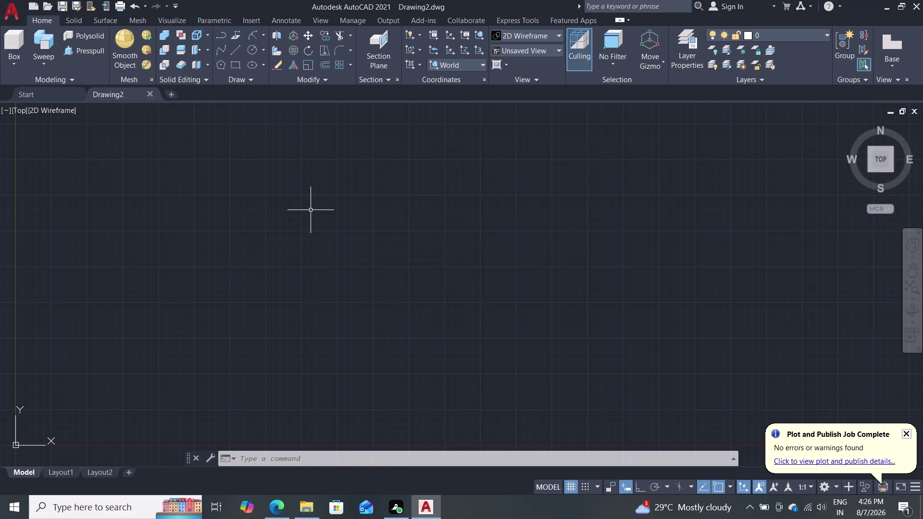
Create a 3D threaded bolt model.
Set the drawing length precision to one decimal place (0.0) using UNITS.
scroll(down, 3)
scroll(up, 3)
scroll(down, 3)
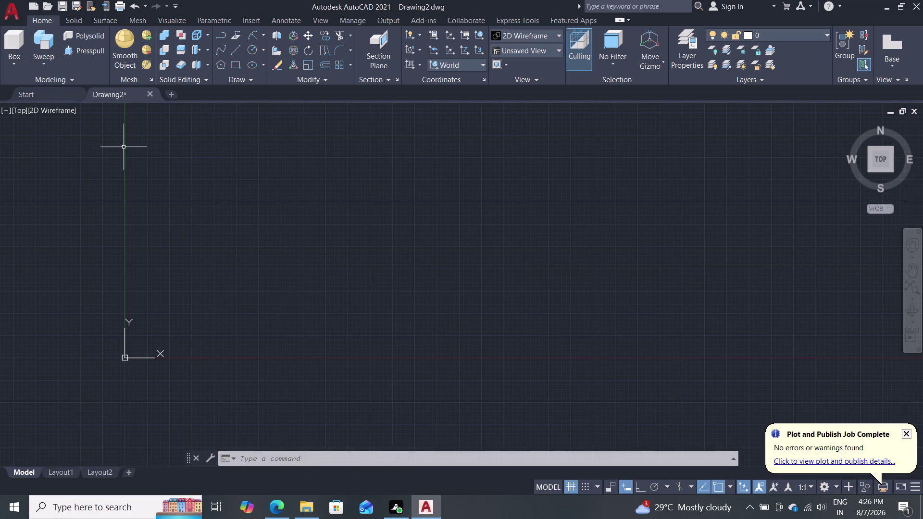
text(un)
key(Return)
click(385, 195)
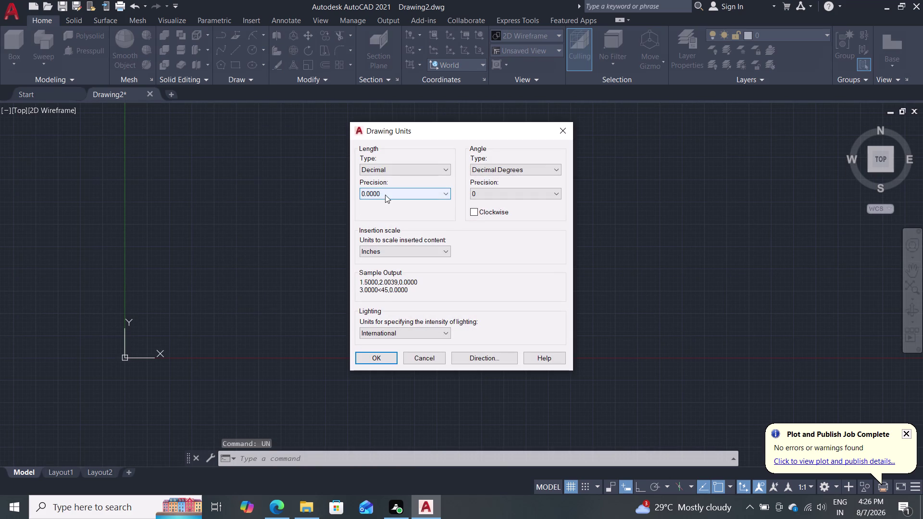
click(381, 210)
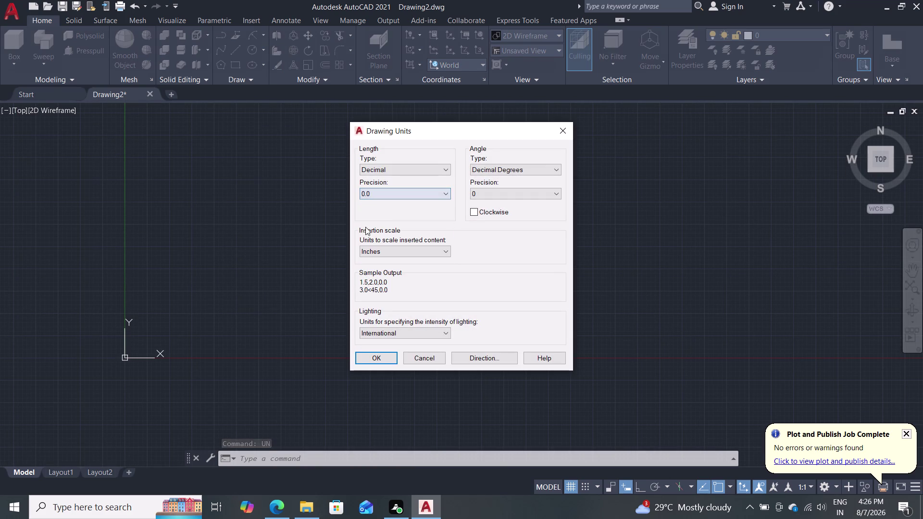
click(369, 363)
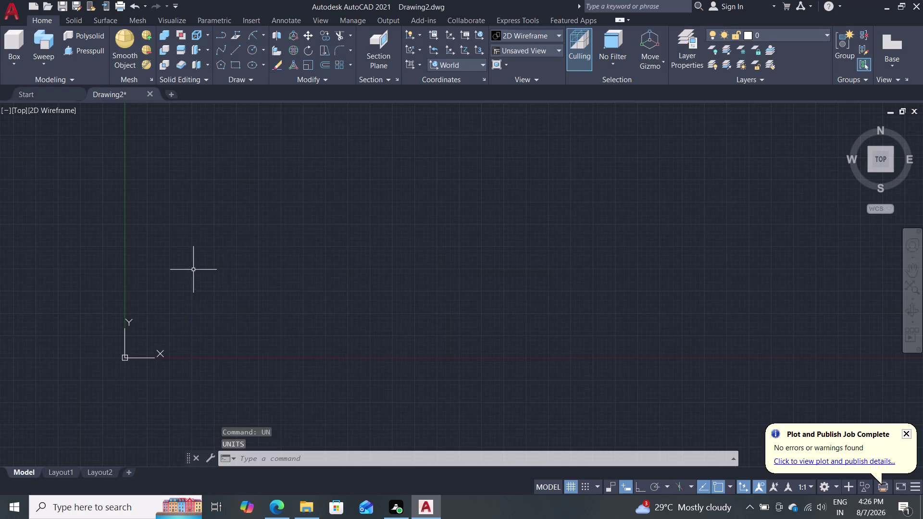
Set the UCS icon to Noorigin so it stays in the corner.
text(u)
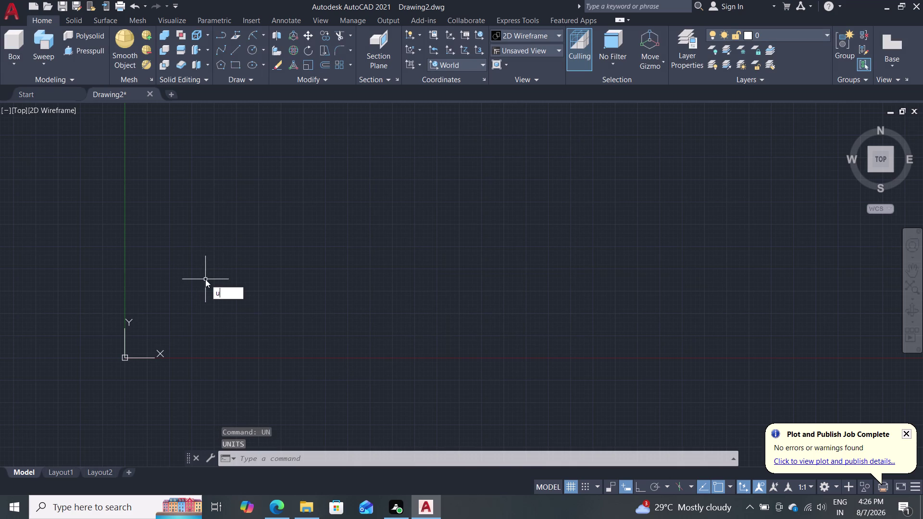
text(cs)
click(260, 312)
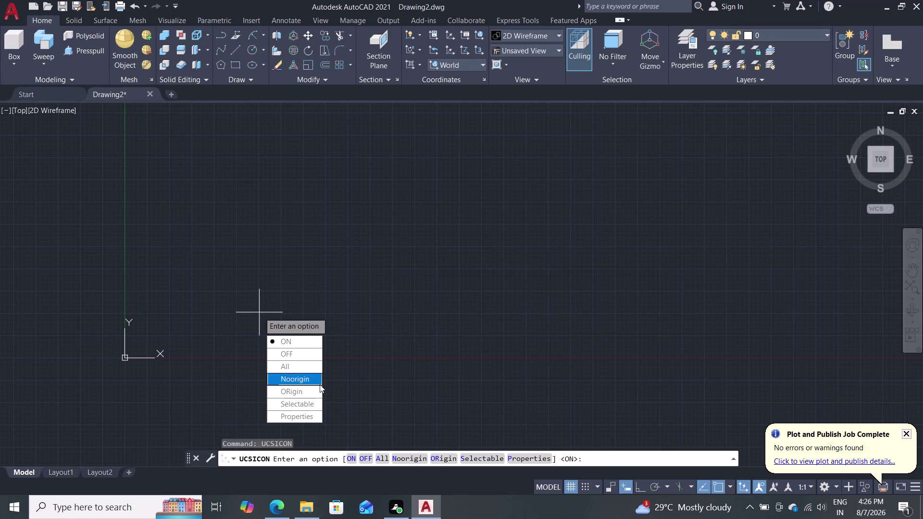
drag(313, 380, 259, 313)
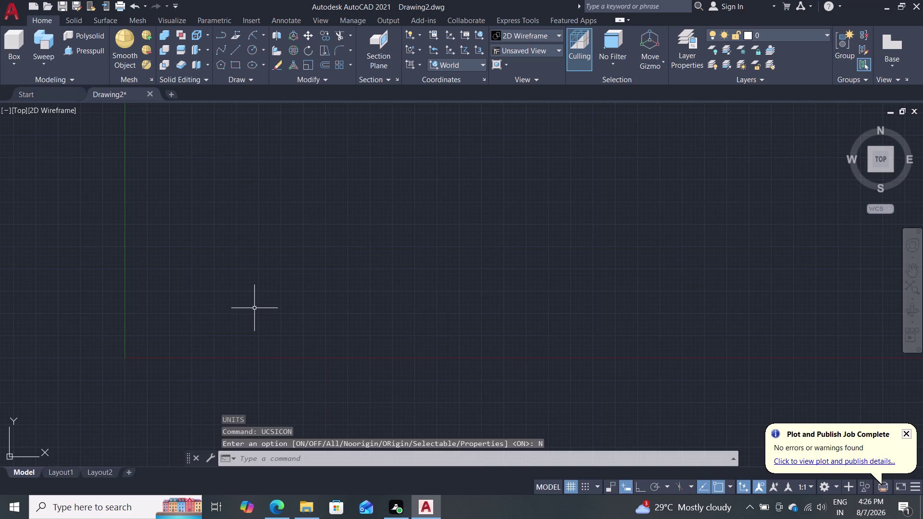
key(d)
key(Return)
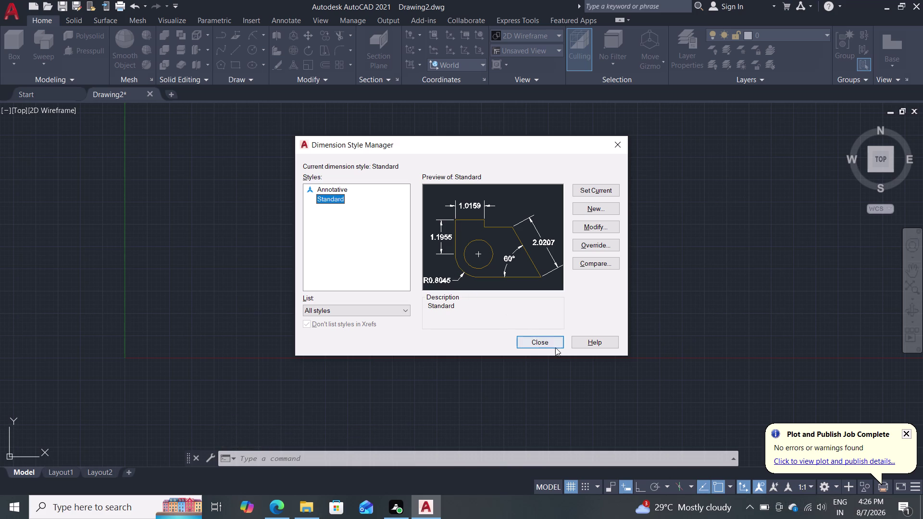
Modify the Standard dimension style so its primary unit precision is 0.0.
click(603, 230)
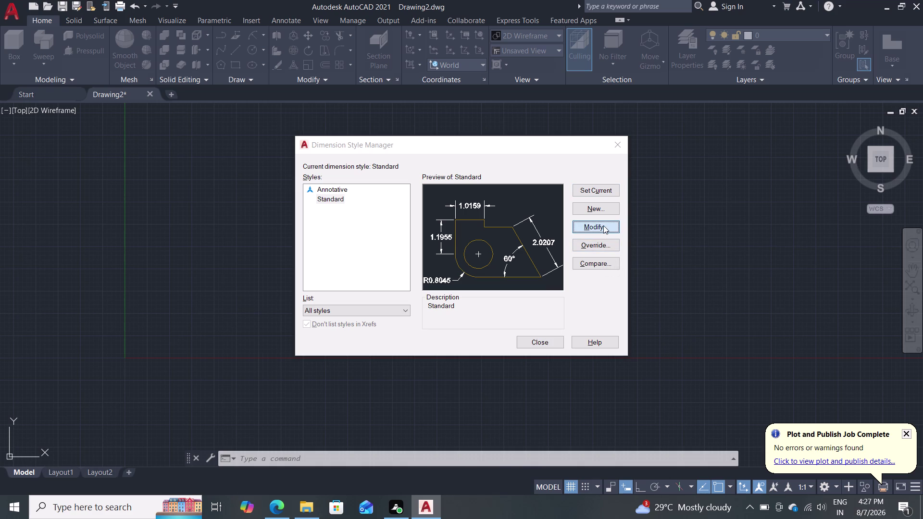
double_click(604, 225)
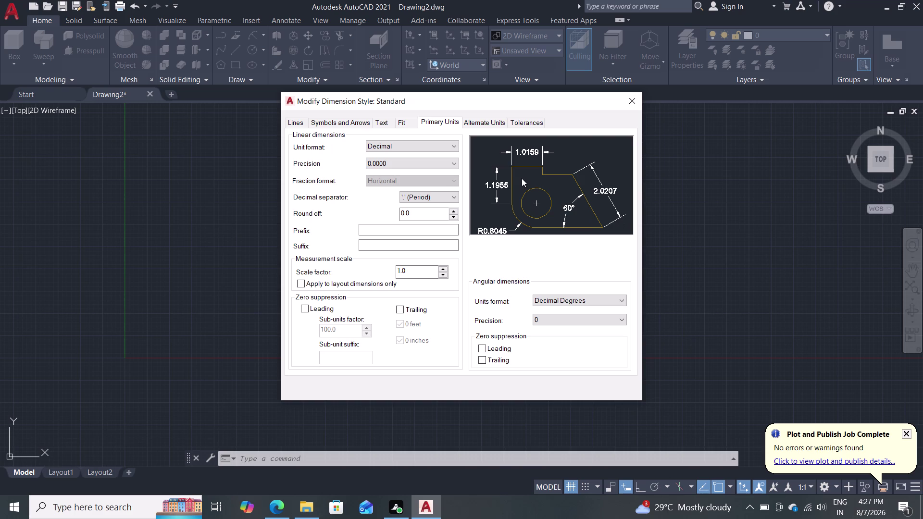
click(438, 160)
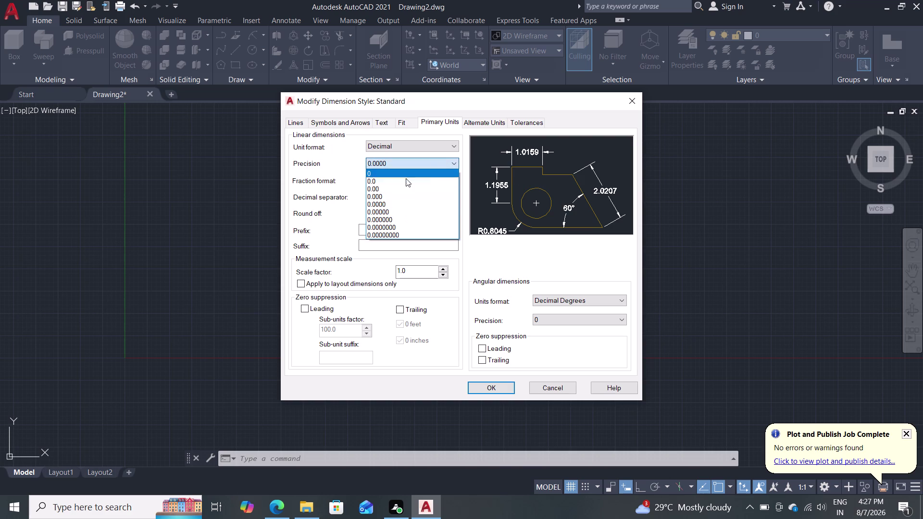
click(396, 184)
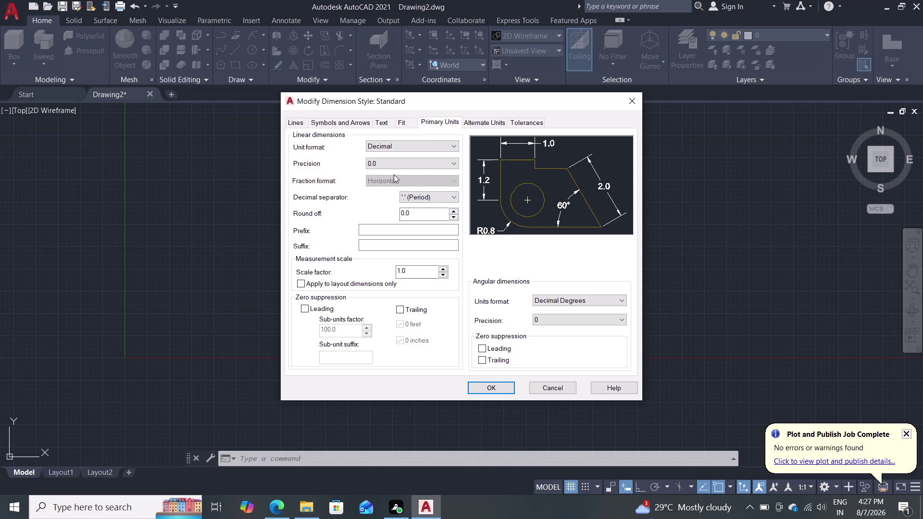
click(301, 125)
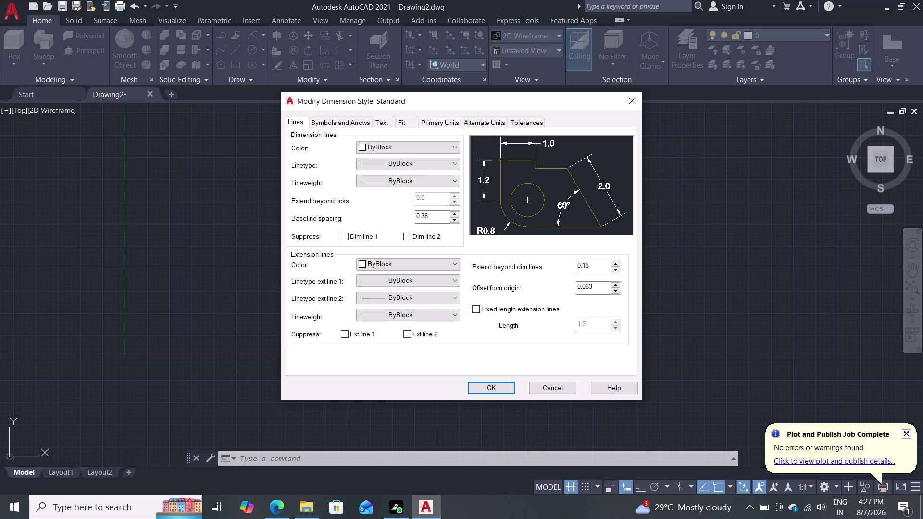
Suppress both extension lines and set the arrow size to 3.0.
click(407, 334)
click(346, 335)
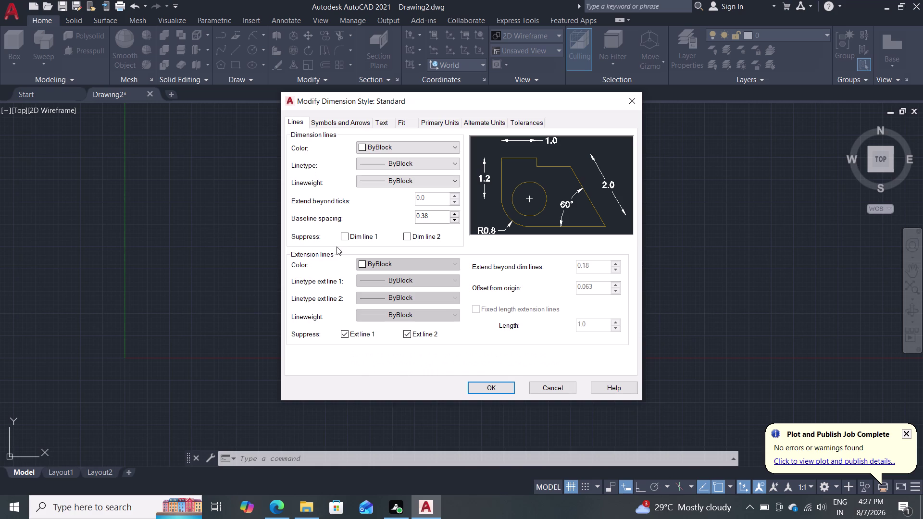
click(342, 123)
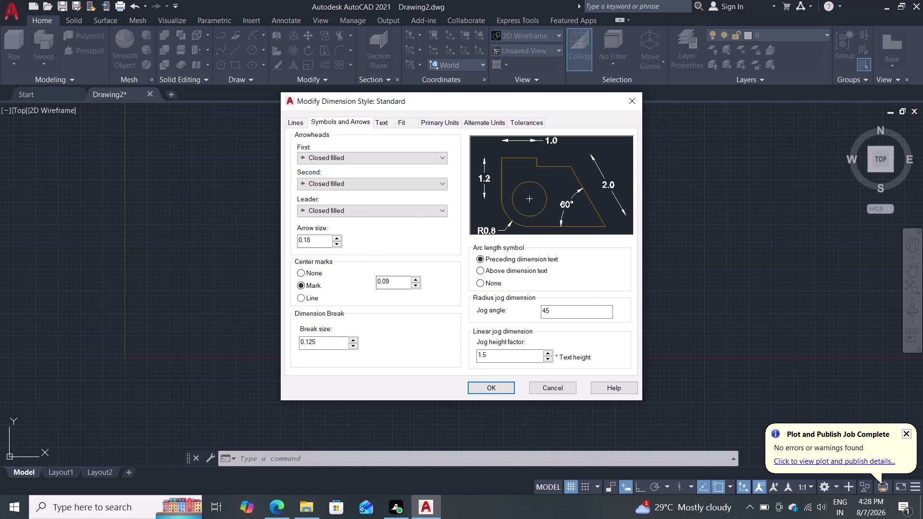
drag(401, 280, 354, 280)
double_click(354, 281)
click(322, 236)
drag(322, 238, 281, 249)
key(3)
key(Return)
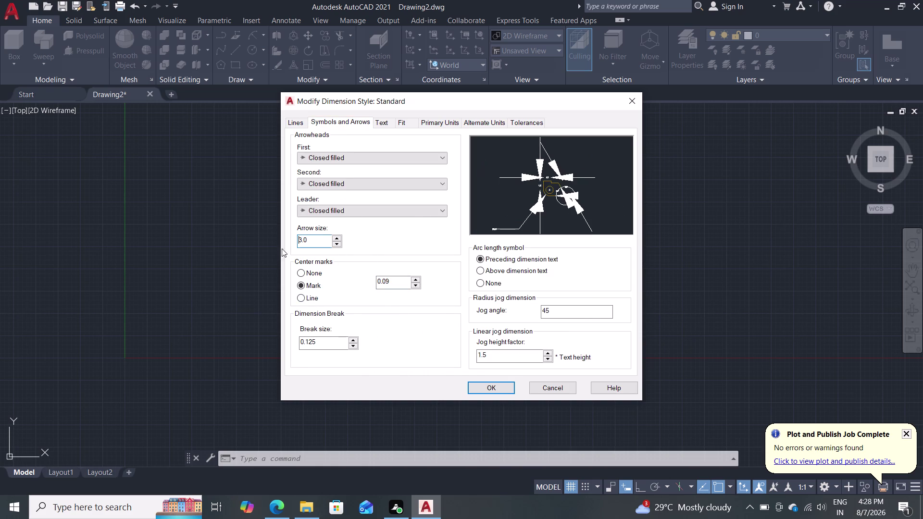
Set the dimension text height to 3.0.
click(382, 124)
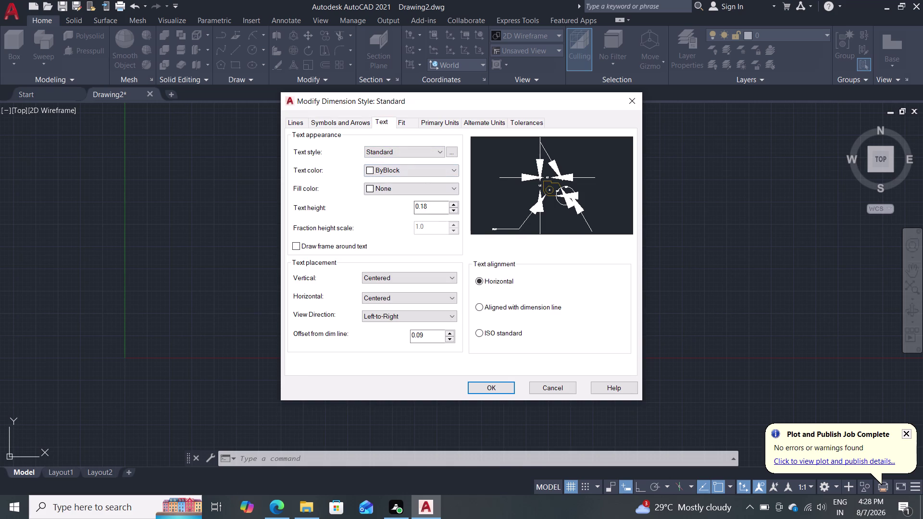
drag(432, 207, 388, 205)
key(3)
key(Return)
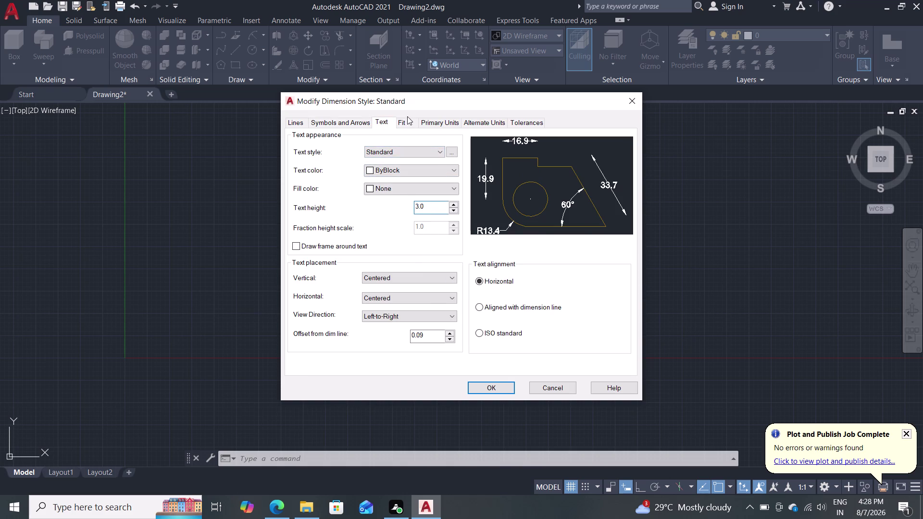
click(407, 121)
click(439, 123)
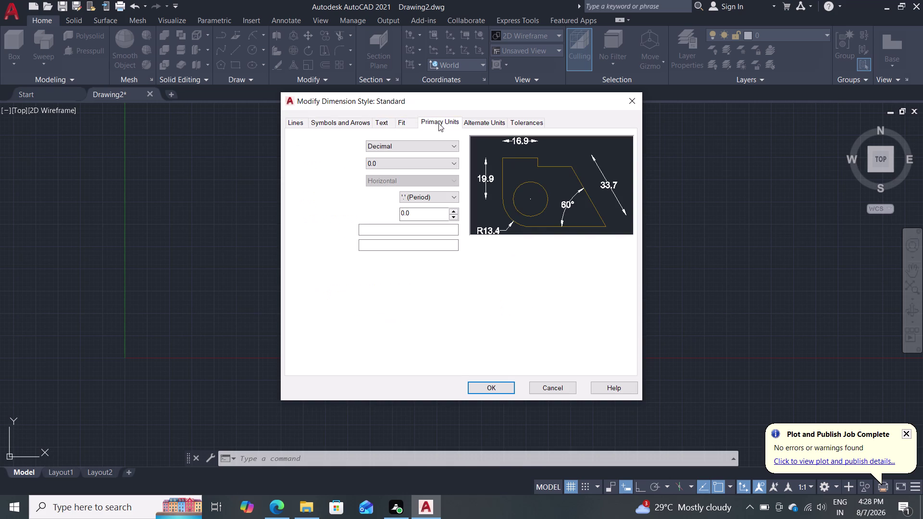
click(402, 309)
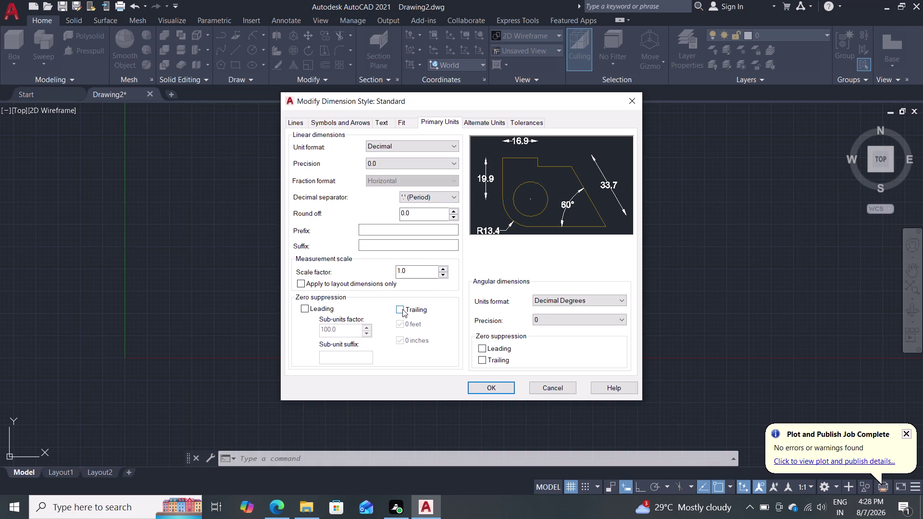
Accept the style changes, make Standard current, and close the Dimension Style Manager.
click(486, 384)
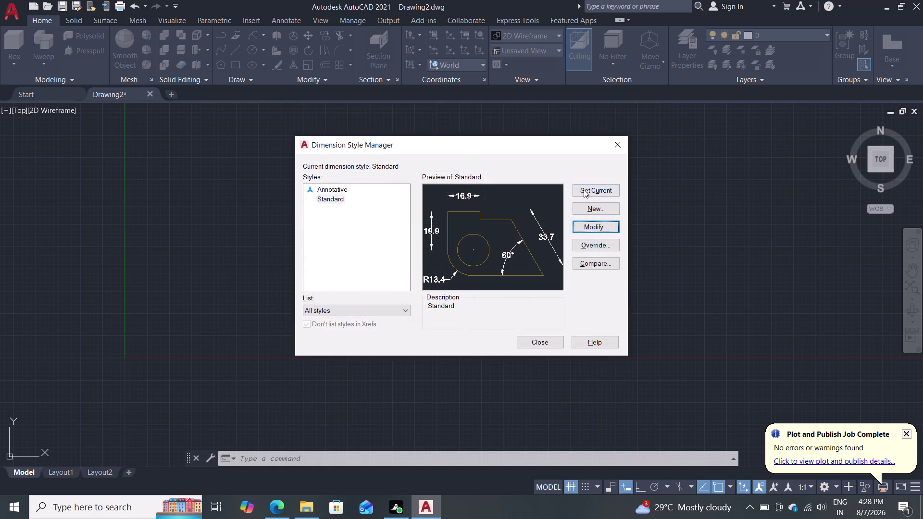
click(585, 189)
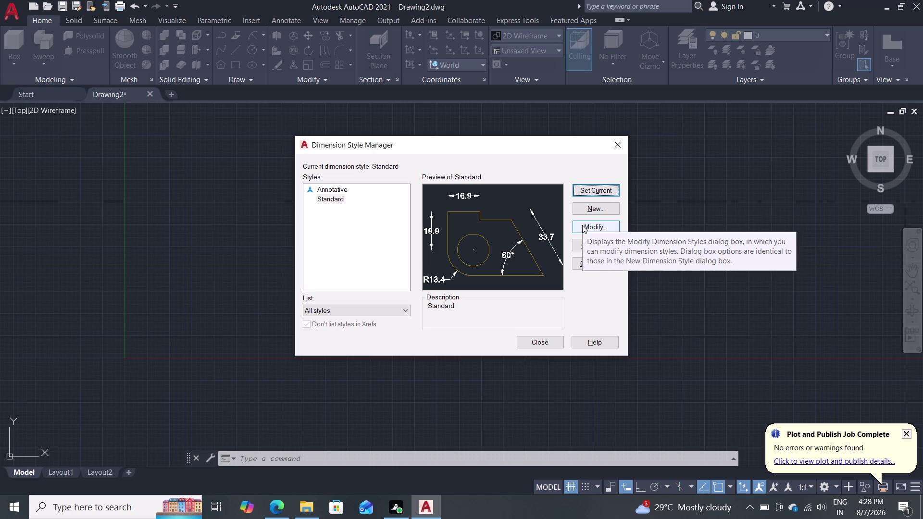
click(608, 188)
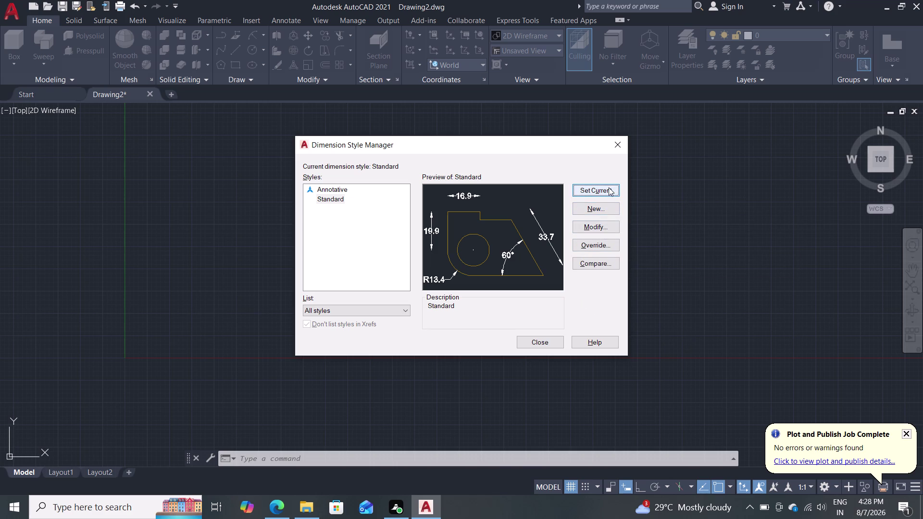
click(531, 343)
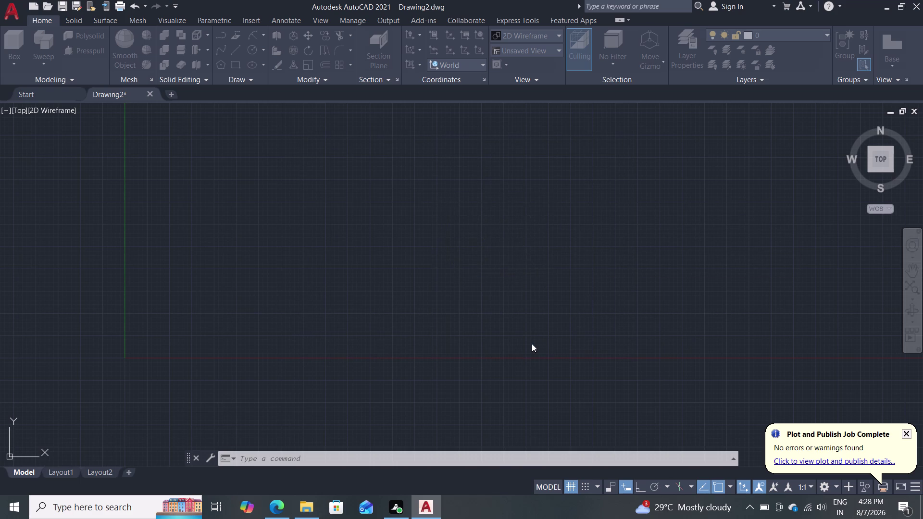
key(ctrl+3)
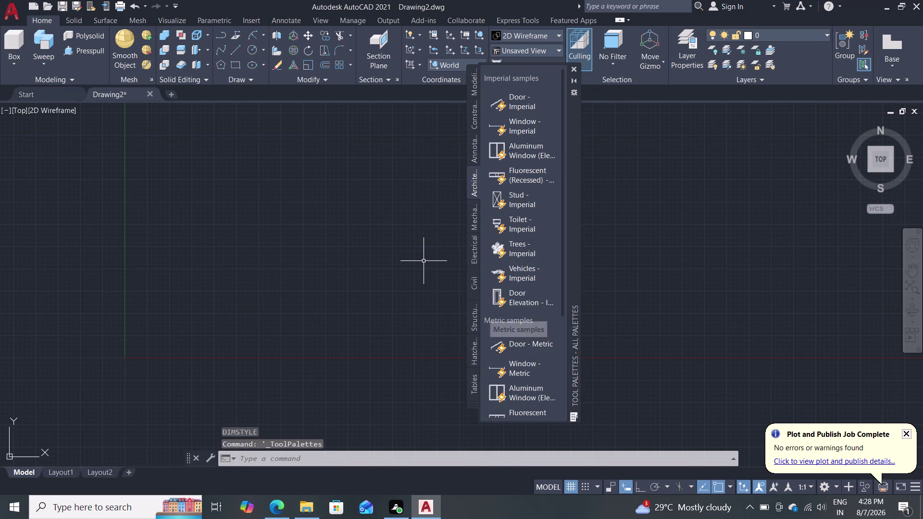
Insert Hex Nut - Metric from the Mechanical palette left of centre, then close the palettes.
click(472, 214)
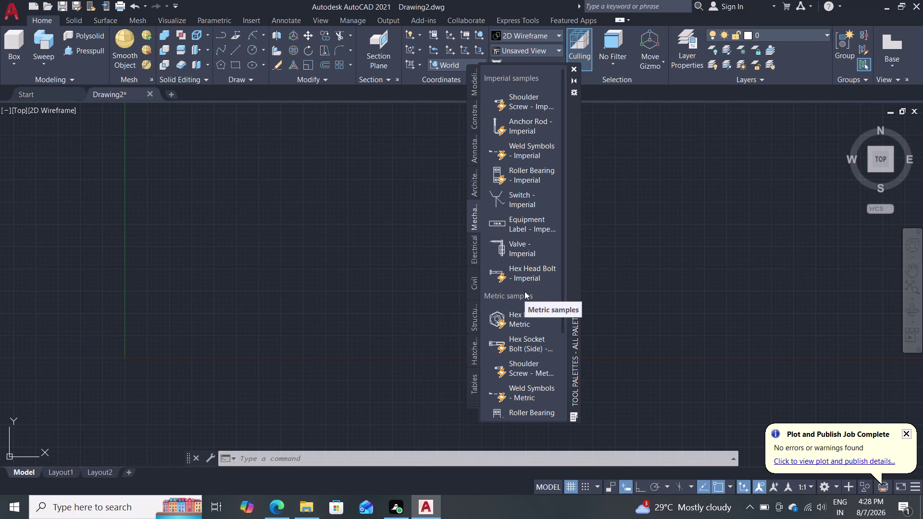
click(516, 321)
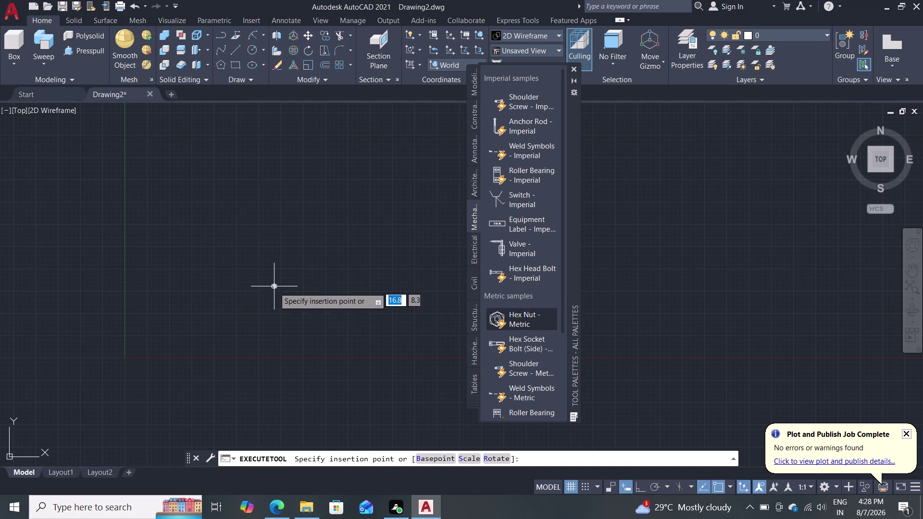
click(253, 310)
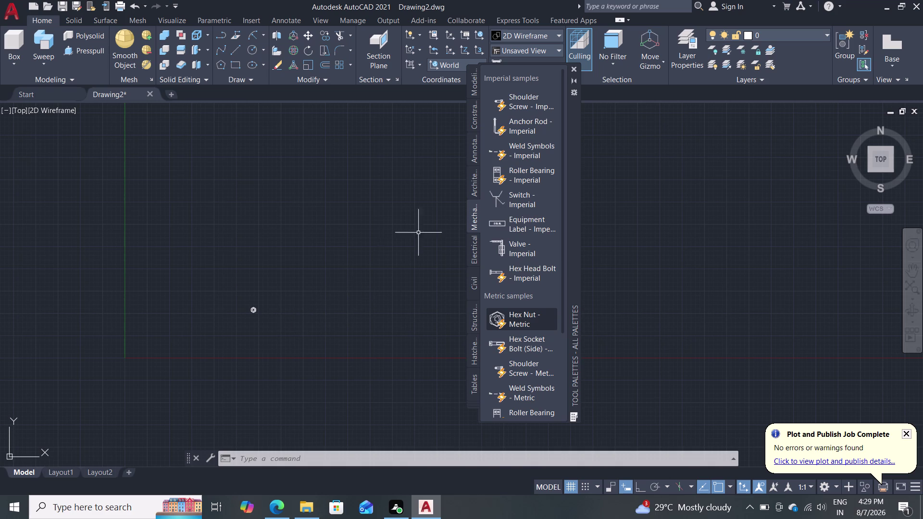
click(574, 66)
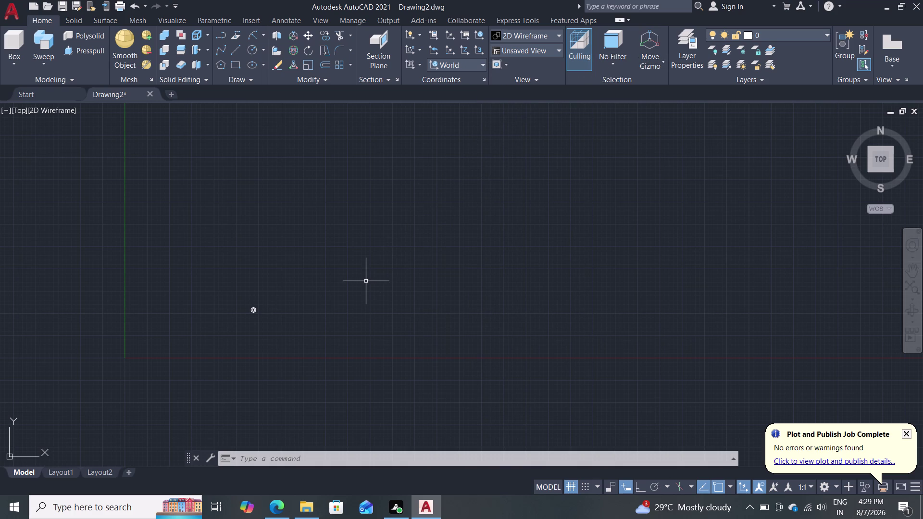
scroll(up, 3)
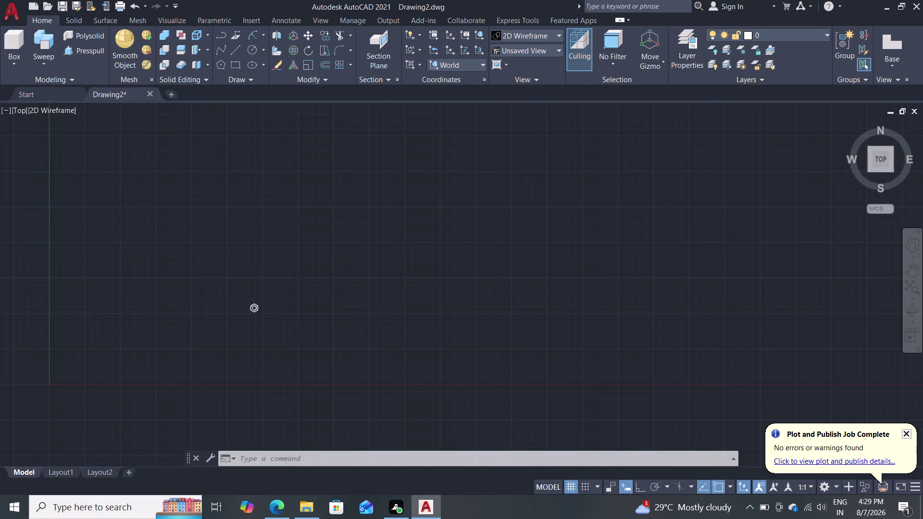
Zoom in until the hex nut outline and its thread circles are clearly visible.
scroll(up, 3)
scroll(up, 3)
scroll(up, 3)
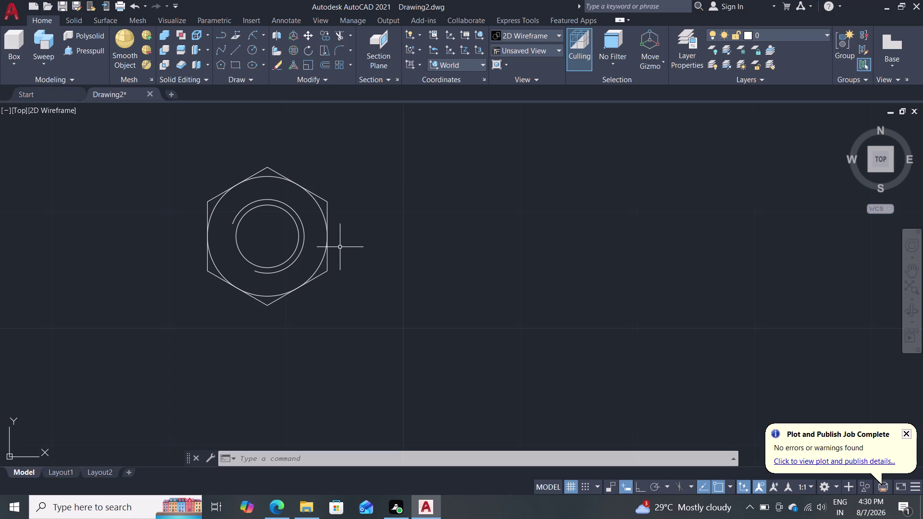
click(341, 280)
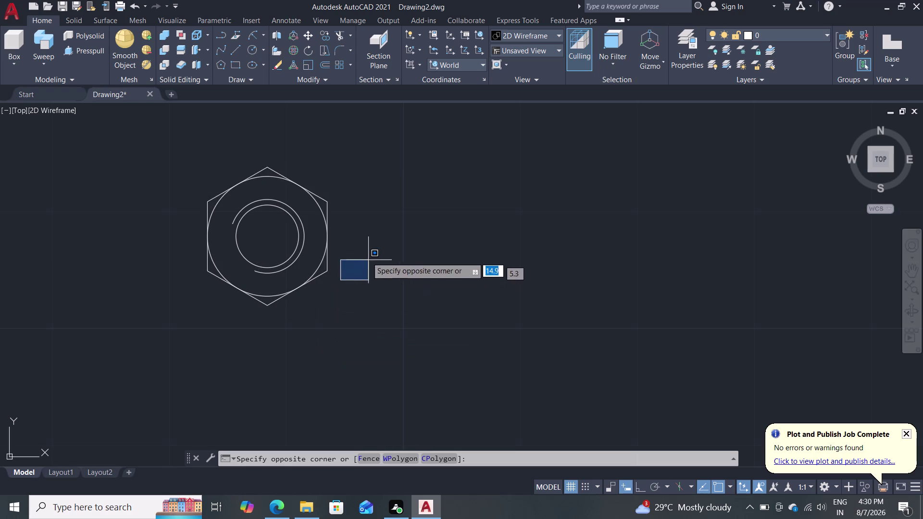
Resize the hex nut block from M8 to M12 with its lookup grip.
double_click(478, 250)
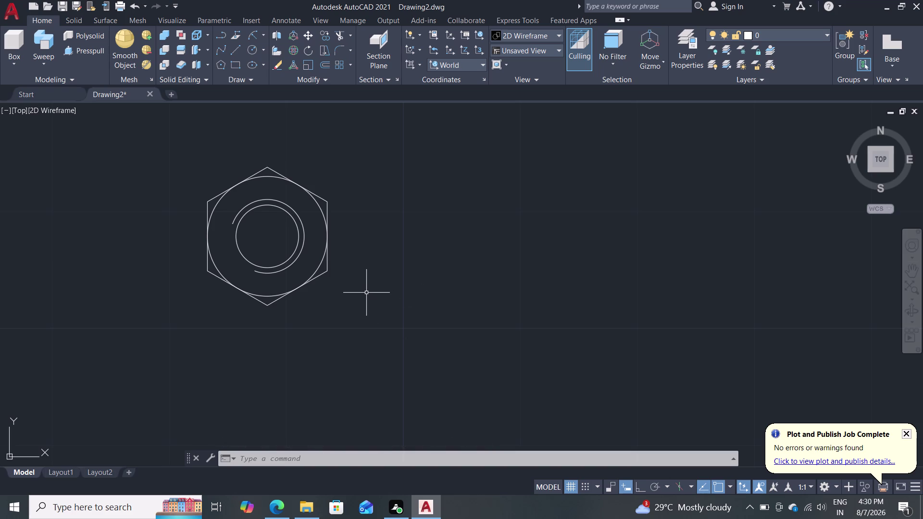
click(326, 260)
double_click(357, 235)
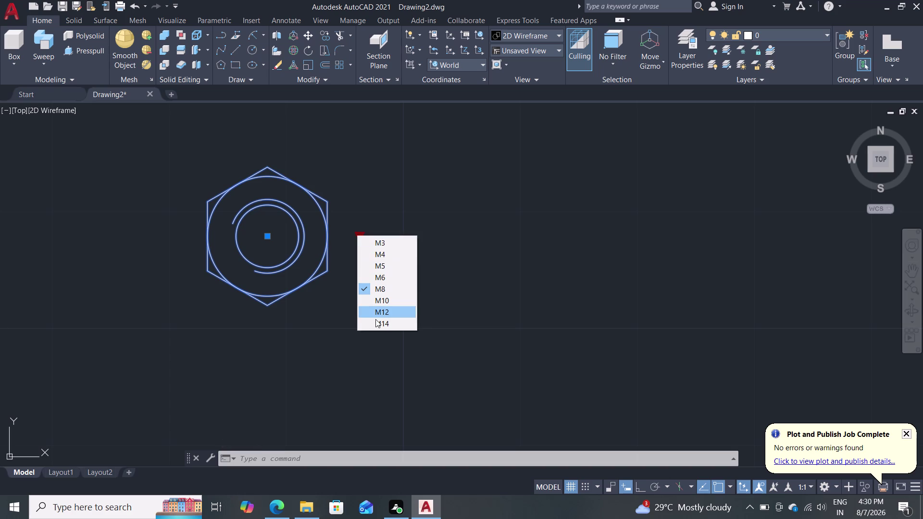
click(390, 309)
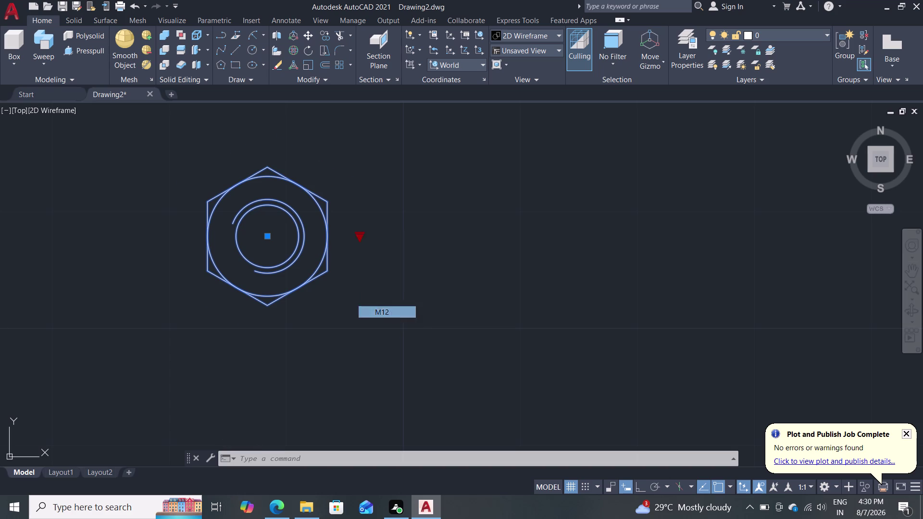
key(Escape)
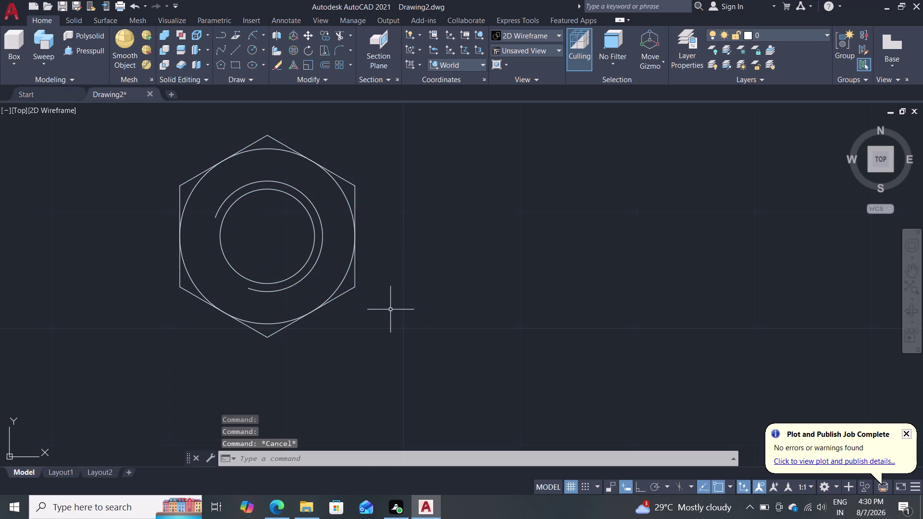
key(space)
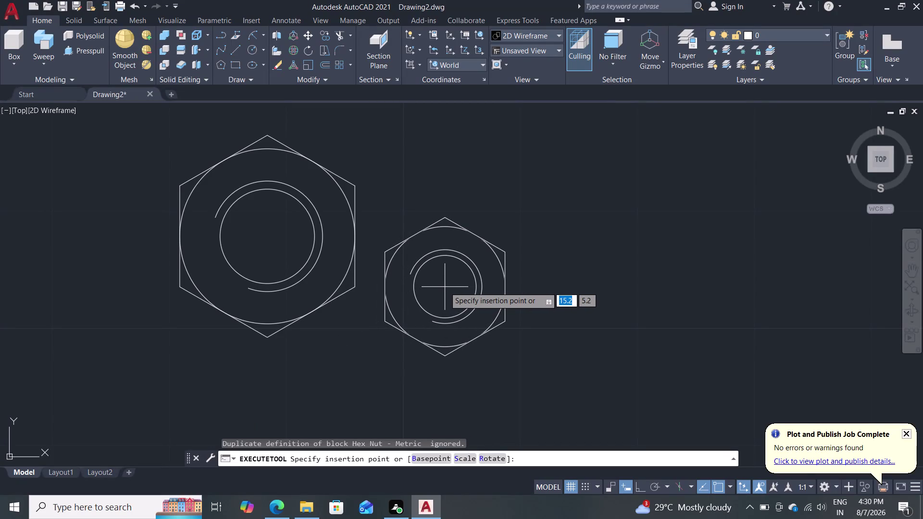
key(Escape)
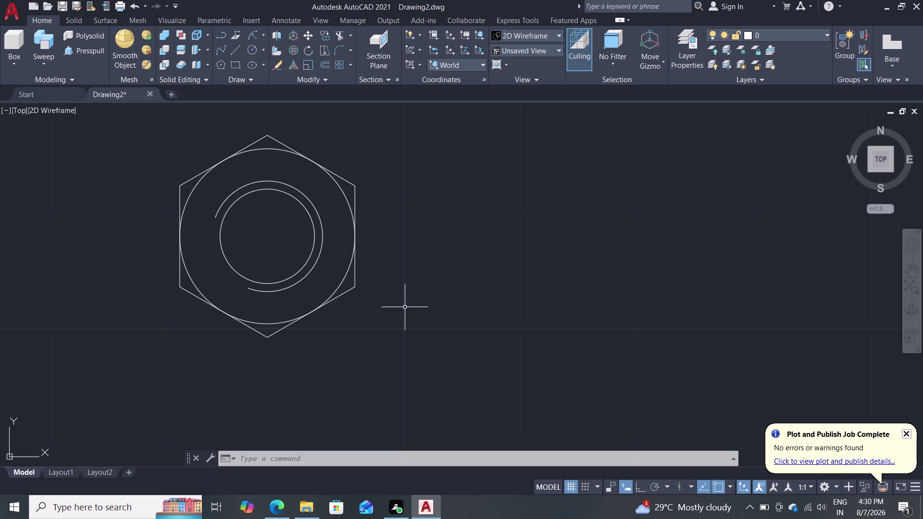
click(354, 262)
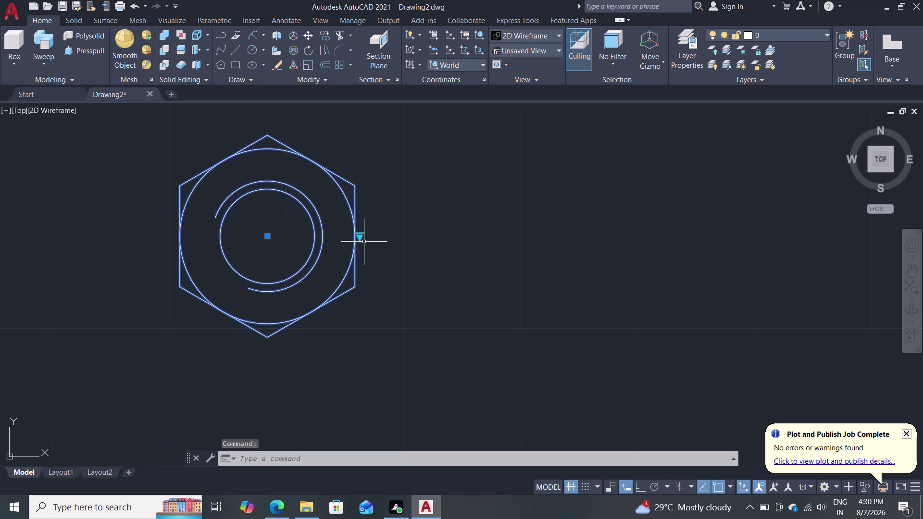
Drag the M12 nut's centre grip right, moving it near the drawing centre.
click(357, 238)
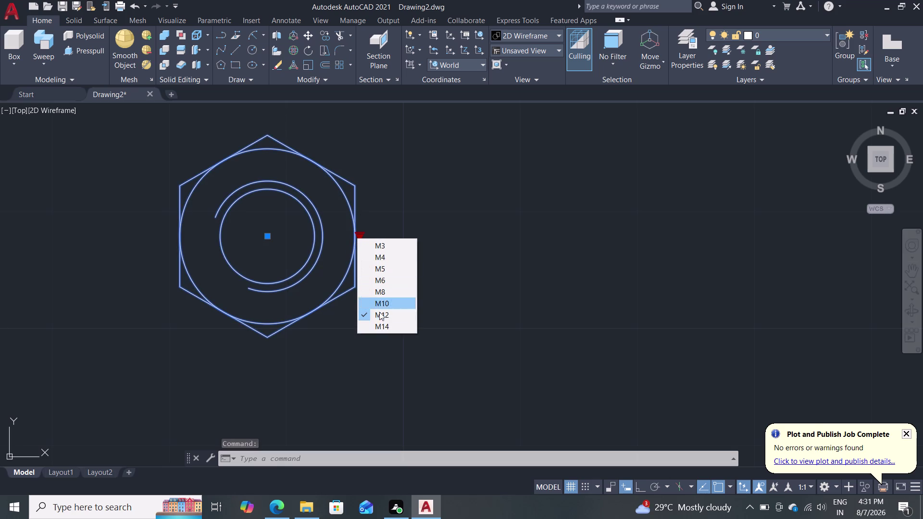
click(379, 313)
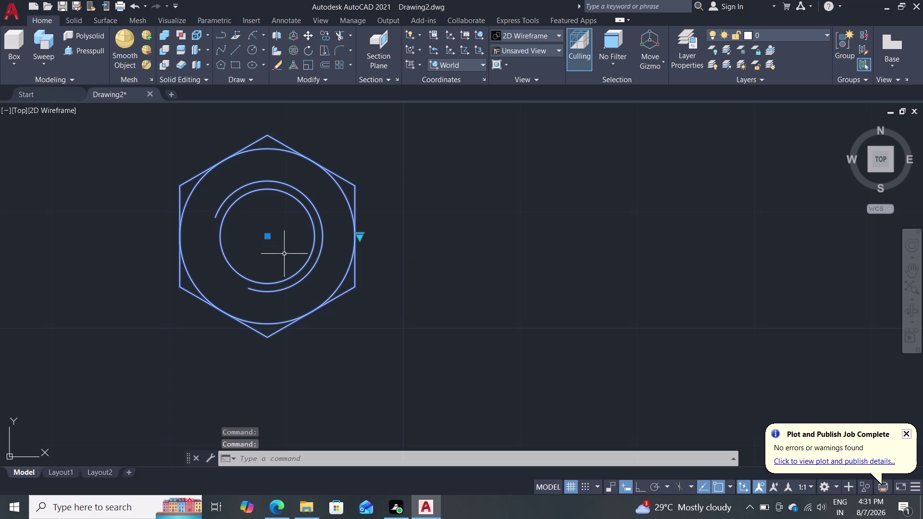
click(266, 236)
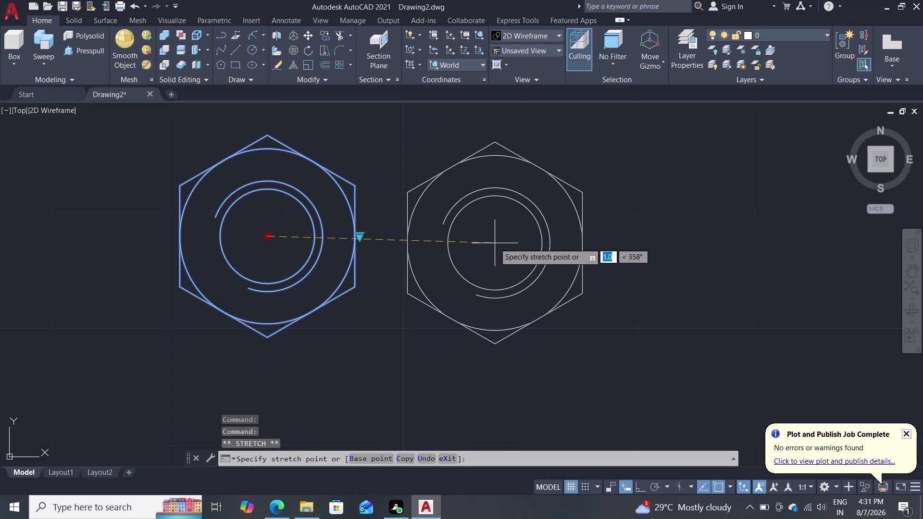
double_click(523, 236)
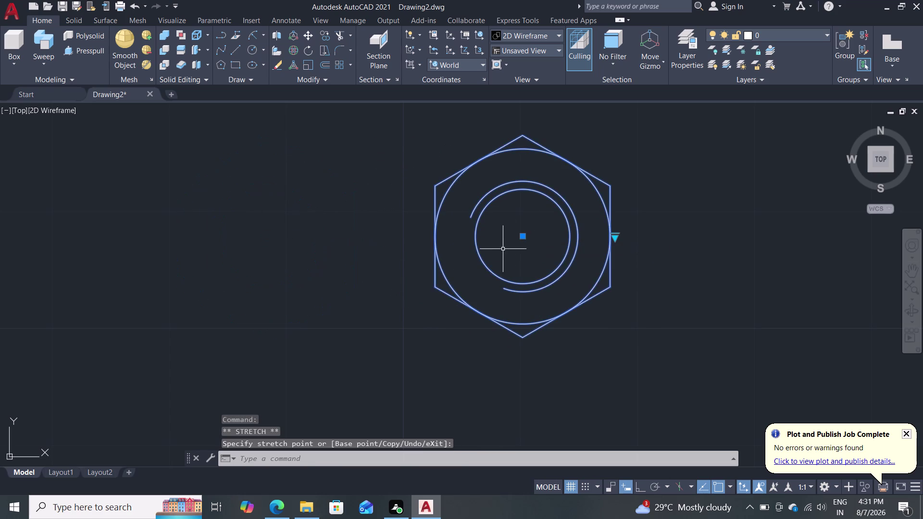
key(Escape)
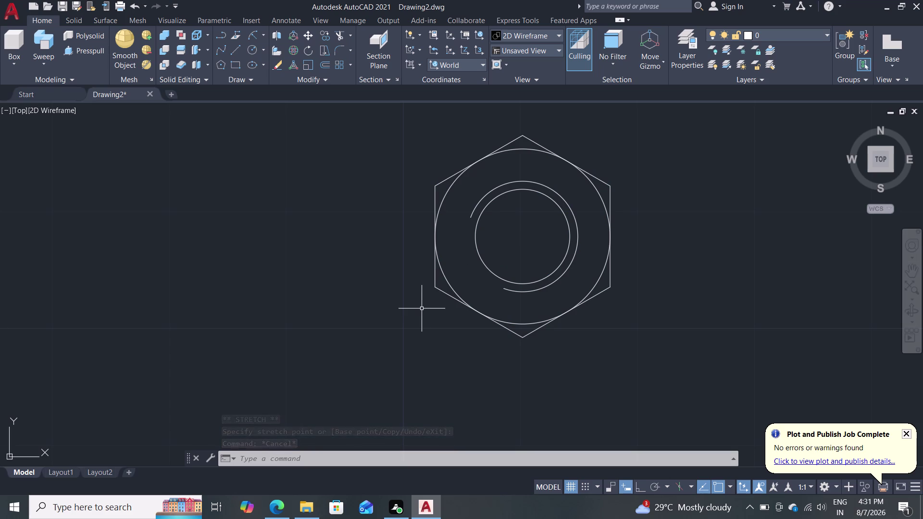
key(c)
key(o)
key(Return)
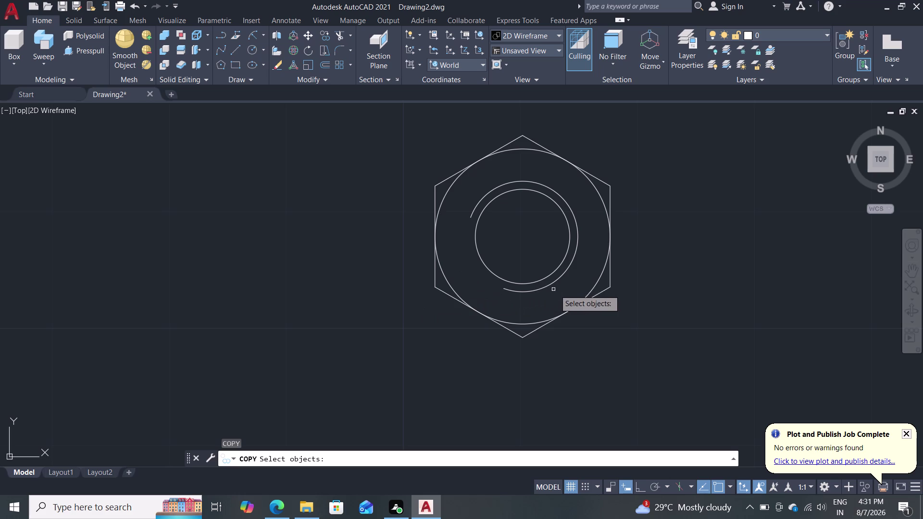
Copy the M12 nut from its centre horizontally to the left, with Ortho on.
double_click(610, 251)
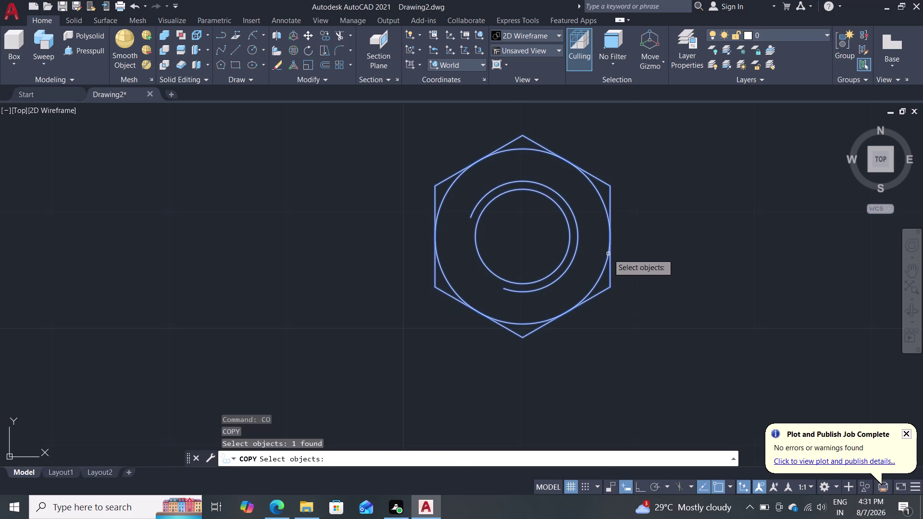
key(Return)
double_click(521, 238)
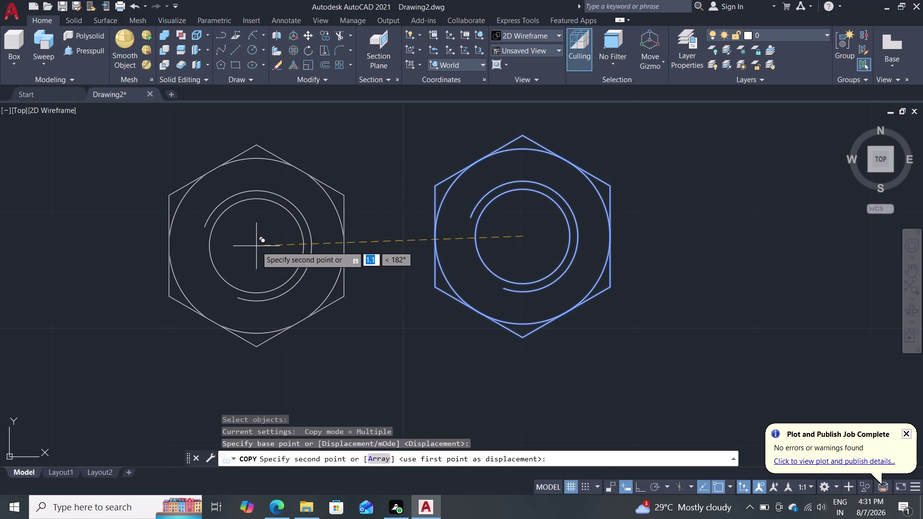
key(F8)
click(256, 246)
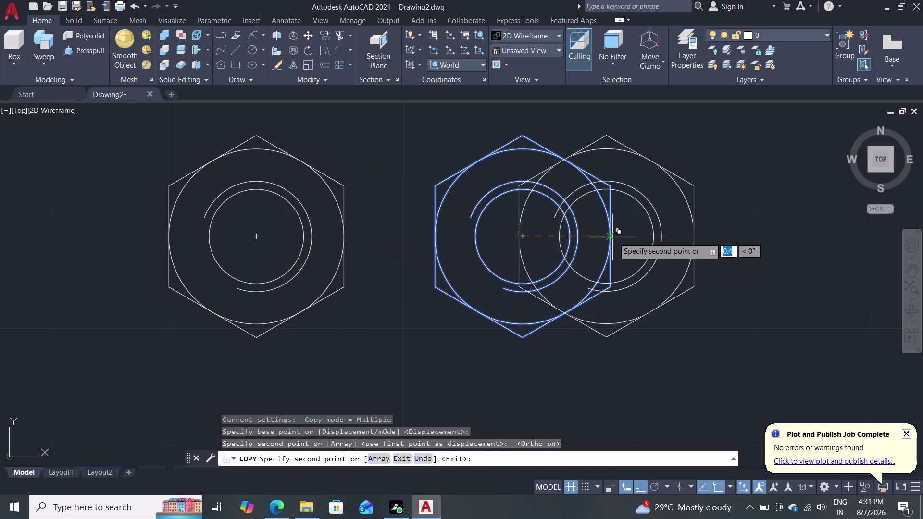
key(Escape)
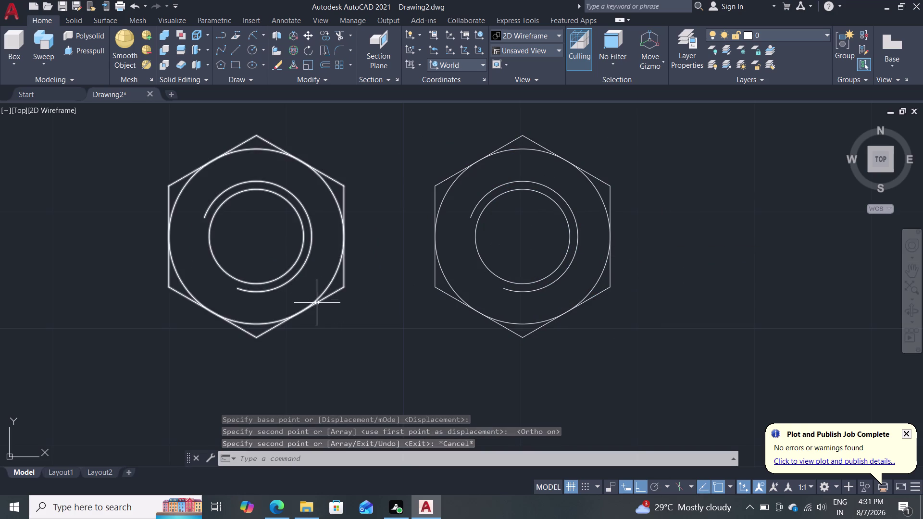
scroll(down, 3)
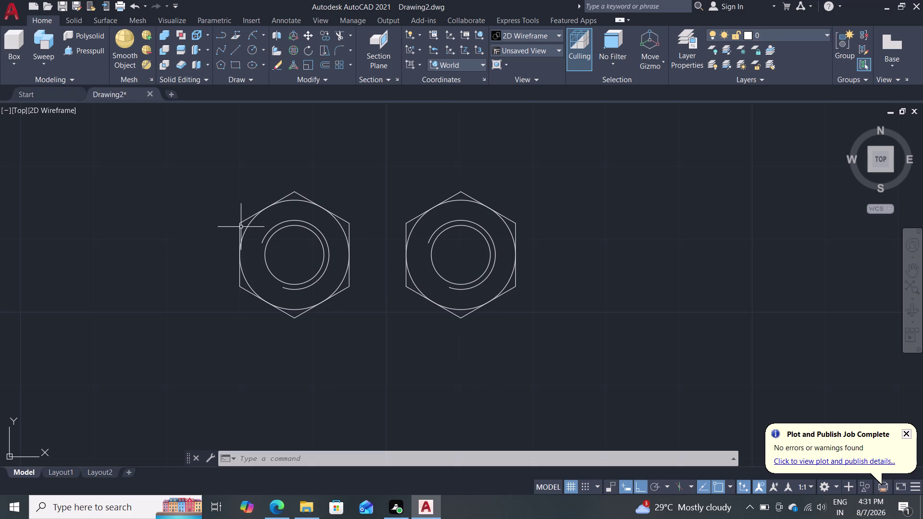
key(l)
key(Return)
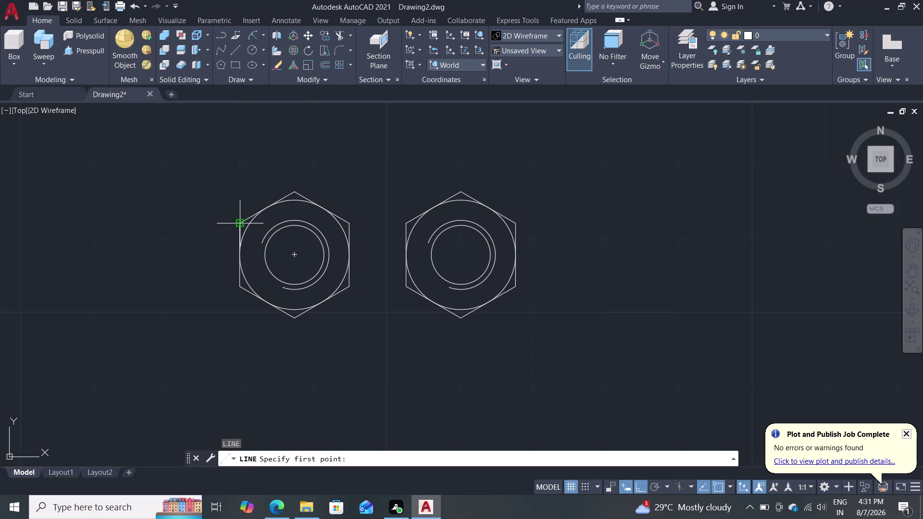
click(238, 221)
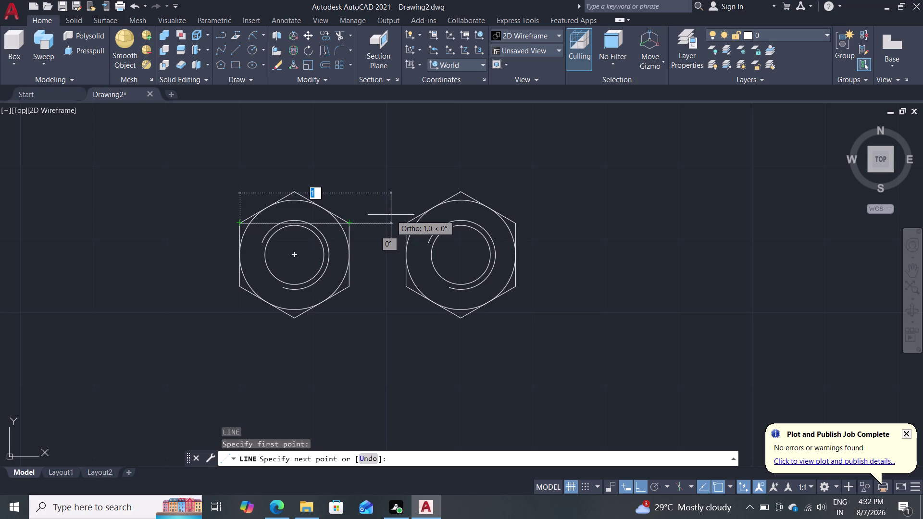
key(Escape)
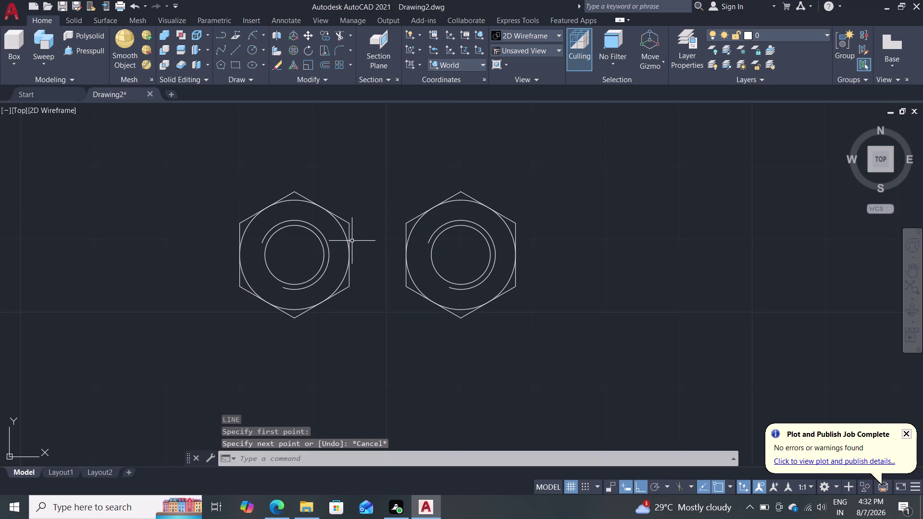
click(349, 238)
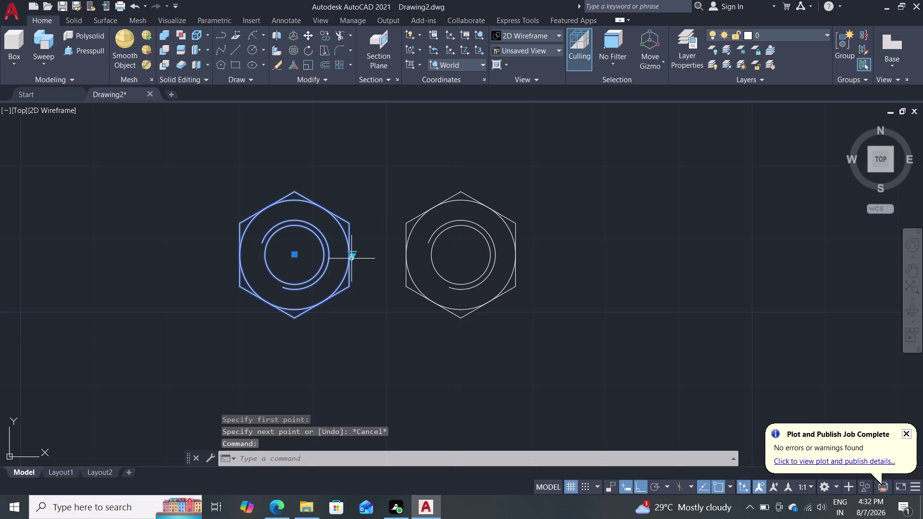
Change the left hex nut to size M14.
double_click(352, 259)
click(379, 232)
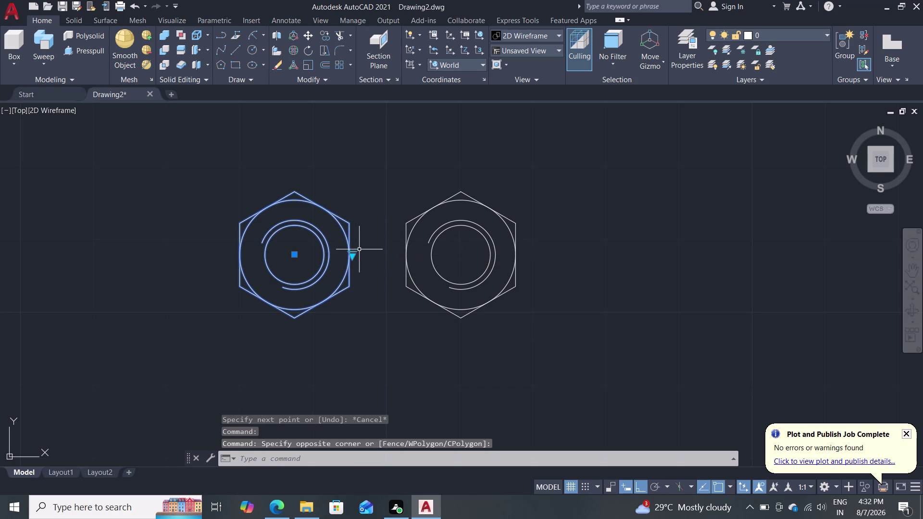
click(356, 254)
click(354, 255)
click(354, 256)
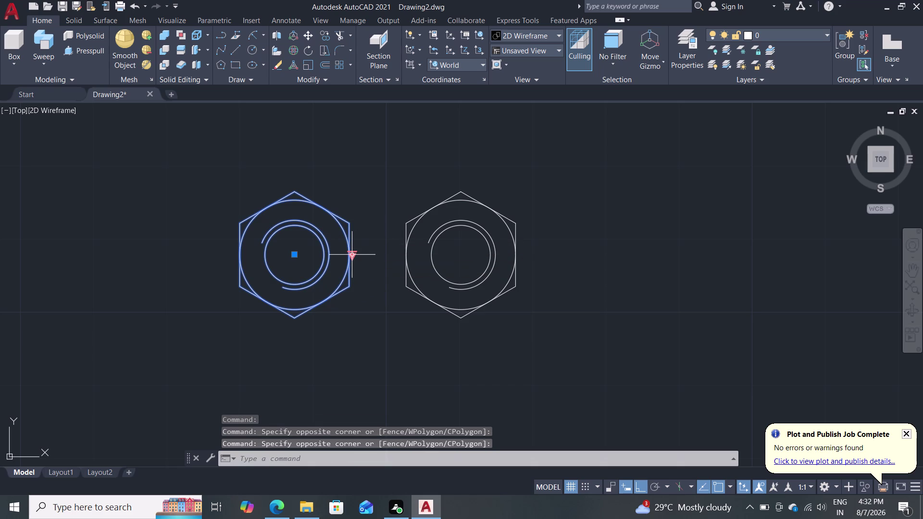
click(353, 255)
scroll(down, 3)
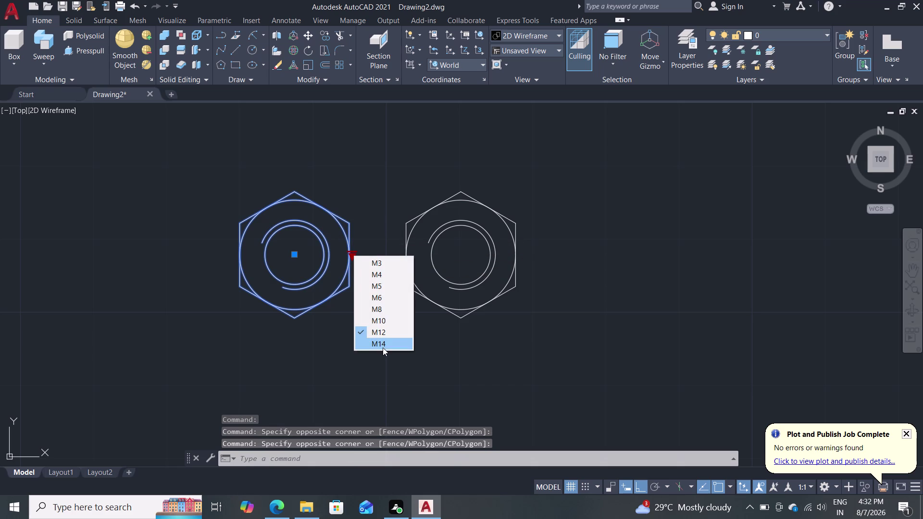
click(383, 348)
key(Escape)
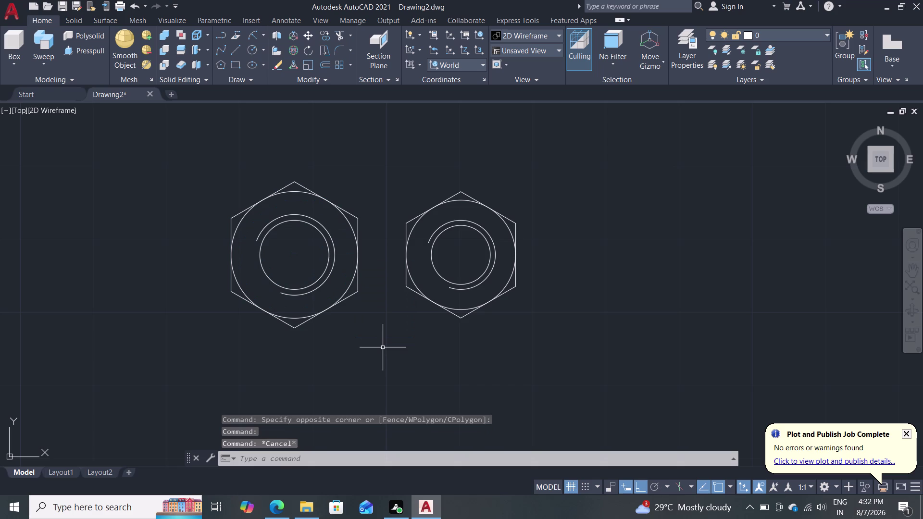
right_click(383, 348)
key(Escape)
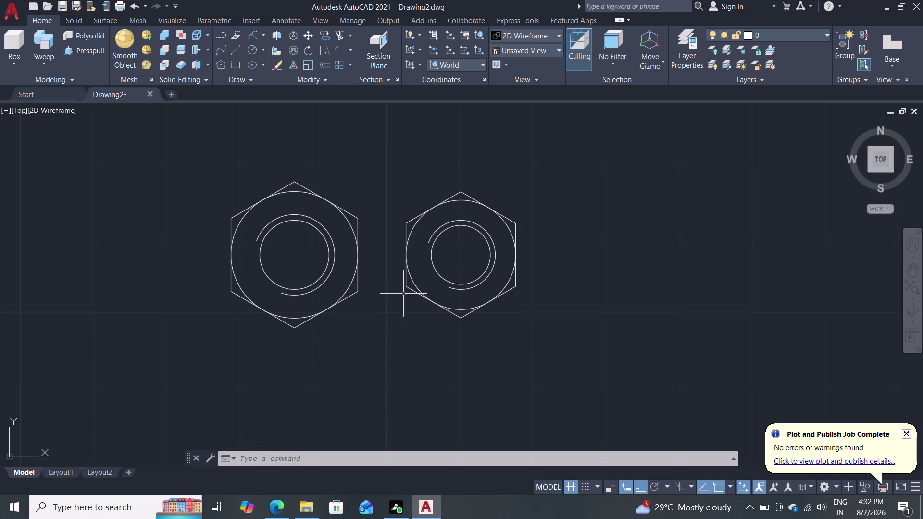
Change the right hex nut to size M14 as well.
click(512, 232)
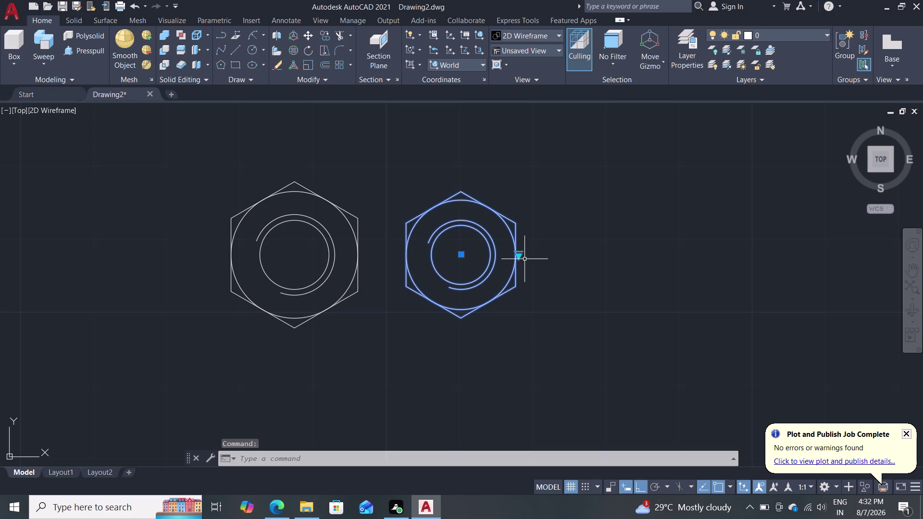
click(518, 255)
click(541, 342)
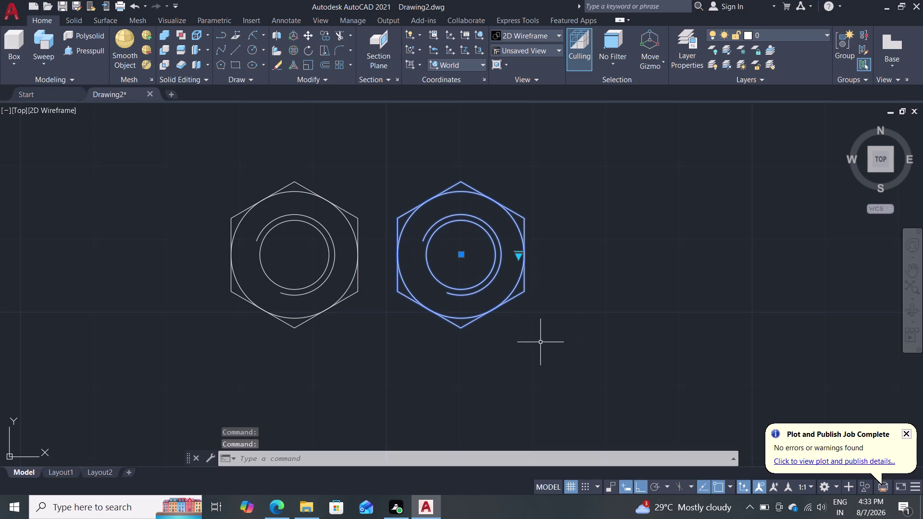
scroll(down, 3)
scroll(up, 3)
key(Escape)
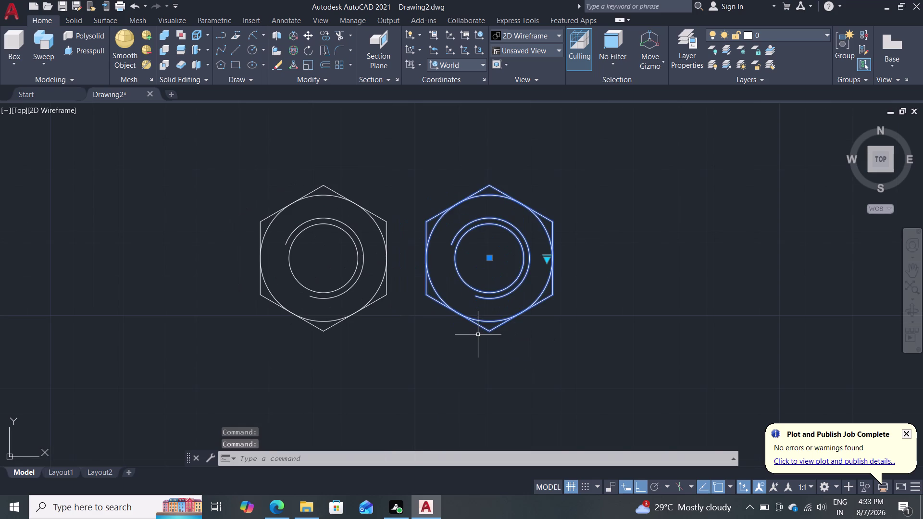
key(l)
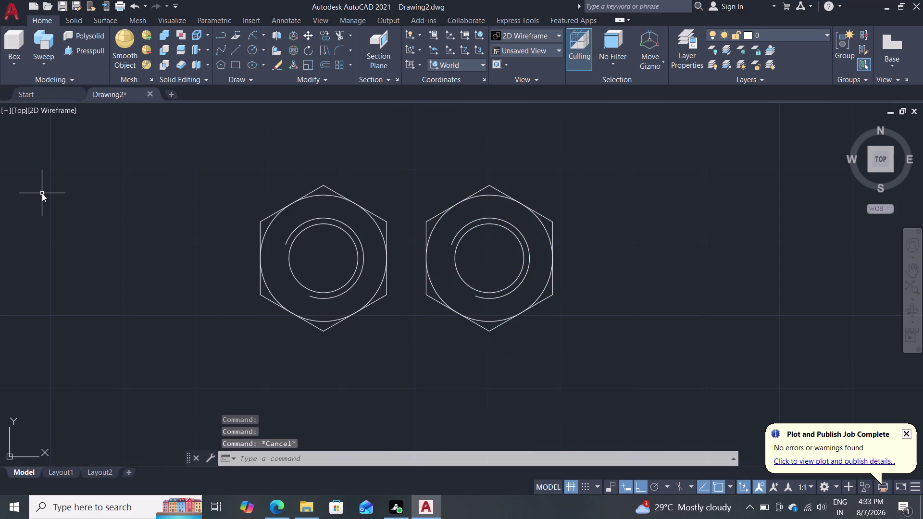
key(Return)
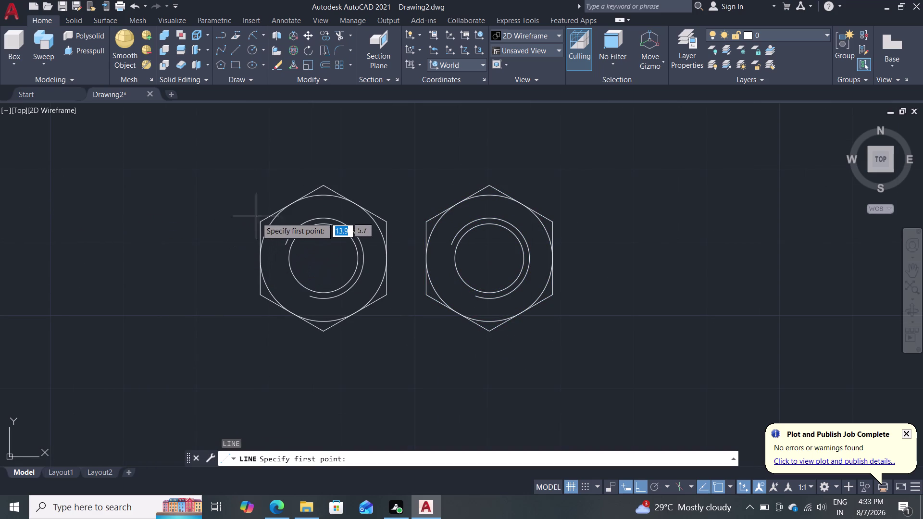
Draw a line from the left hexagon's upper-left vertex to its upper-right vertex.
click(258, 218)
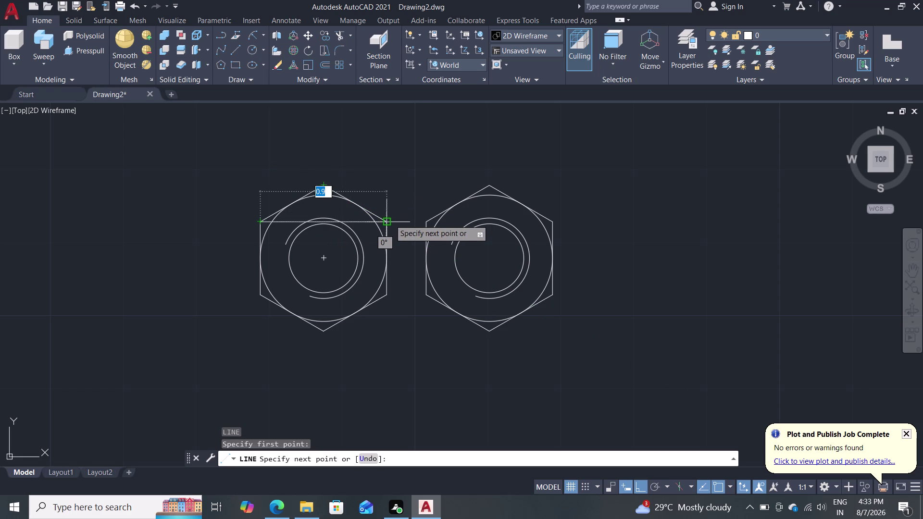
click(390, 220)
key(Escape)
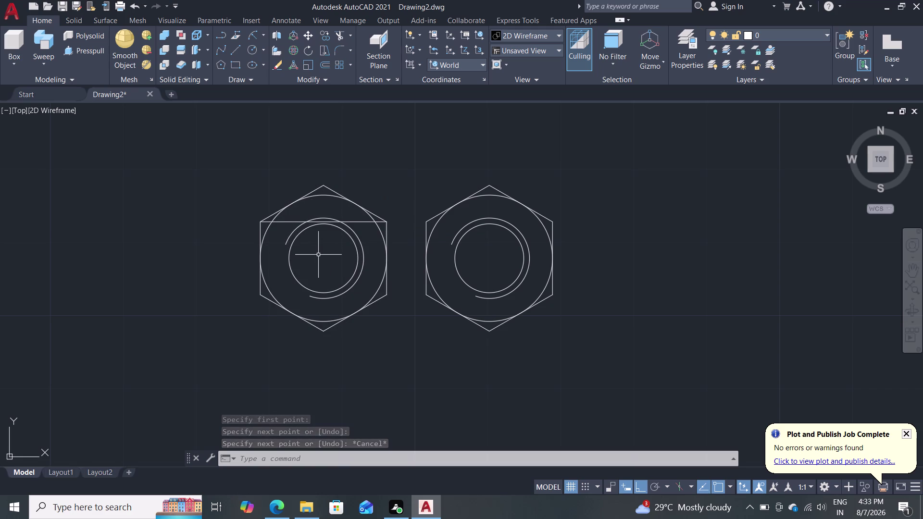
Start SCALE with SC and select the left hex-nut outline.
text(s)
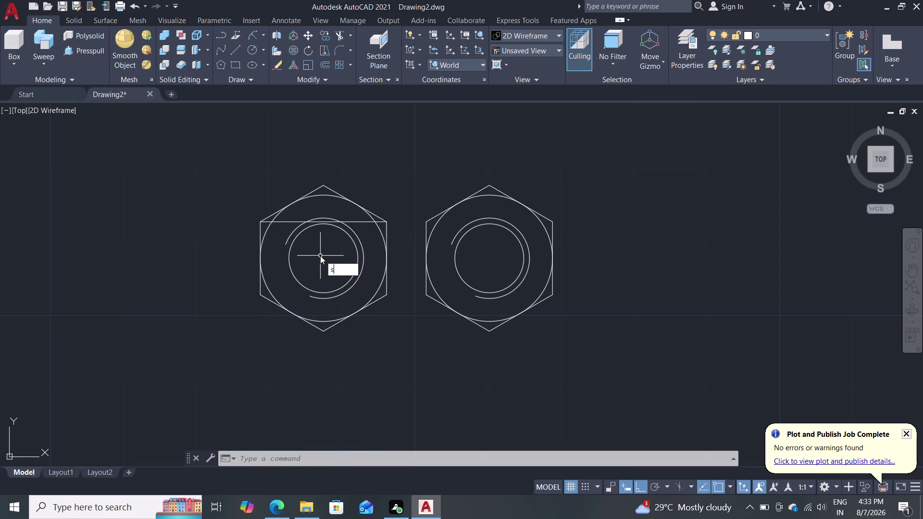
text(c)
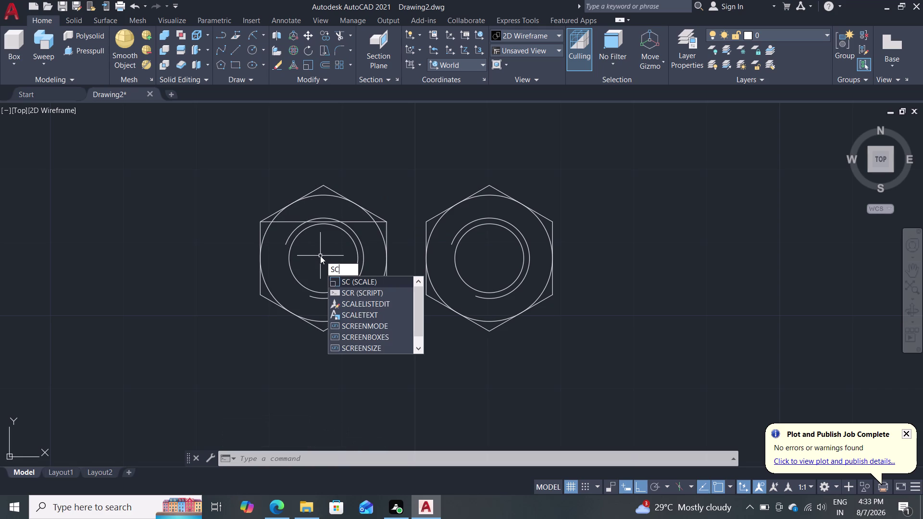
key(BackSpace)
key(BackSpace)
text(sc)
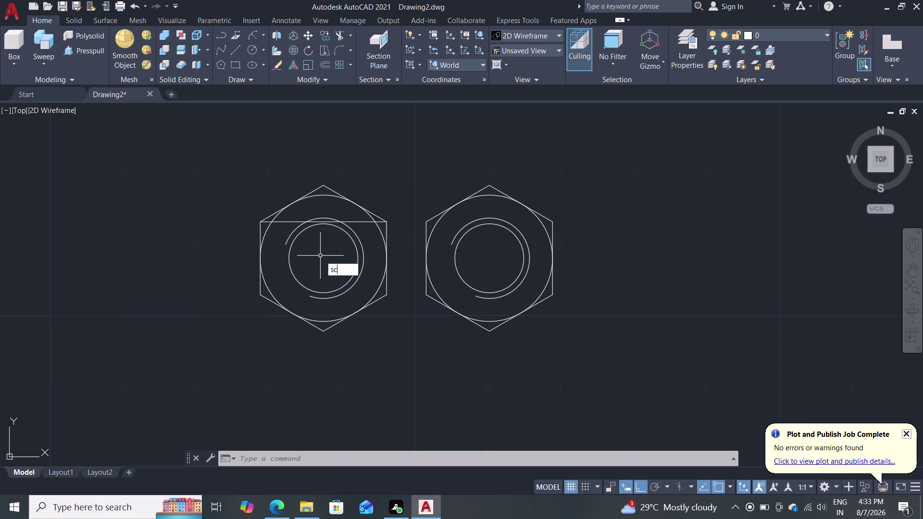
key(Return)
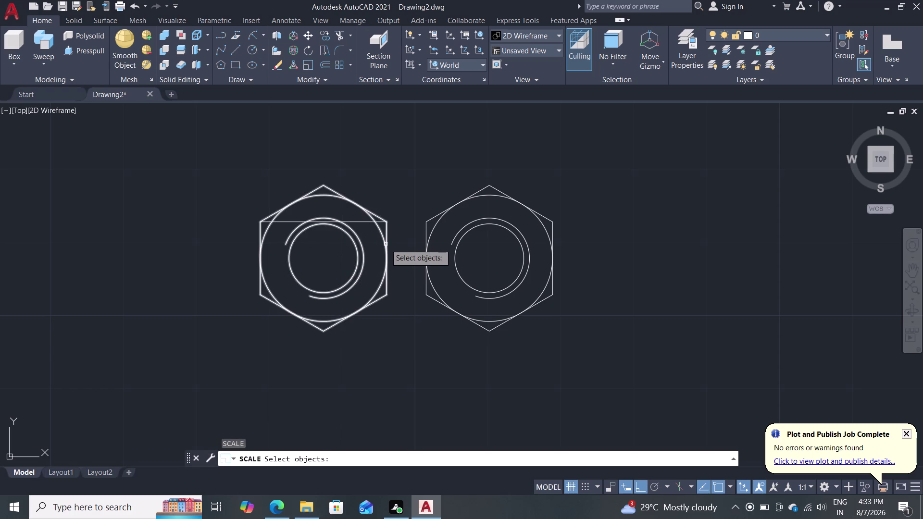
click(386, 244)
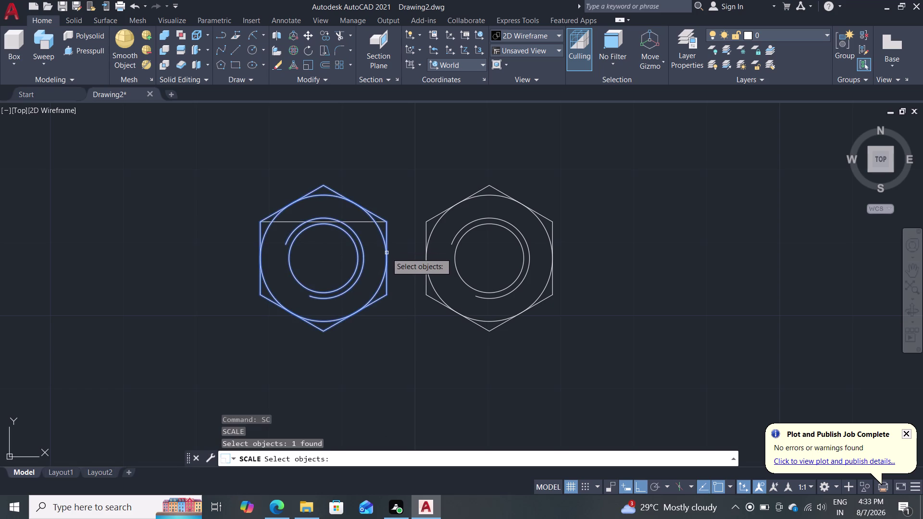
key(Return)
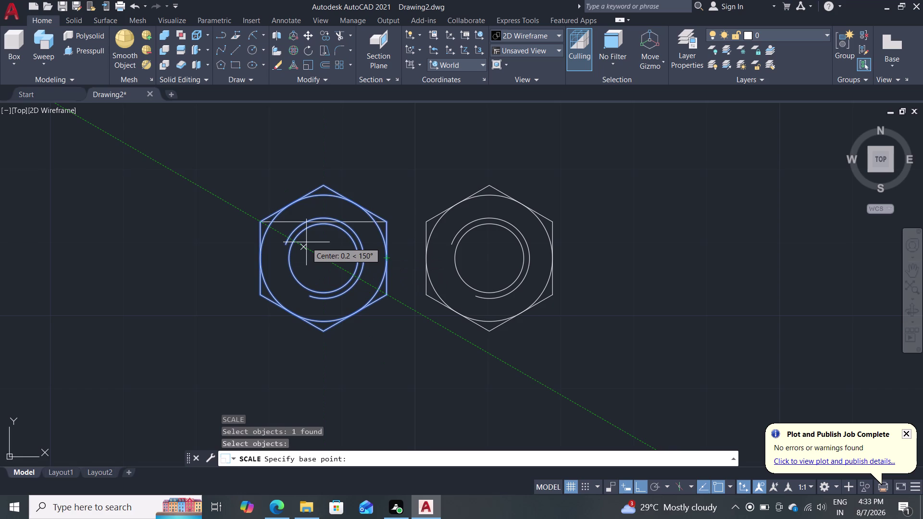
Scale the outline by reference from length 1.0 to a new length of 19.
click(264, 220)
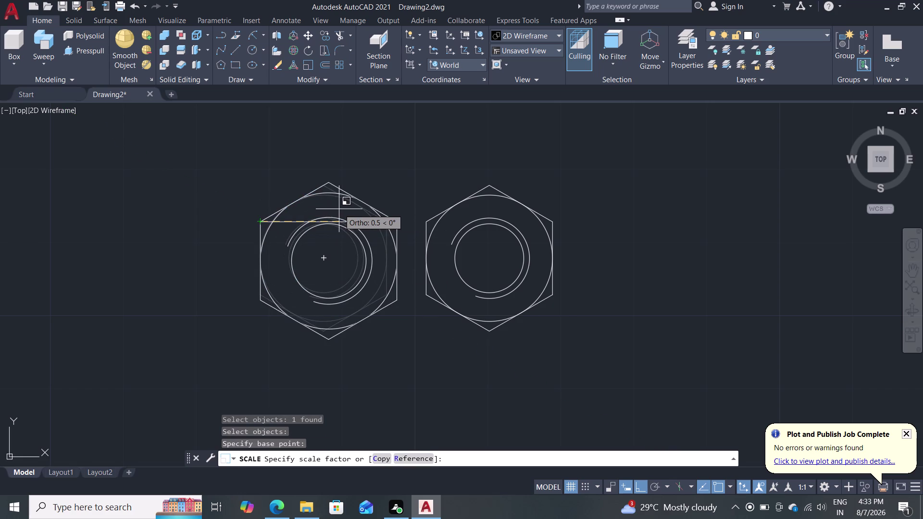
click(417, 456)
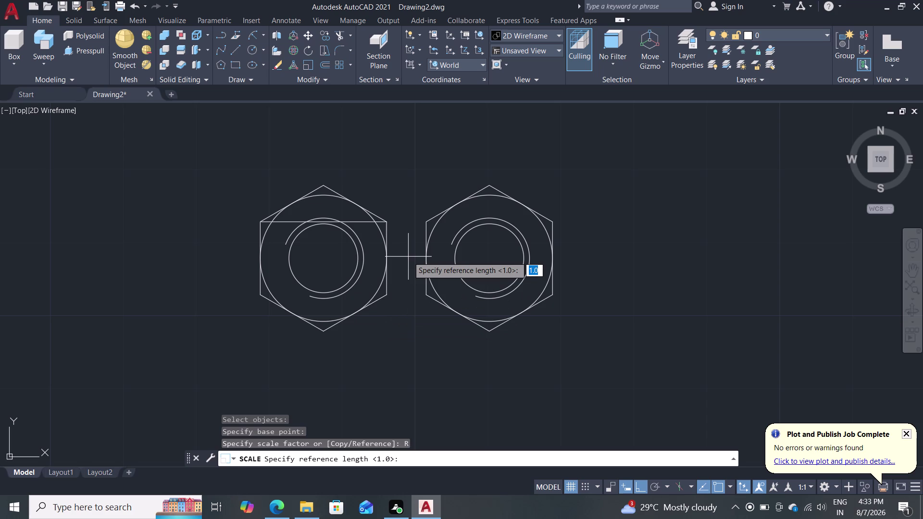
right_click(408, 257)
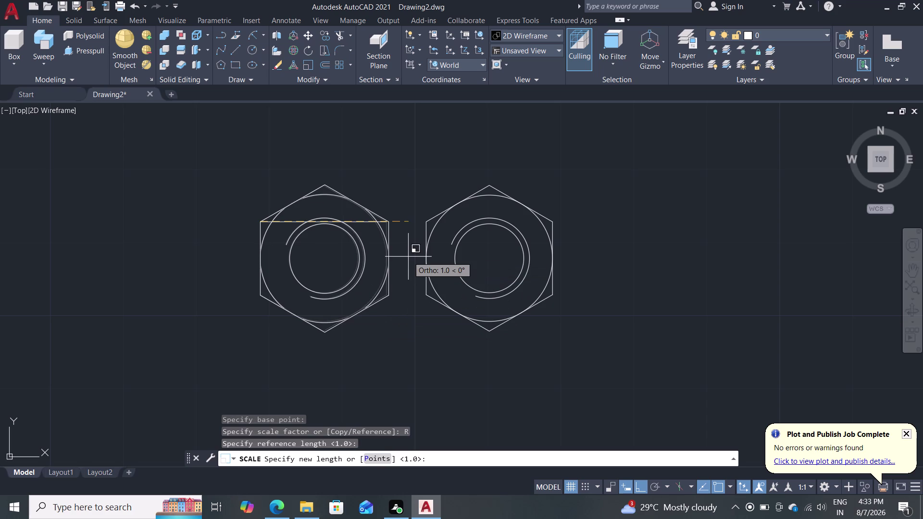
text(19)
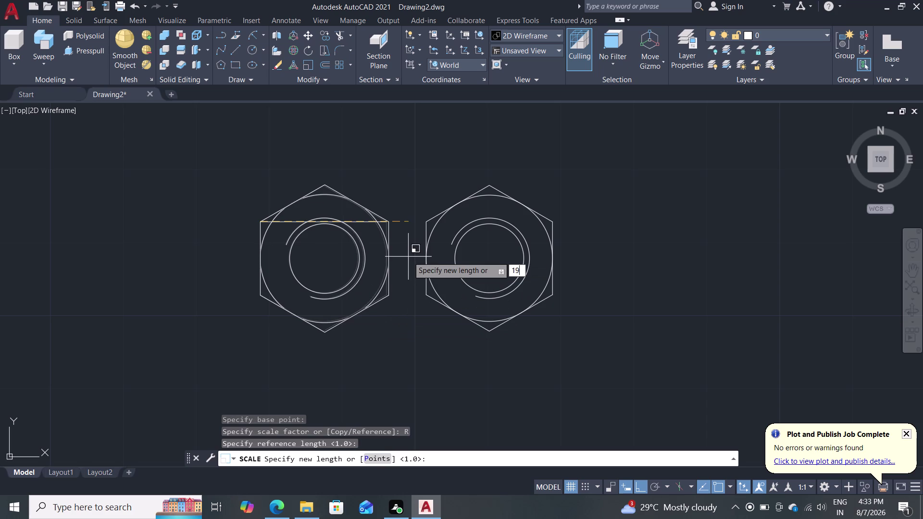
key(Return)
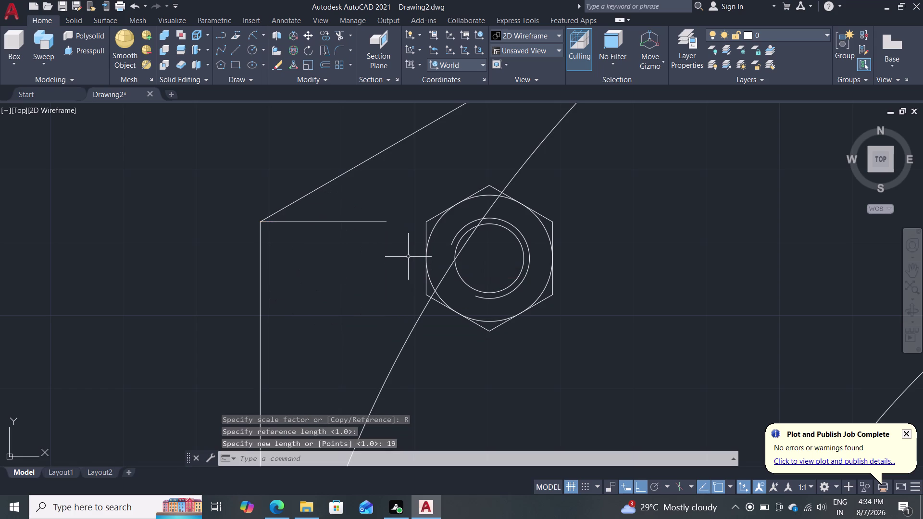
key(Escape)
scroll(down, 3)
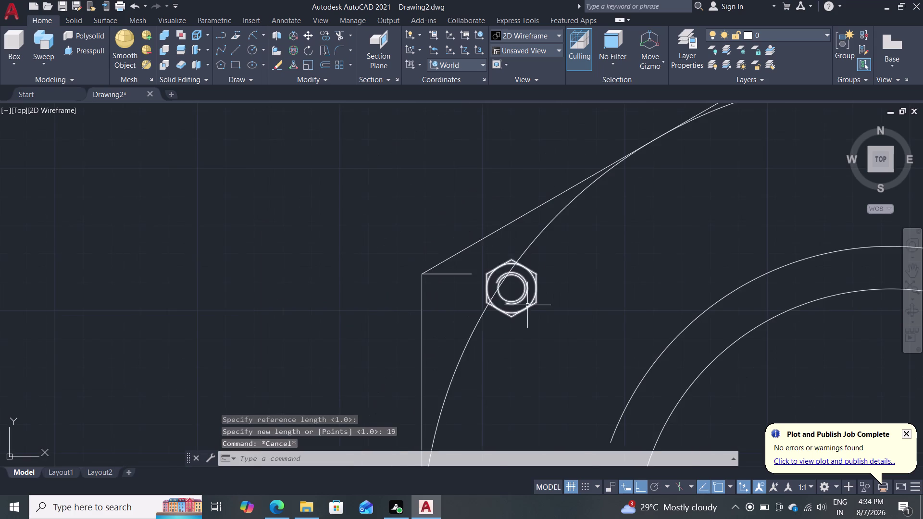
Erase the leftover horizontal line and the small hex outline.
scroll(down, 3)
click(504, 294)
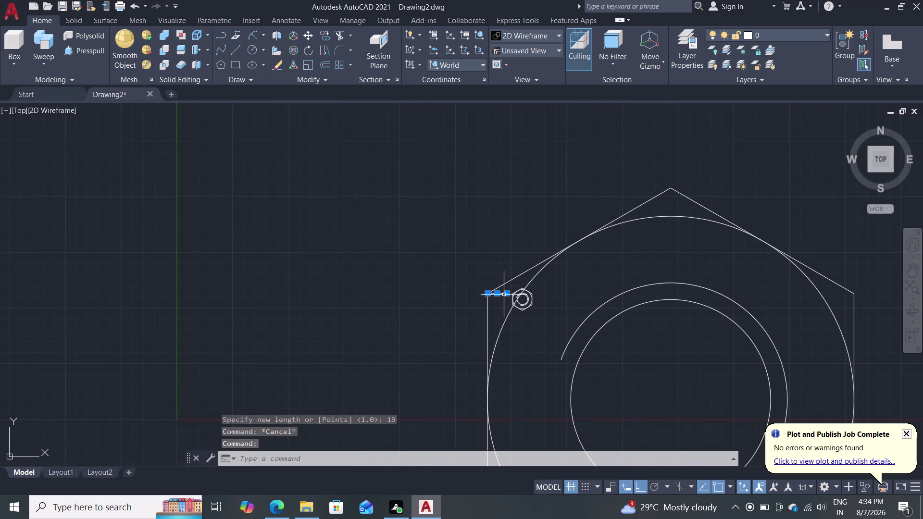
key(Delete)
click(527, 304)
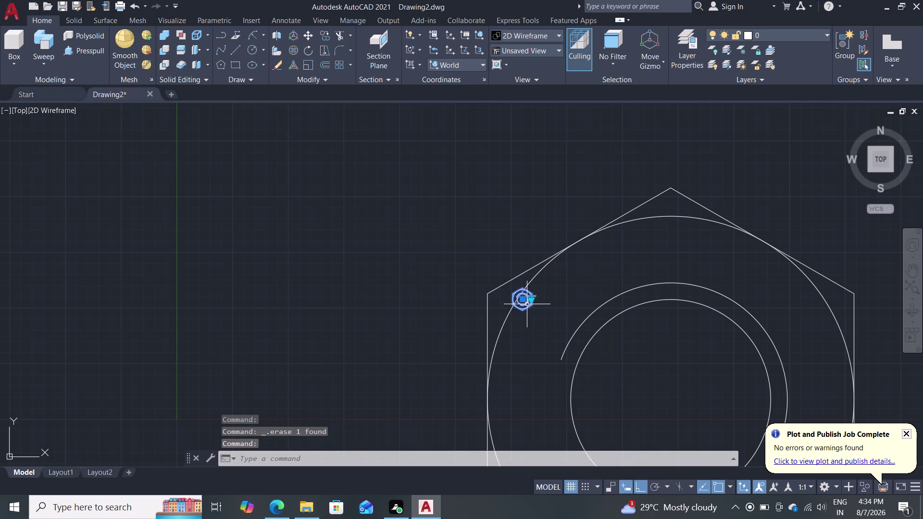
key(Delete)
Center the enlarged hex outline and begin a line at its upper-left corner.
scroll(down, 3)
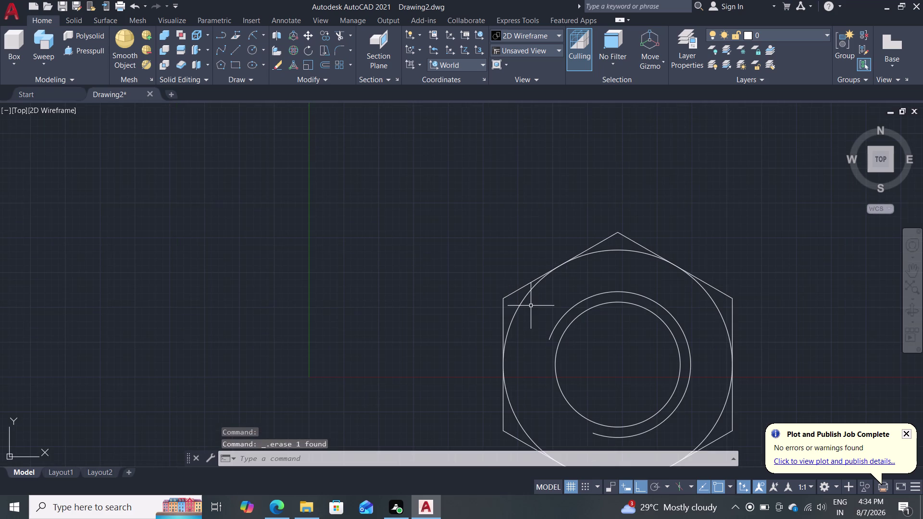
middle_drag(531, 300, 494, 261)
middle_drag(485, 259, 479, 258)
middle_click(452, 256)
scroll(down, 3)
scroll(down, 3)
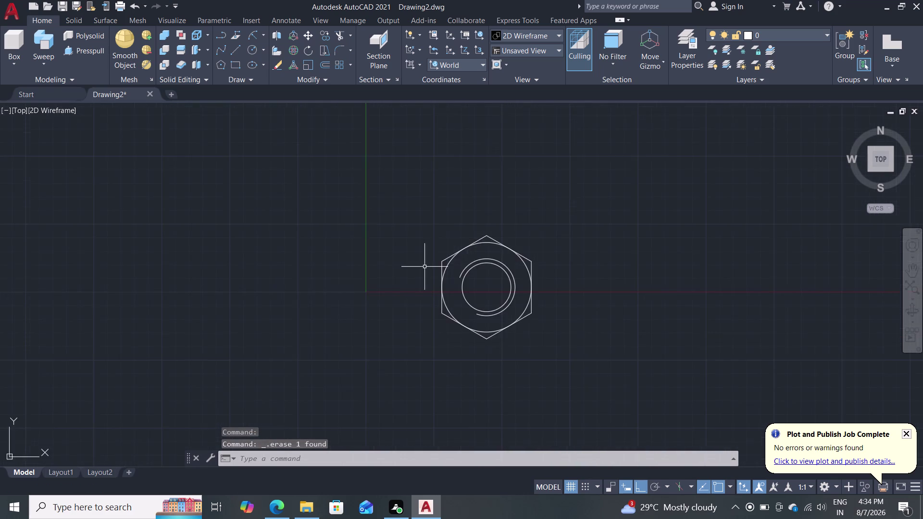
scroll(up, 3)
middle_drag(388, 254, 268, 213)
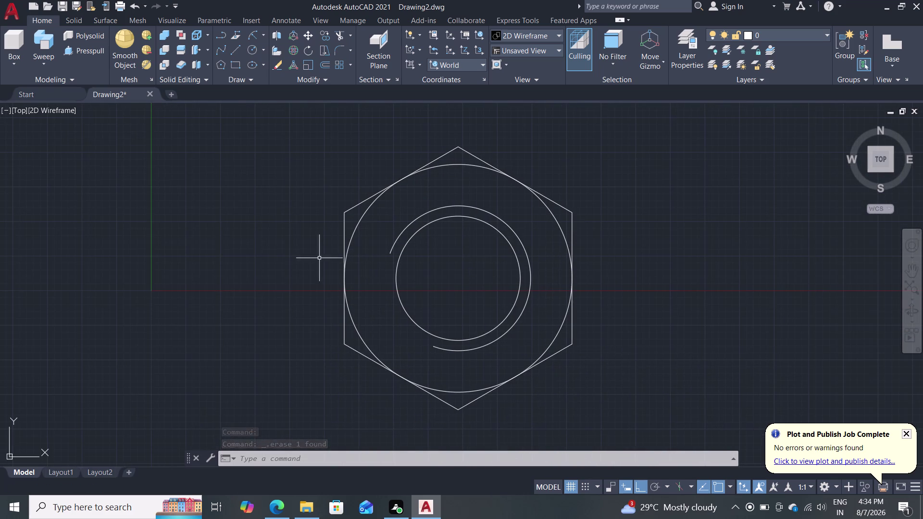
key(l)
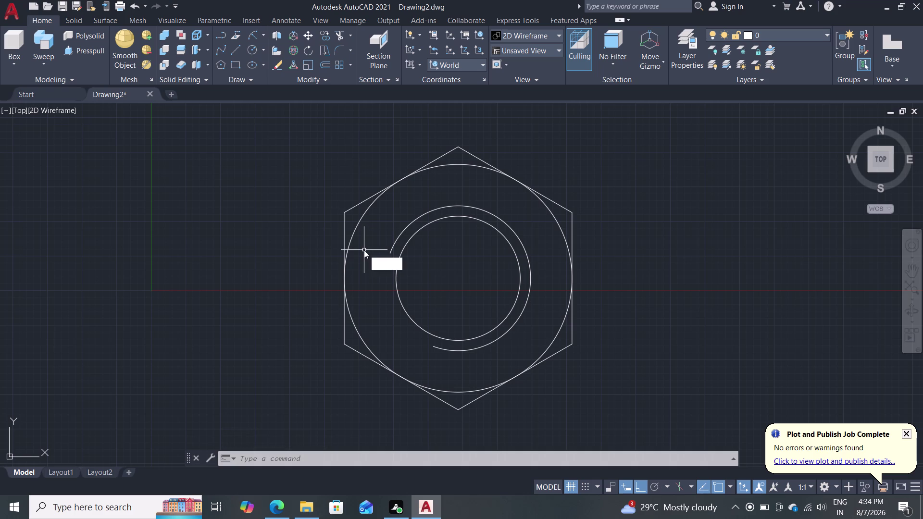
key(Return)
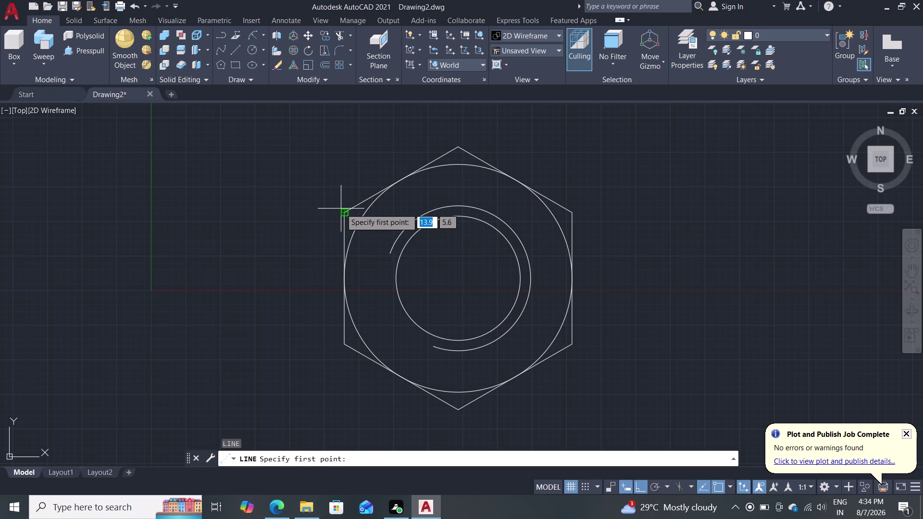
click(342, 211)
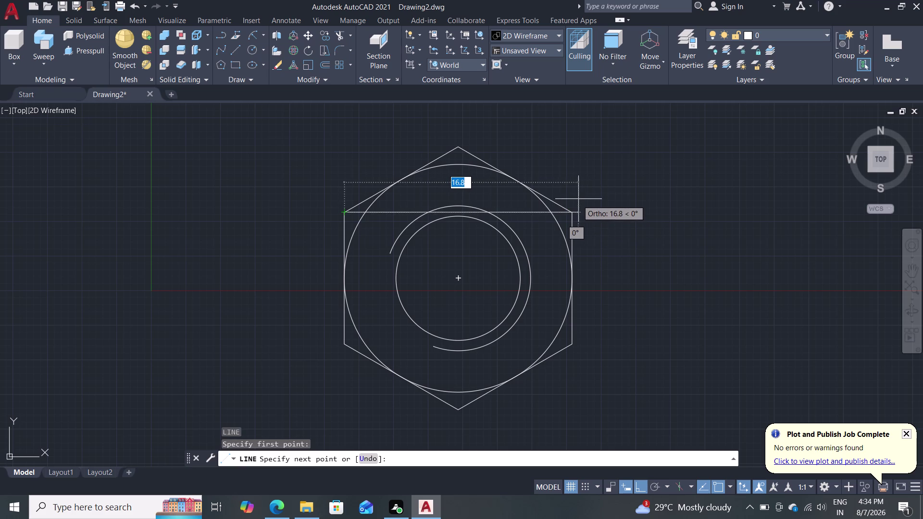
Cancel the unfinished line and select the hex outline for scaling.
key(Escape)
scroll(down, 3)
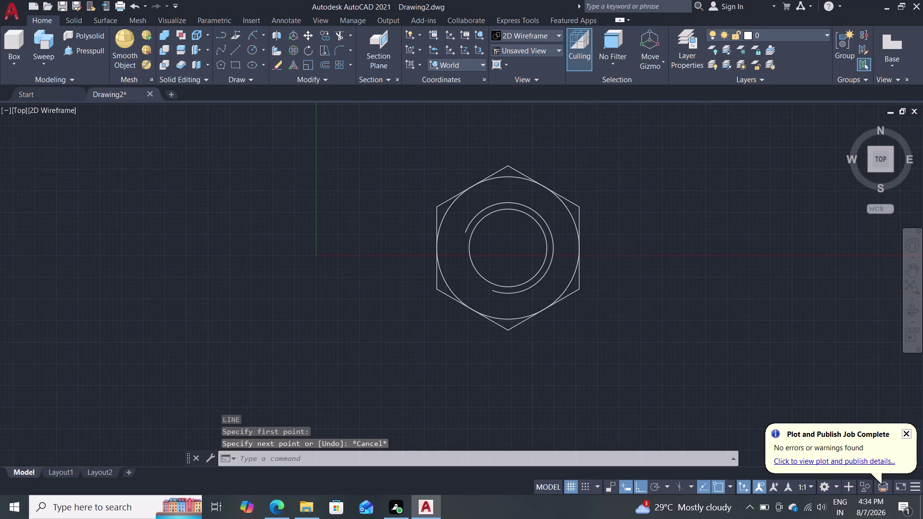
scroll(up, 3)
text(s)
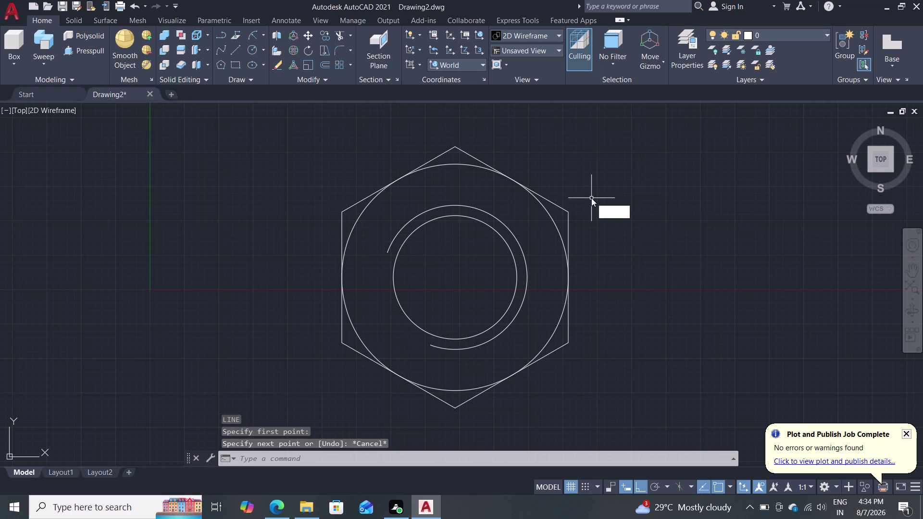
text(c)
key(Return)
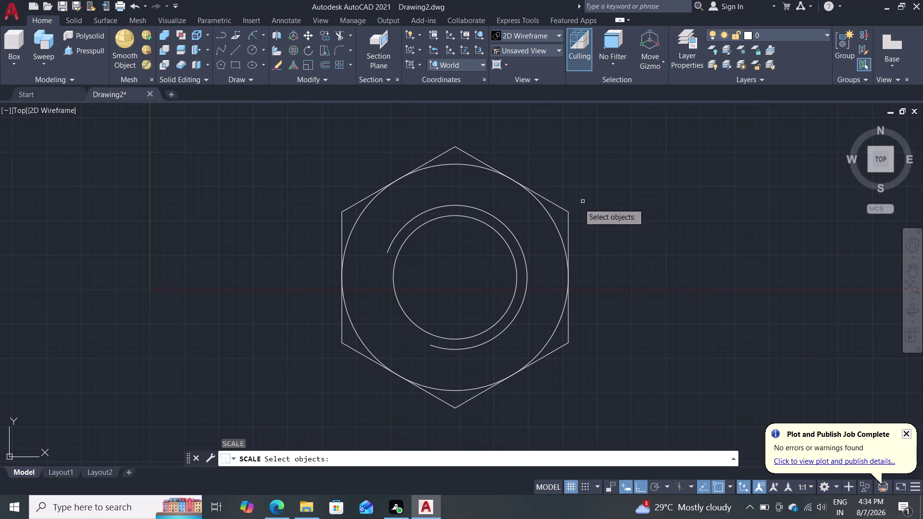
click(343, 218)
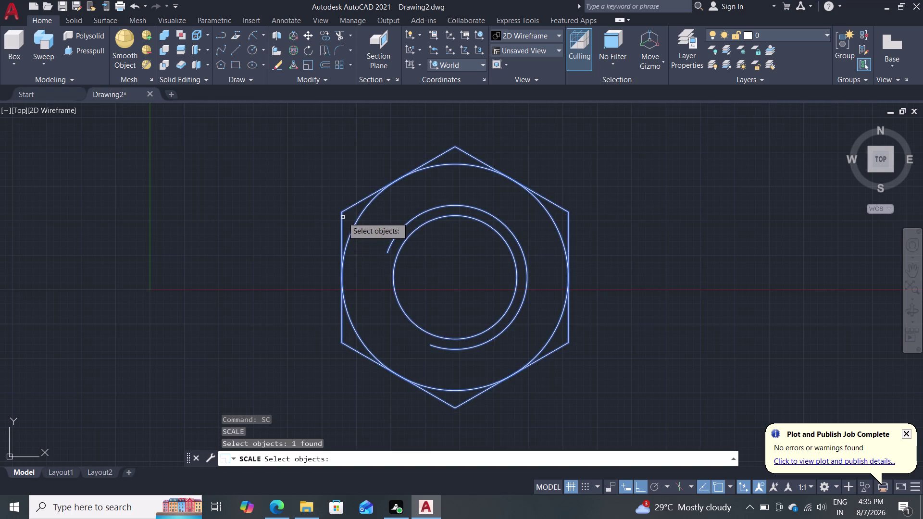
key(Return)
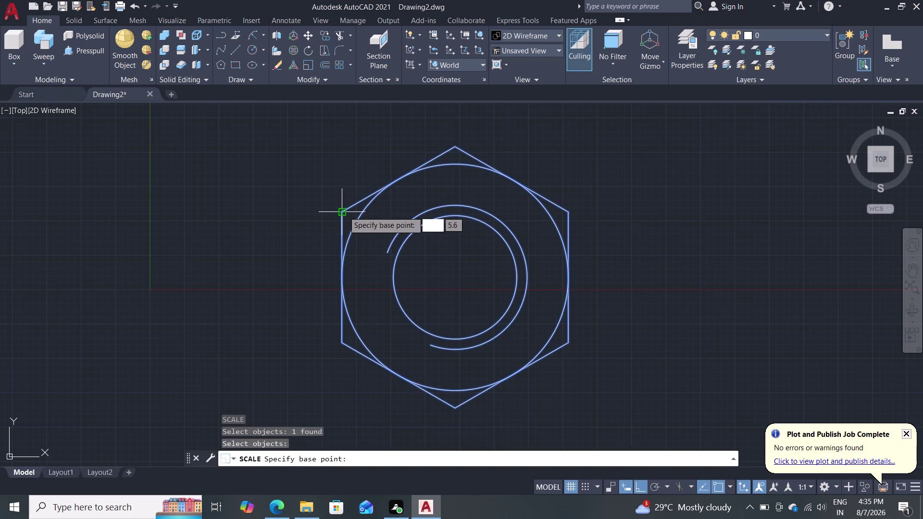
Scale the hex outline by 2.6 about its upper-left corner.
double_click(344, 212)
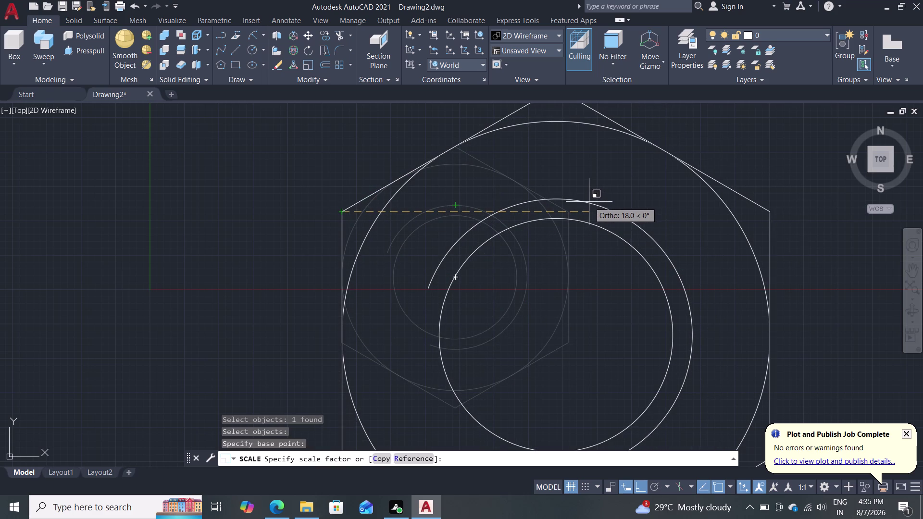
text(2.6)
key(Return)
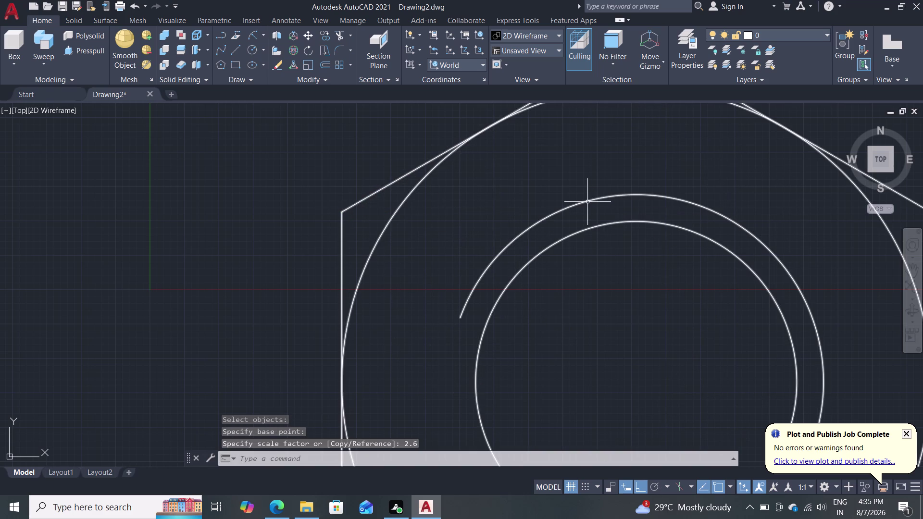
scroll(down, 3)
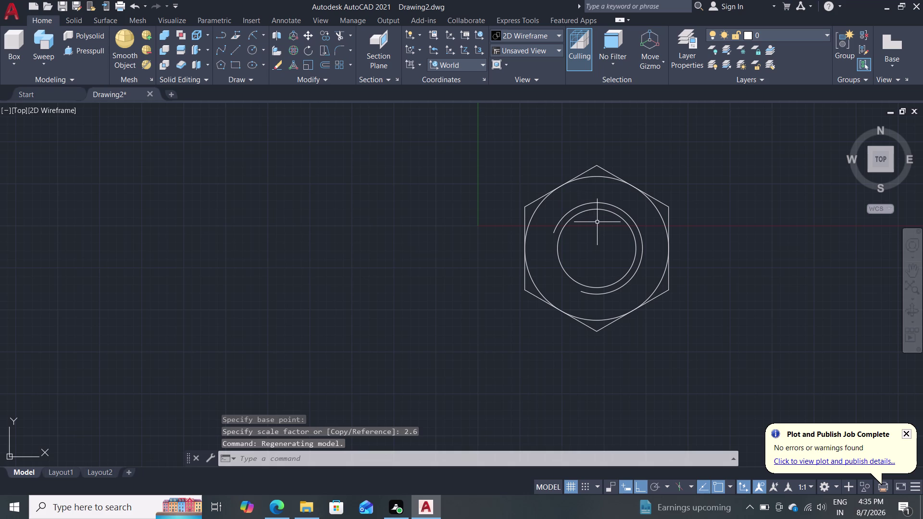
scroll(up, 3)
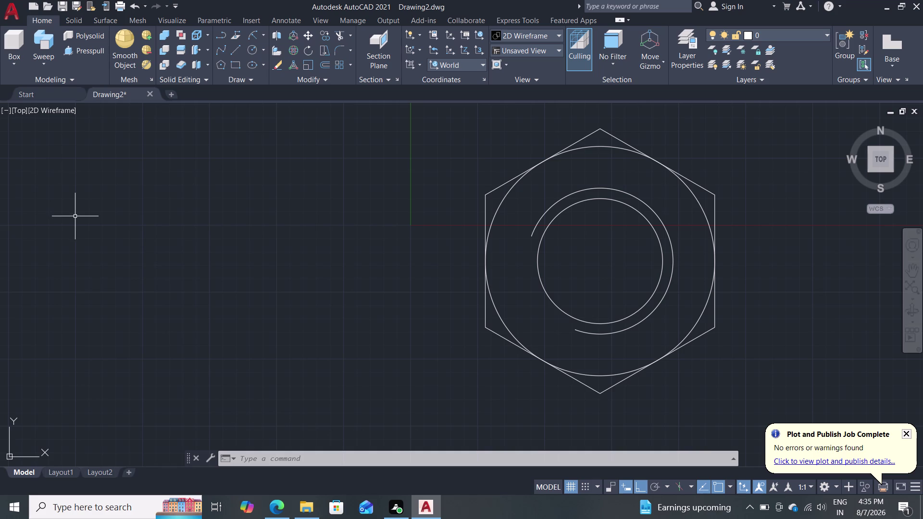
Draw a 19-unit horizontal line from the hexagon's upper-left corner.
key(l)
key(Return)
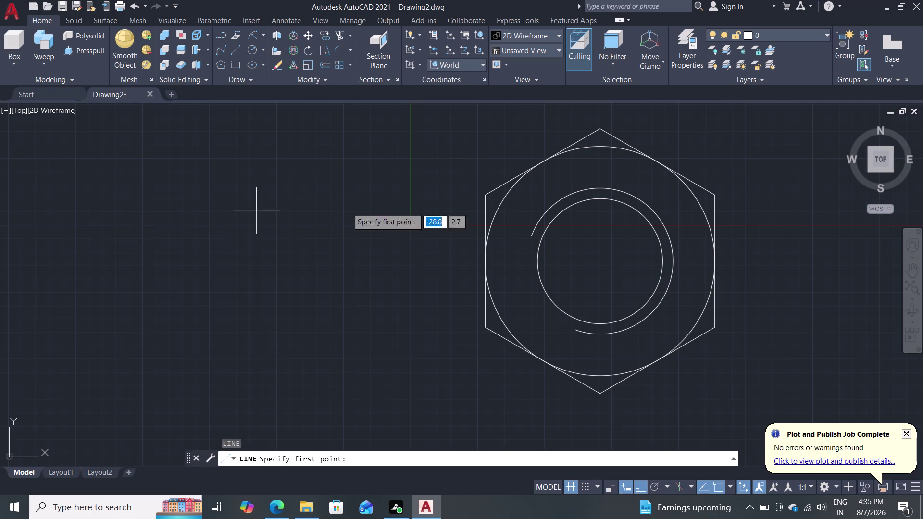
click(486, 197)
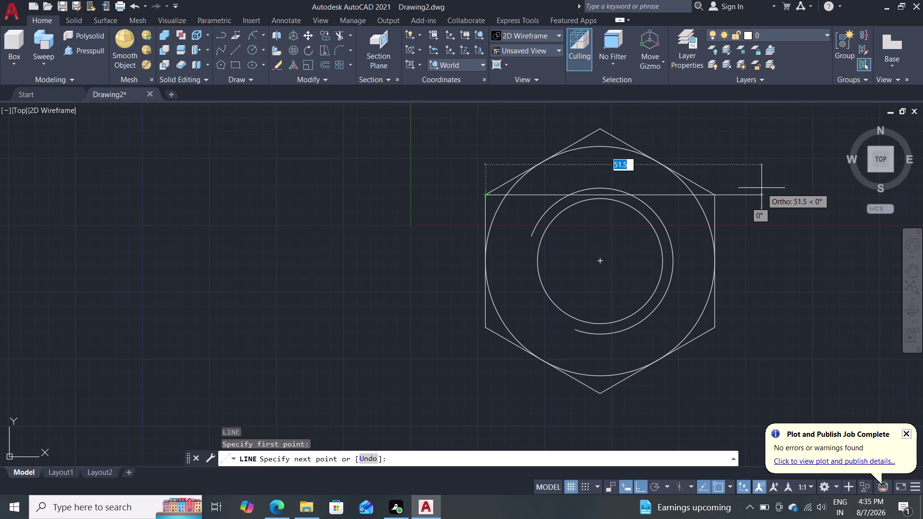
text(19)
key(Return)
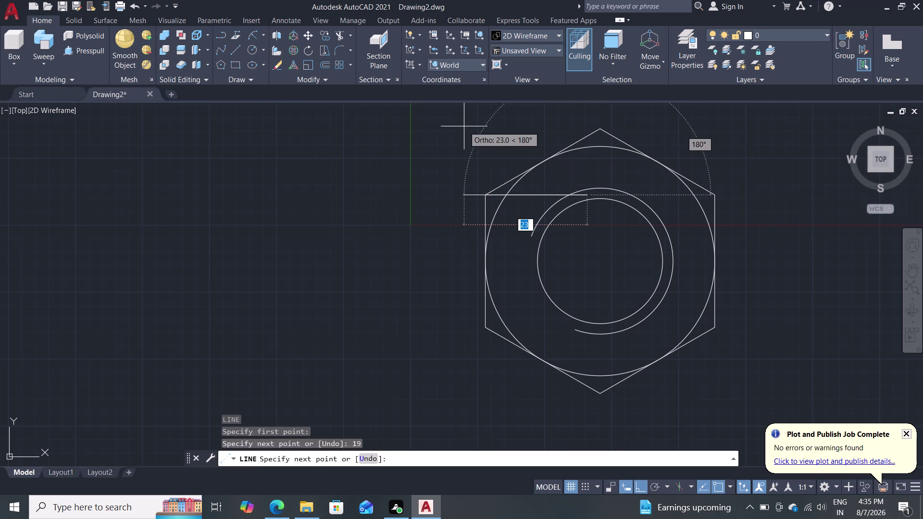
key(Escape)
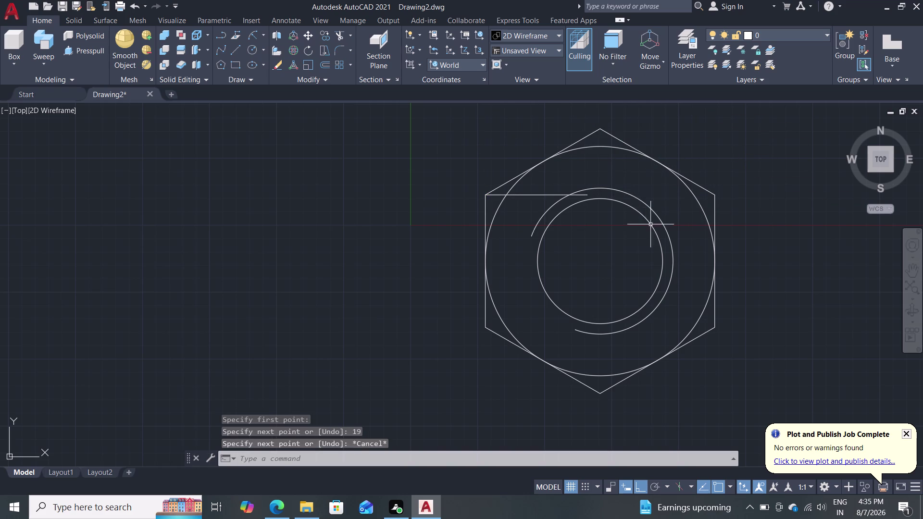
Scale the nut outline down, using the line's end as the base point.
text(sc)
key(Return)
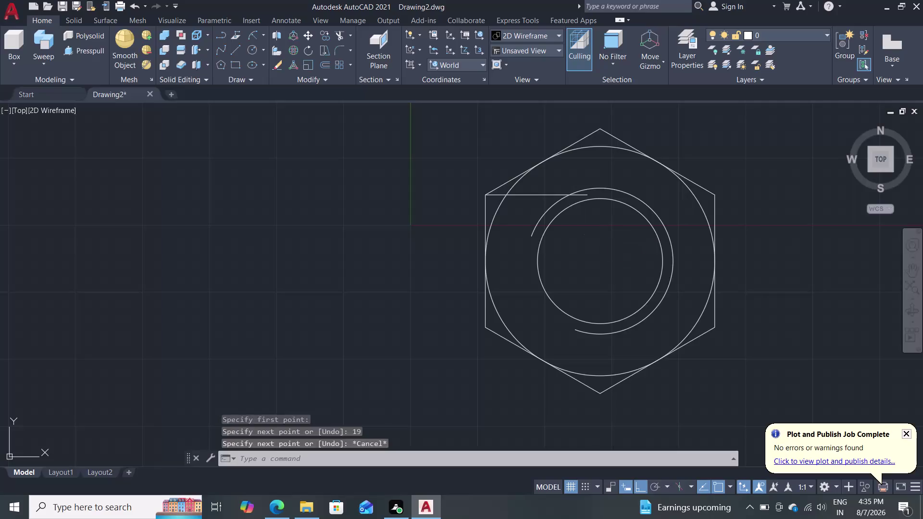
click(550, 225)
key(Return)
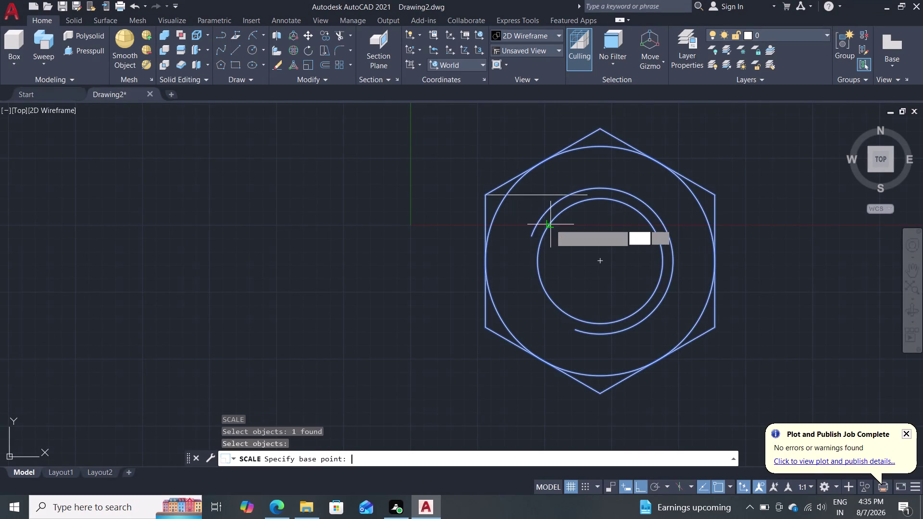
click(488, 196)
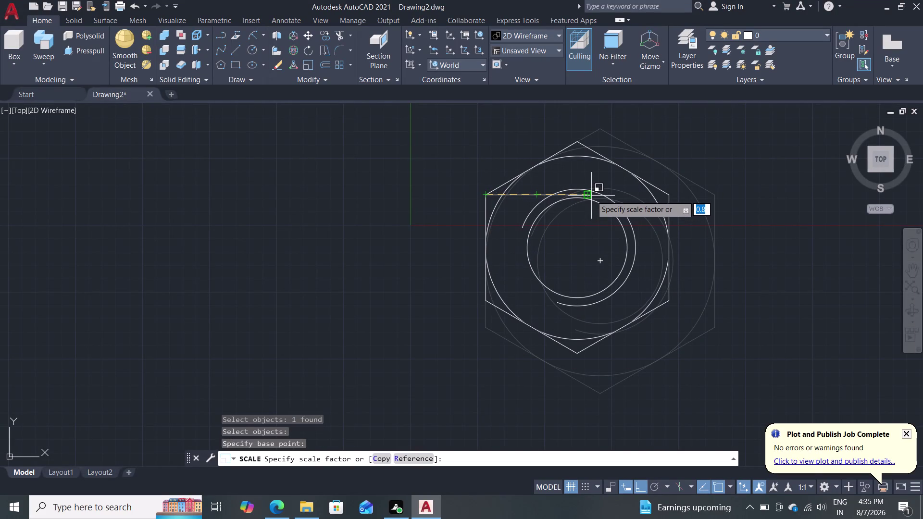
click(591, 195)
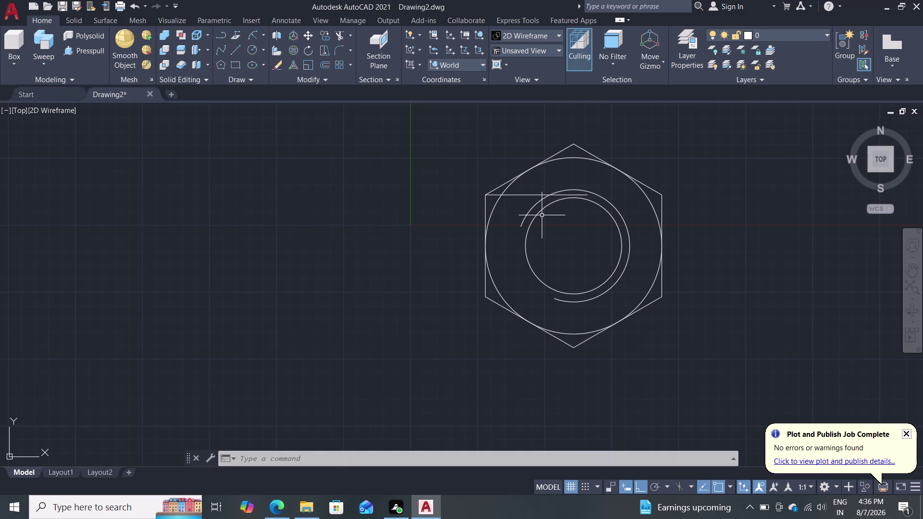
Start a line at the circles' centre, then abandon it.
key(l)
key(Return)
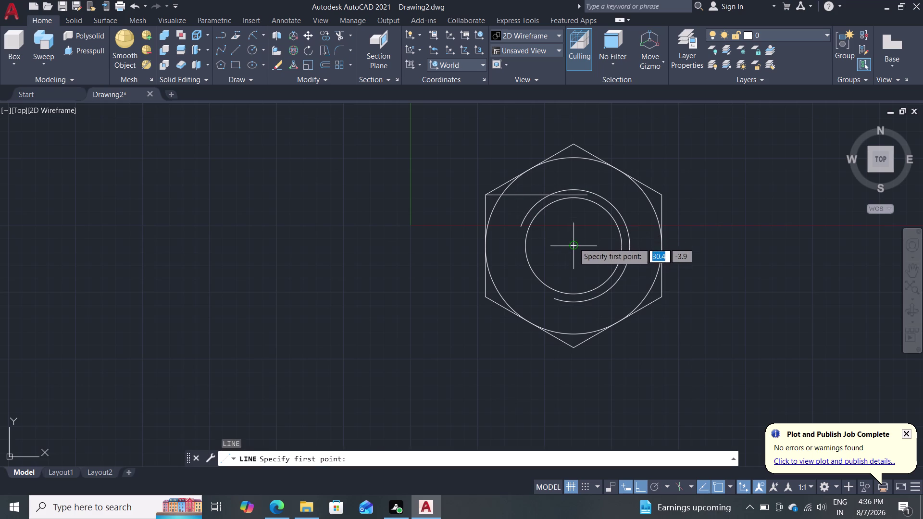
double_click(575, 245)
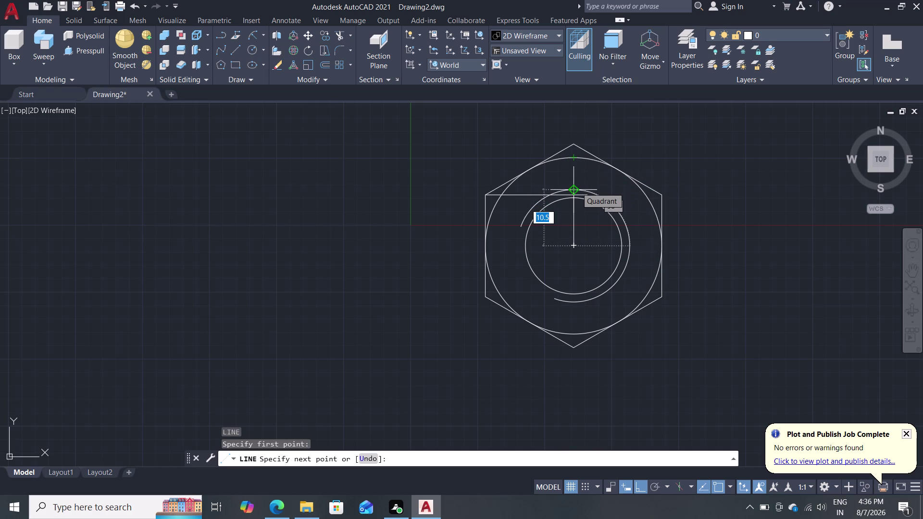
key(Escape)
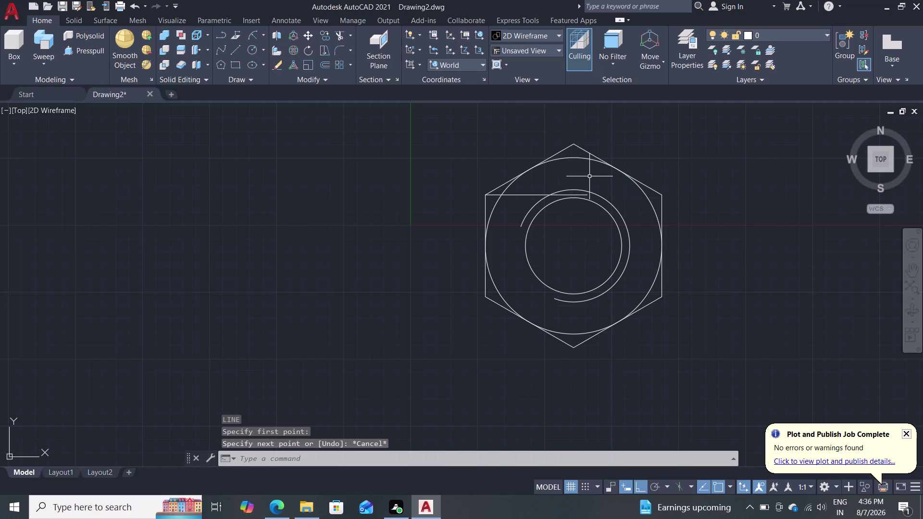
Erase the horizontal line at the top of the nut outline.
click(537, 194)
key(Delete)
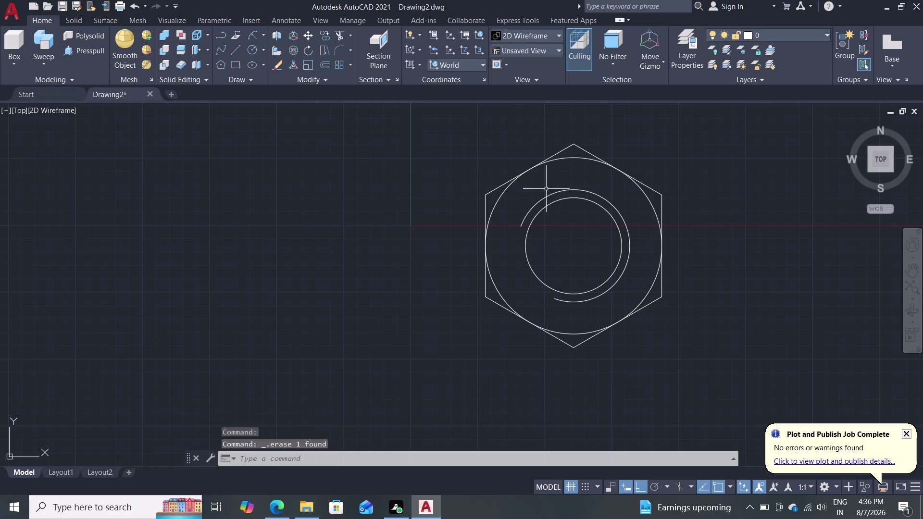
scroll(down, 3)
scroll(up, 3)
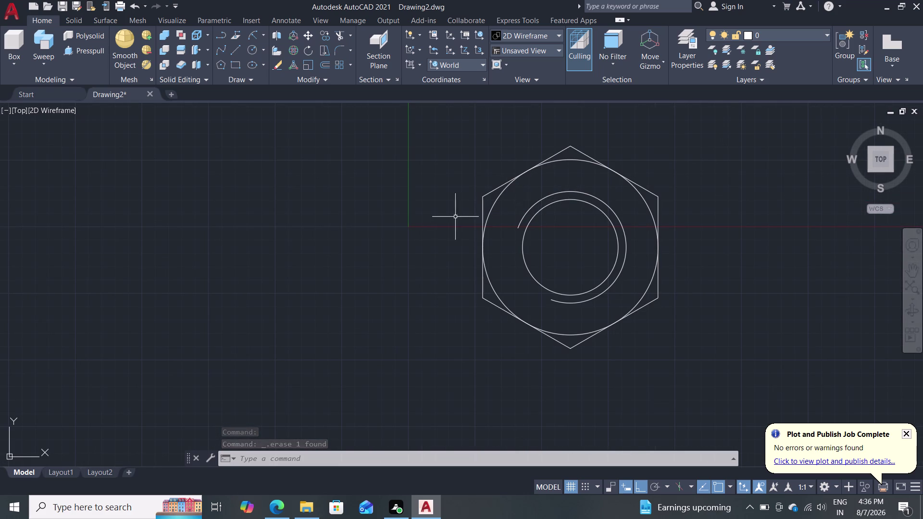
Start a line at the hexagon's corner and a scale, then abandon both.
key(l)
key(Return)
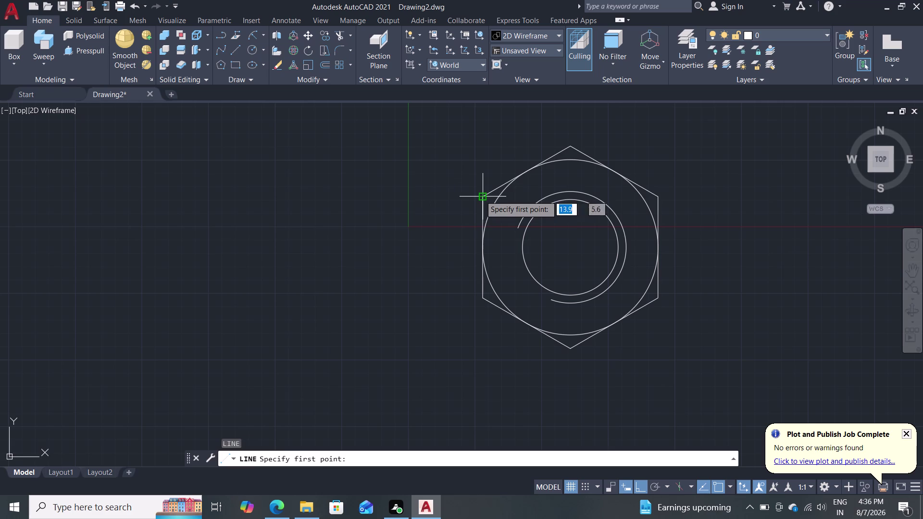
click(480, 195)
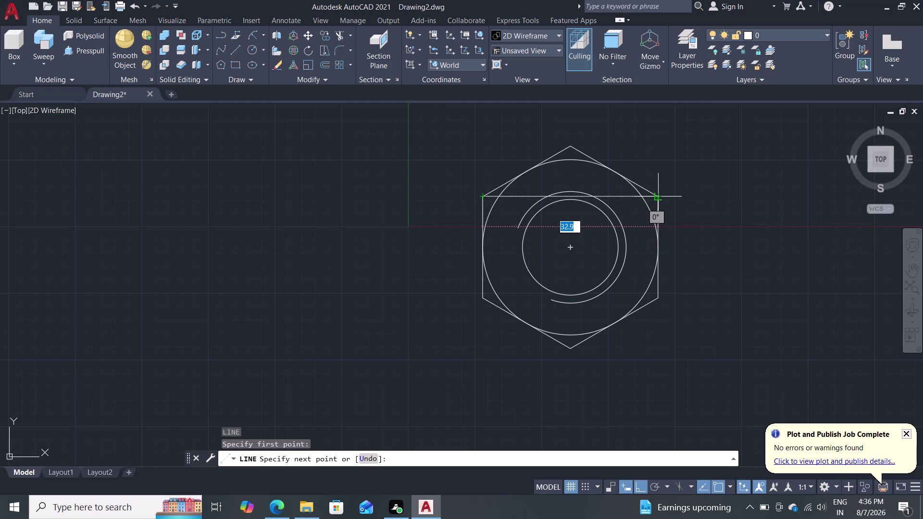
key(Escape)
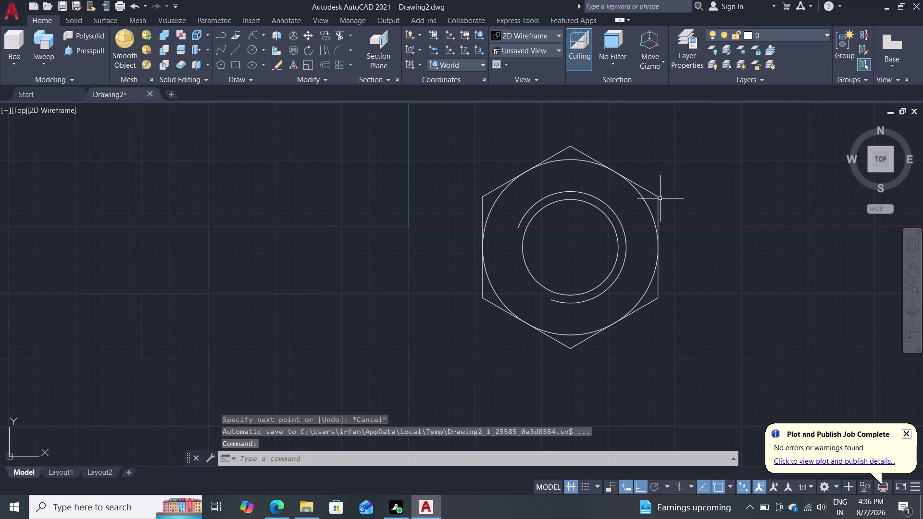
text(sc)
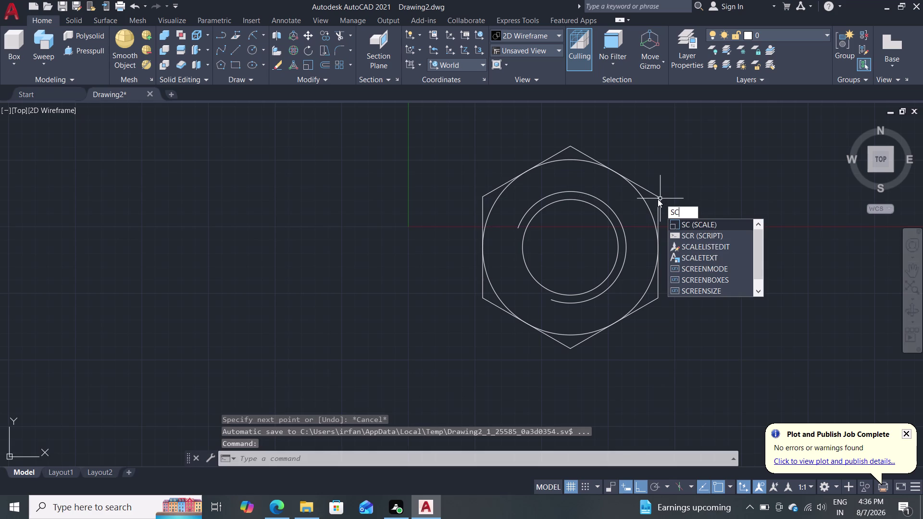
key(Return)
key(Escape)
key(Escape)
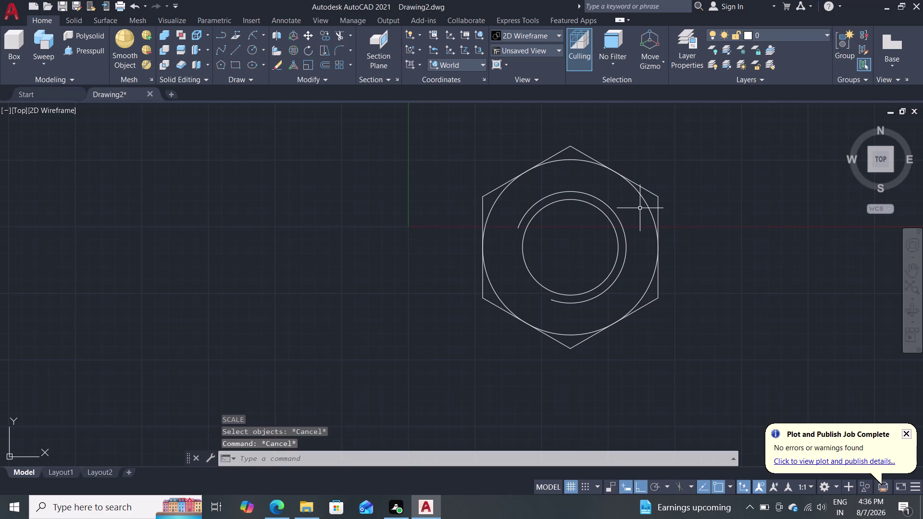
Draw a 19-unit horizontal line from the hexagon's upper-left corner.
key(l)
key(Return)
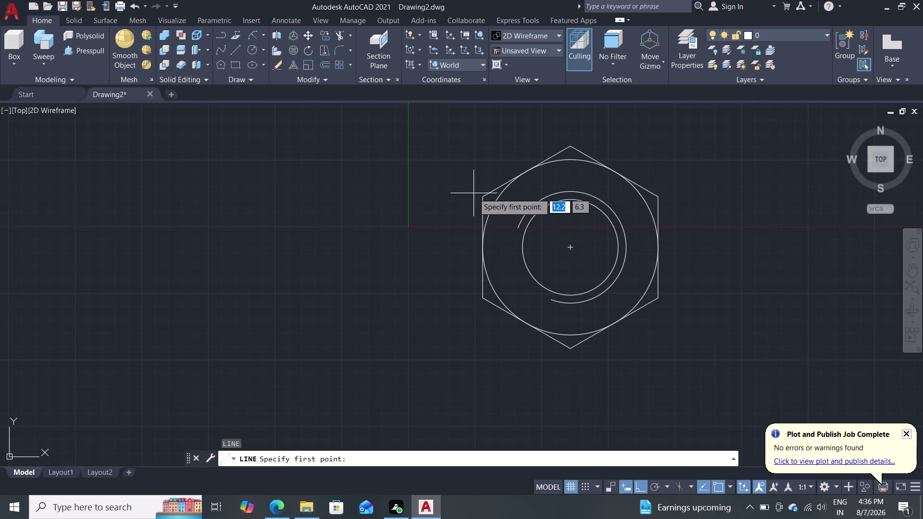
click(482, 200)
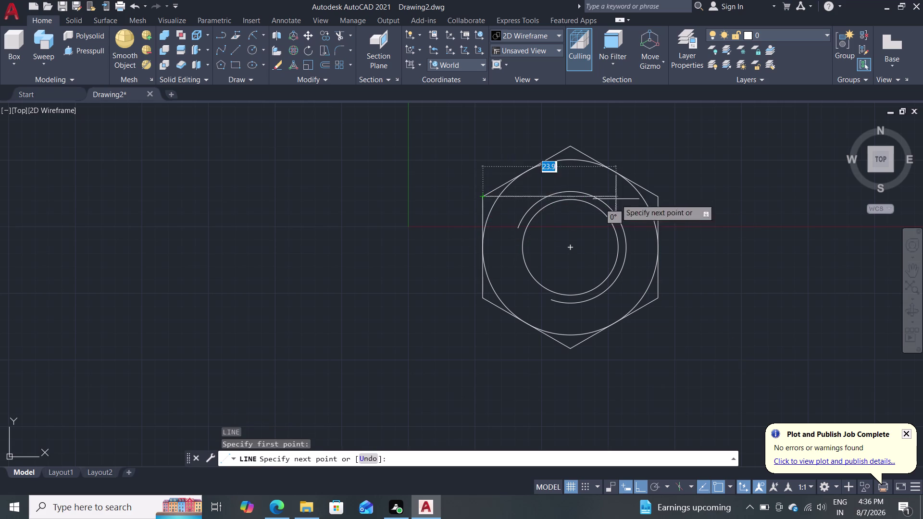
text(19)
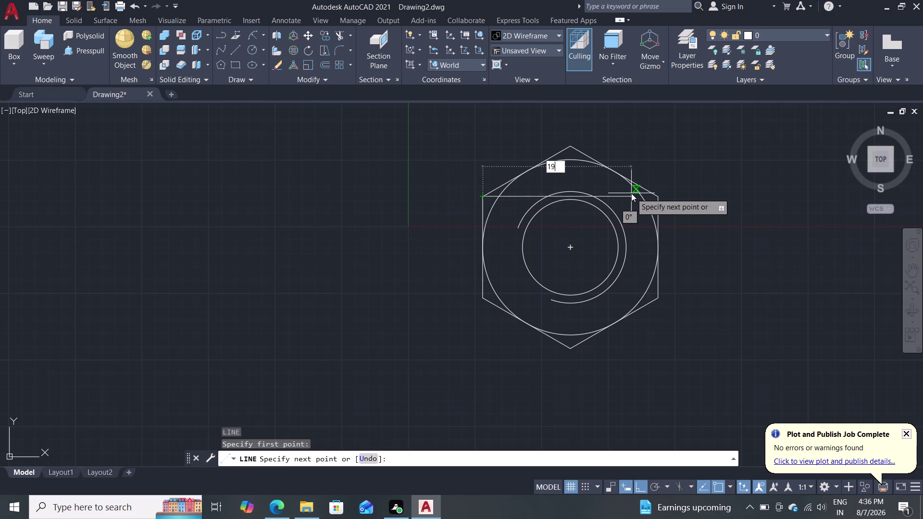
key(Return)
key(Escape)
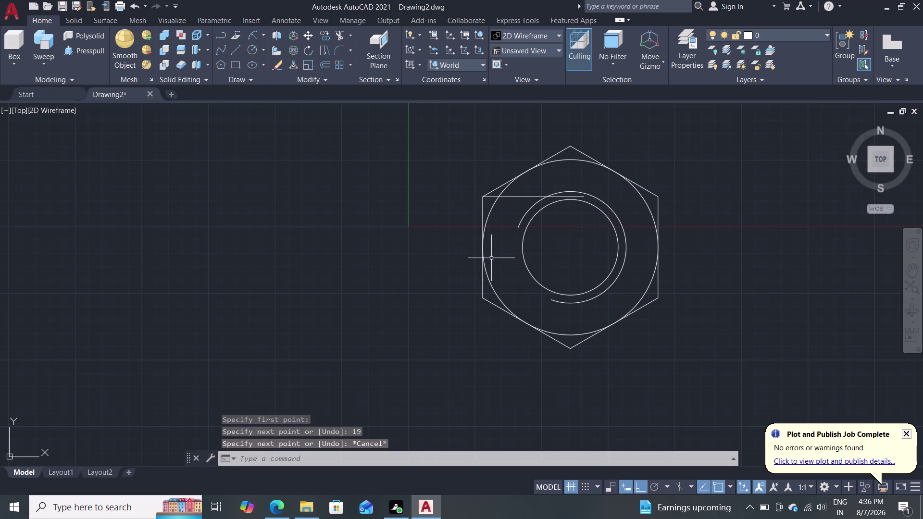
Start SCALE and begin a selection window near the outline.
text(sc)
key(Return)
double_click(486, 203)
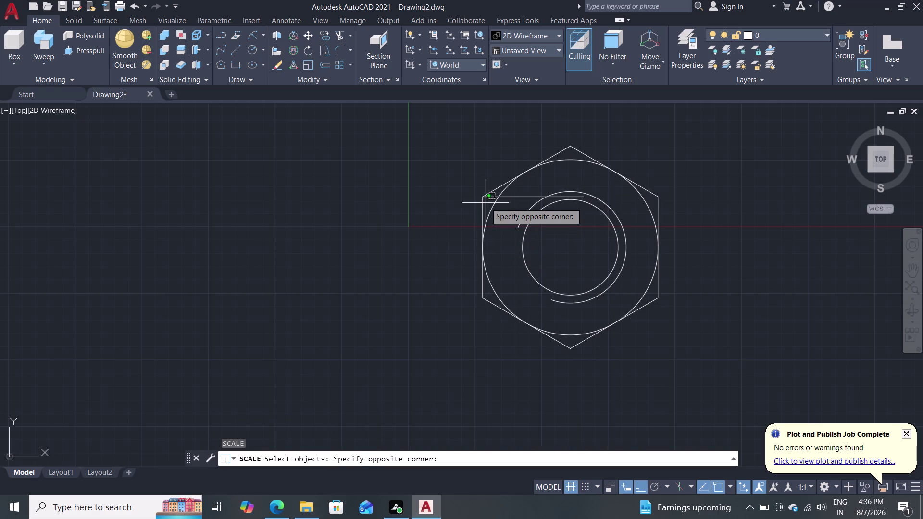
click(488, 222)
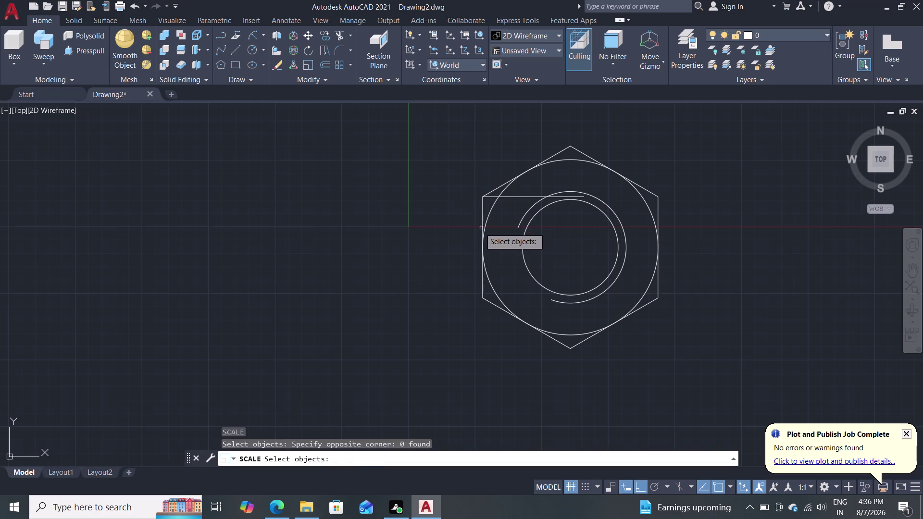
click(482, 217)
key(Return)
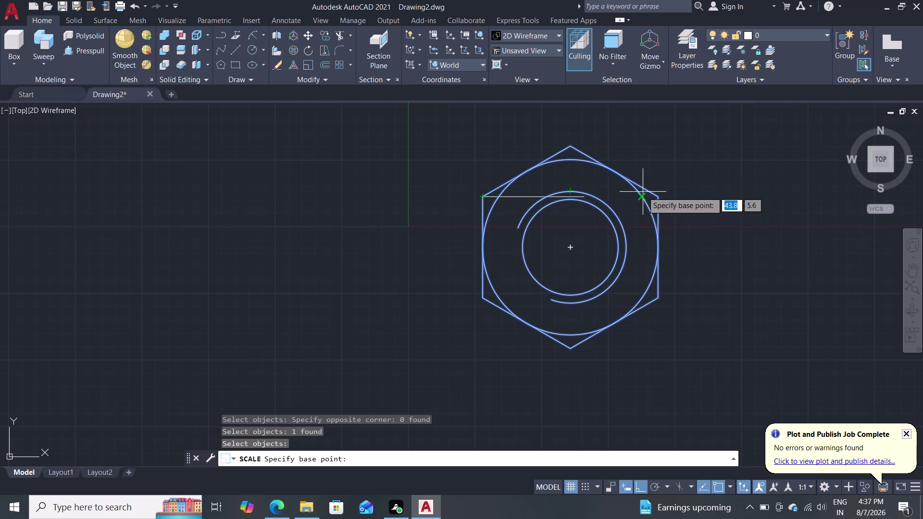
click(657, 196)
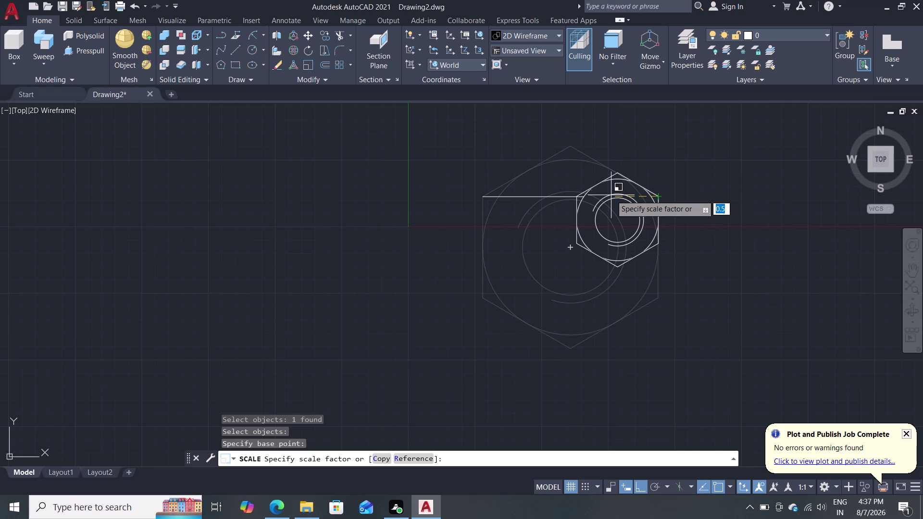
key(Escape)
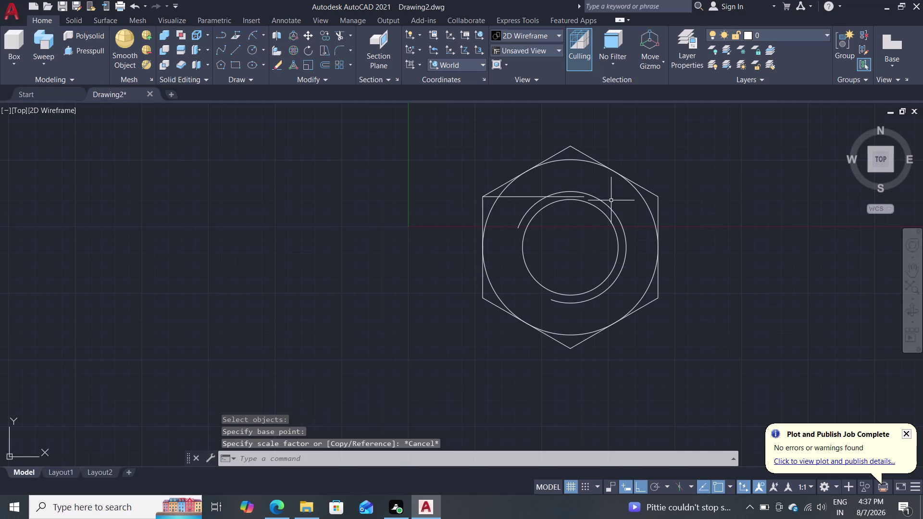
text(sc)
key(Return)
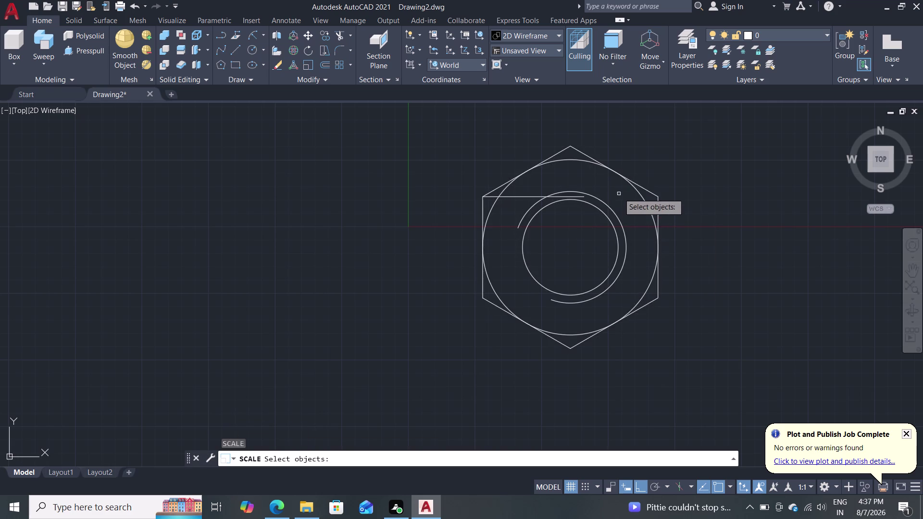
Select the nut outline and base the scale at the line's end, then cancel.
click(633, 182)
key(Return)
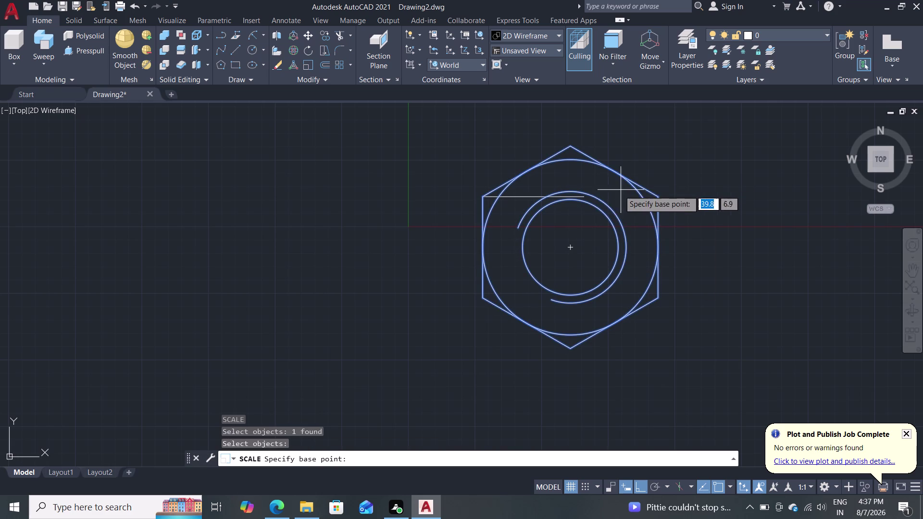
click(585, 196)
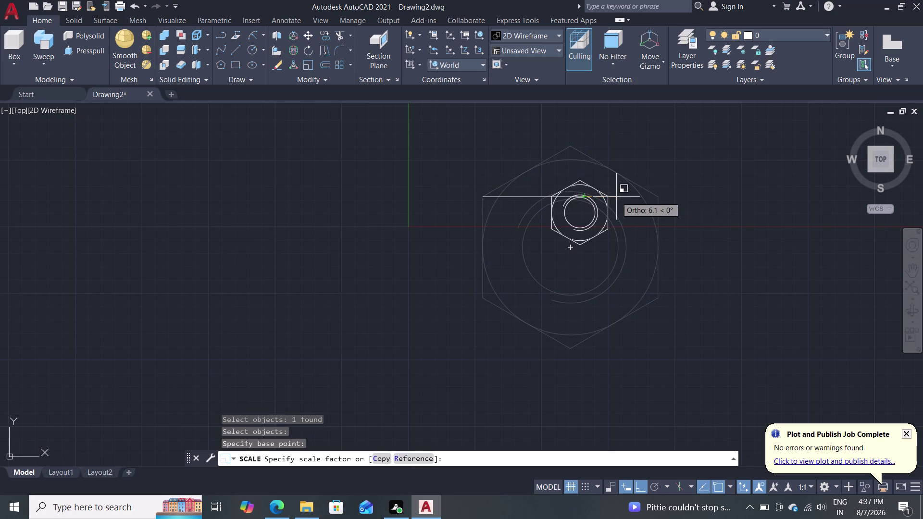
key(Escape)
Restart SCALE and select the hex nut outline after several attempts.
text(s)
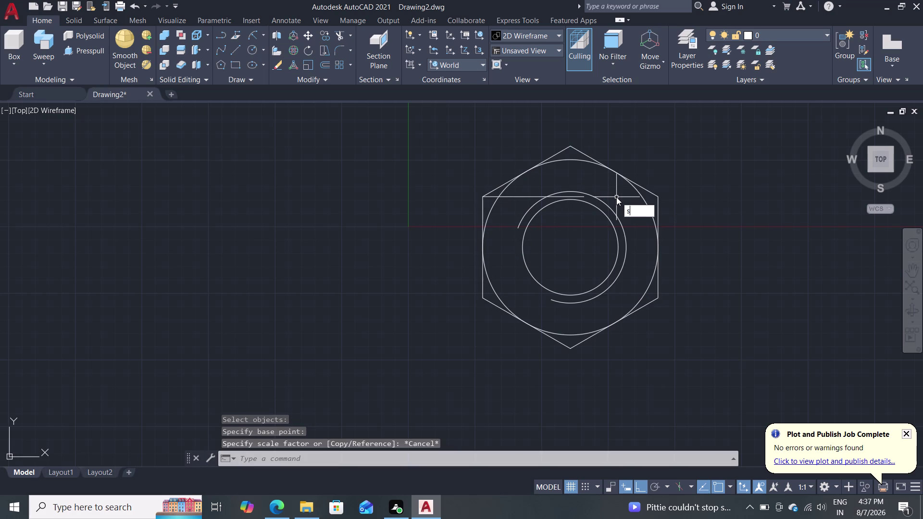
text(c)
key(Return)
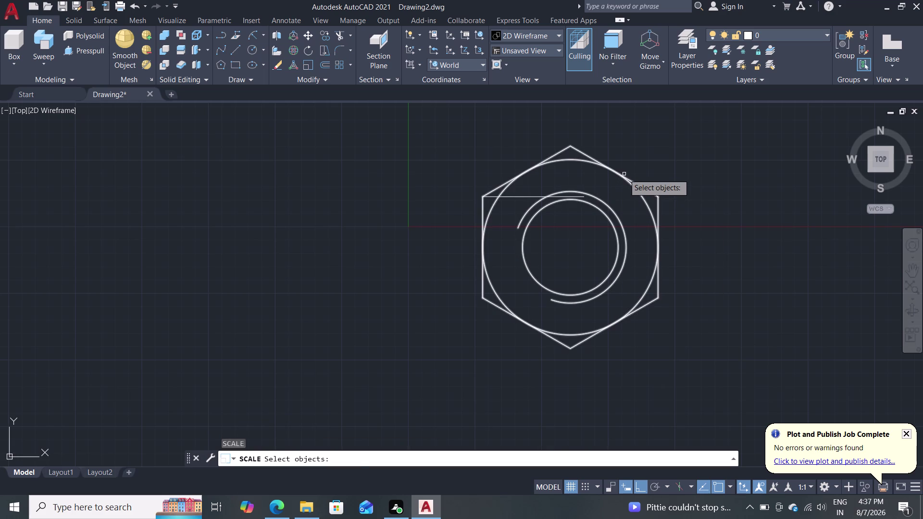
click(624, 174)
click(622, 175)
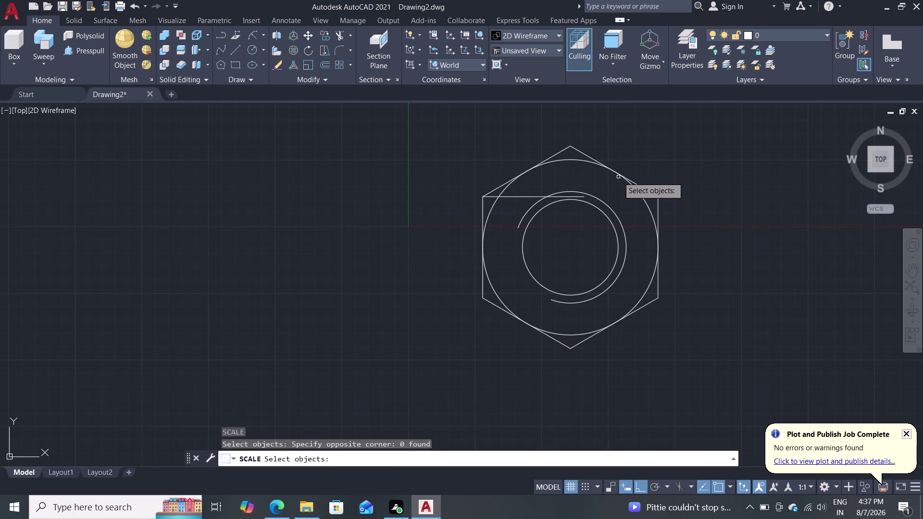
click(619, 177)
click(618, 177)
click(625, 175)
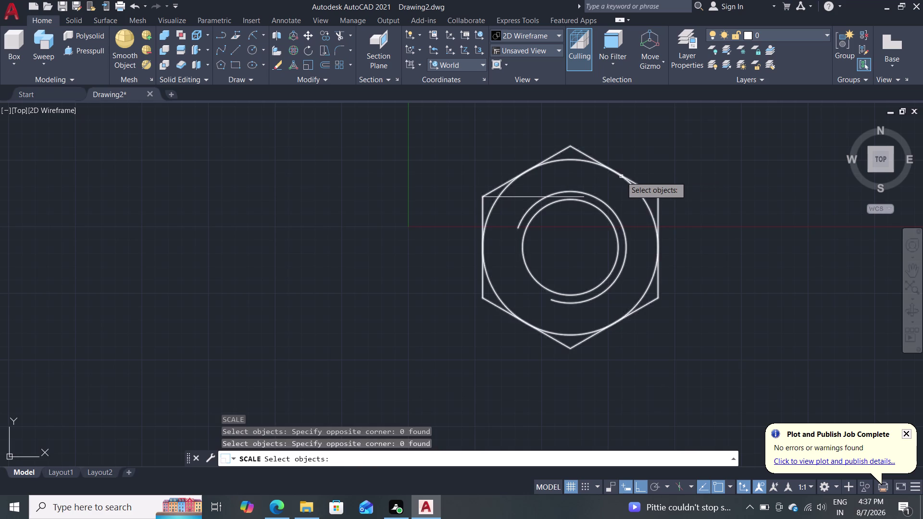
click(621, 176)
key(Return)
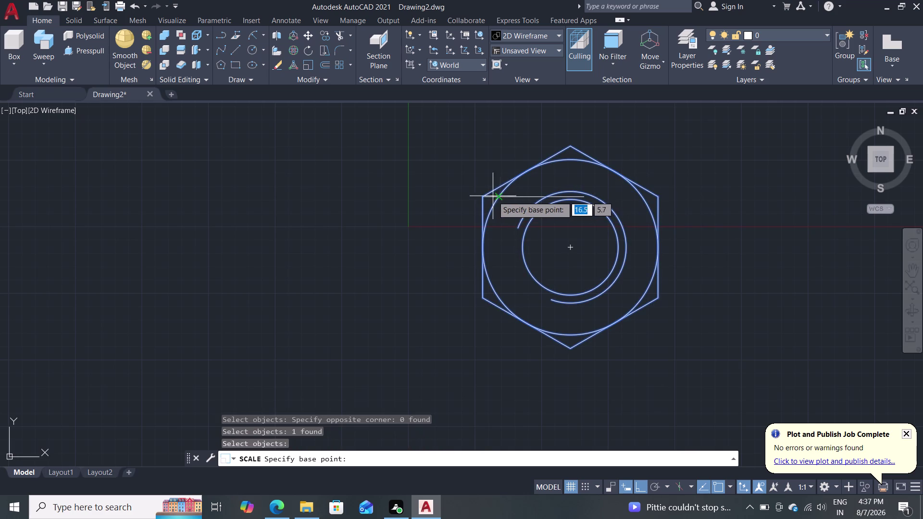
Base the scale at the line's left end and pick a size, then cancel.
click(481, 199)
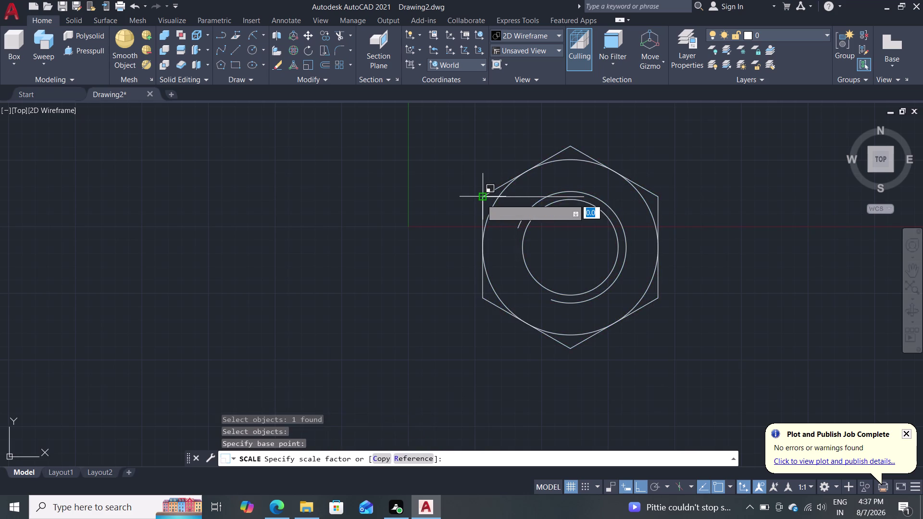
scroll(up, 3)
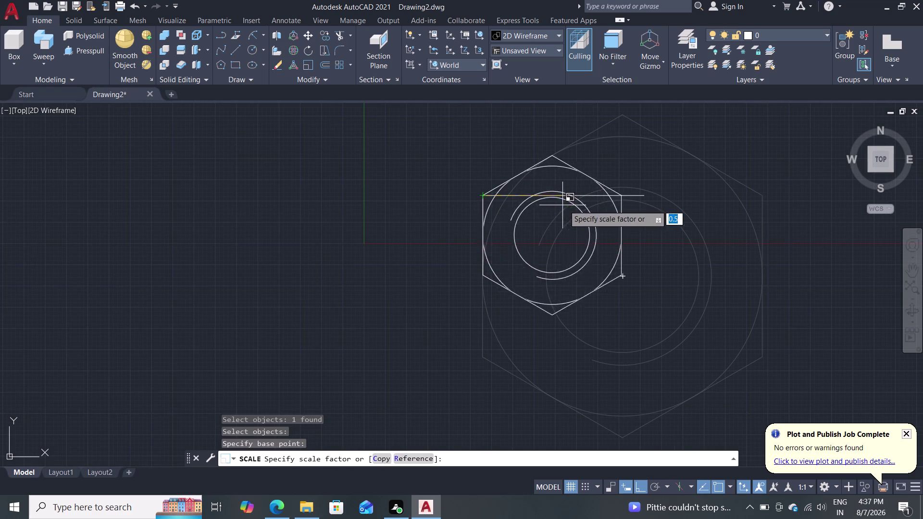
scroll(up, 3)
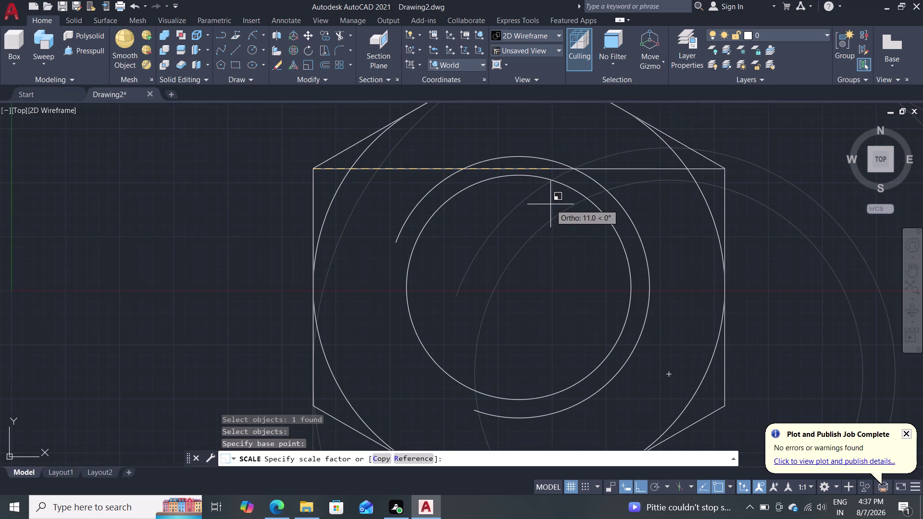
scroll(up, 3)
middle_drag(551, 205, 530, 217)
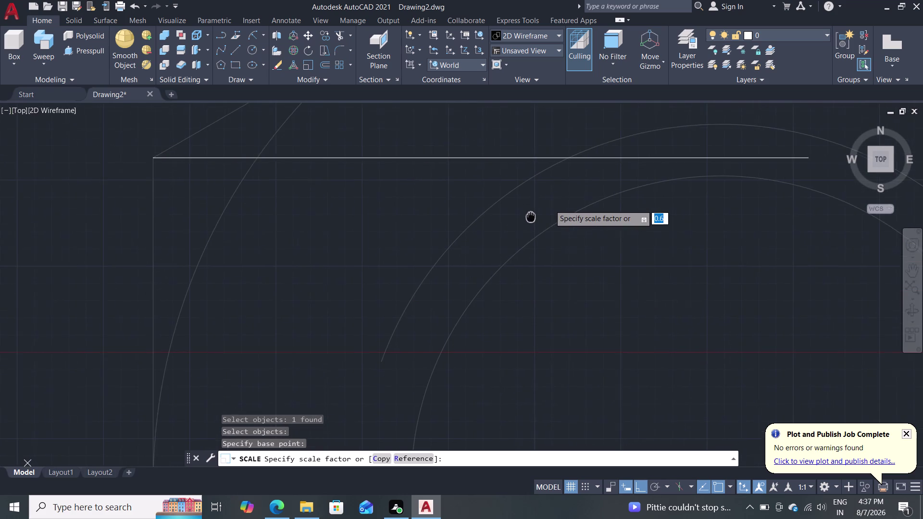
middle_drag(530, 216, 502, 235)
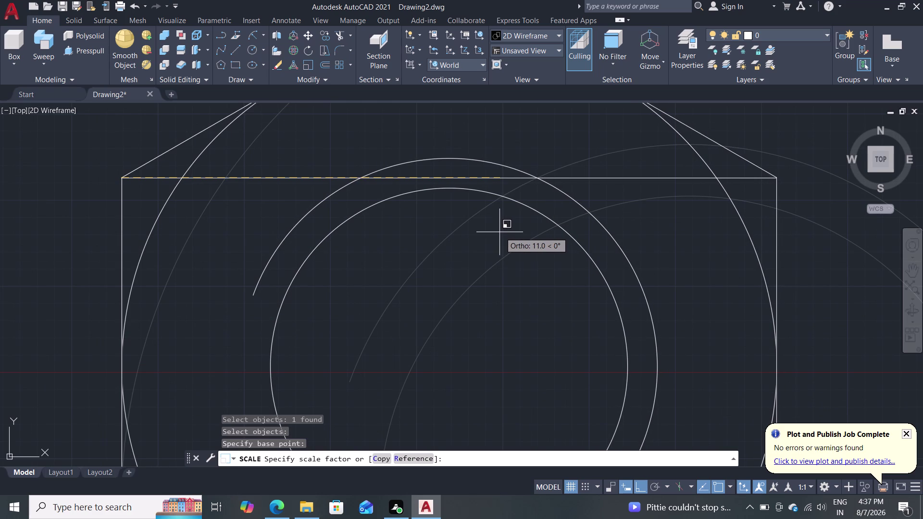
click(500, 233)
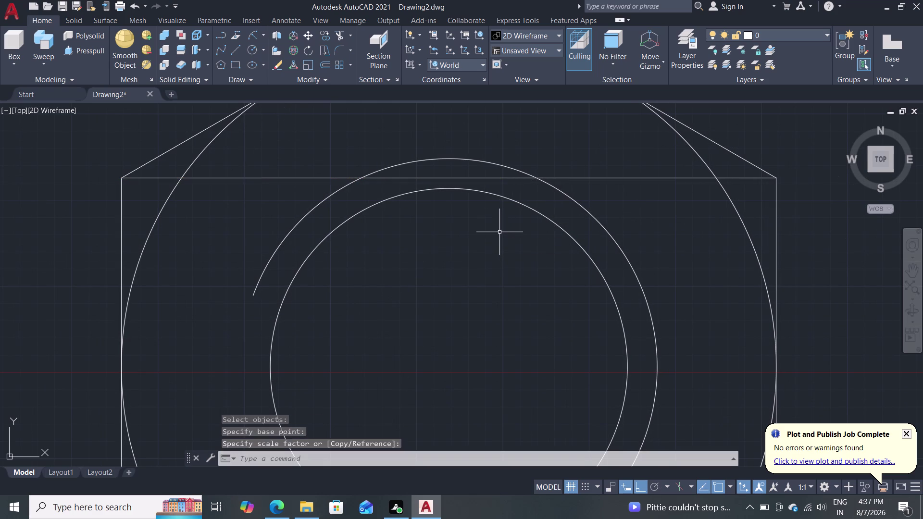
scroll(down, 3)
scroll(down, 3)
key(Escape)
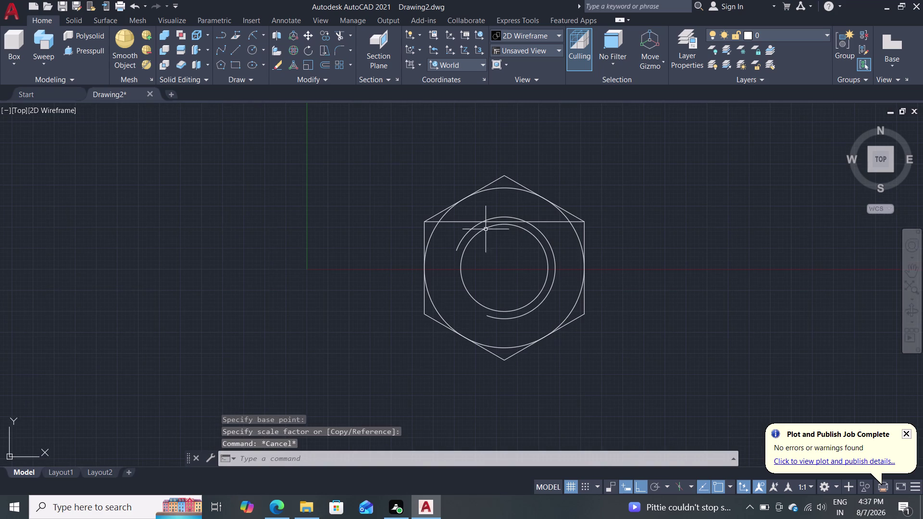
click(471, 222)
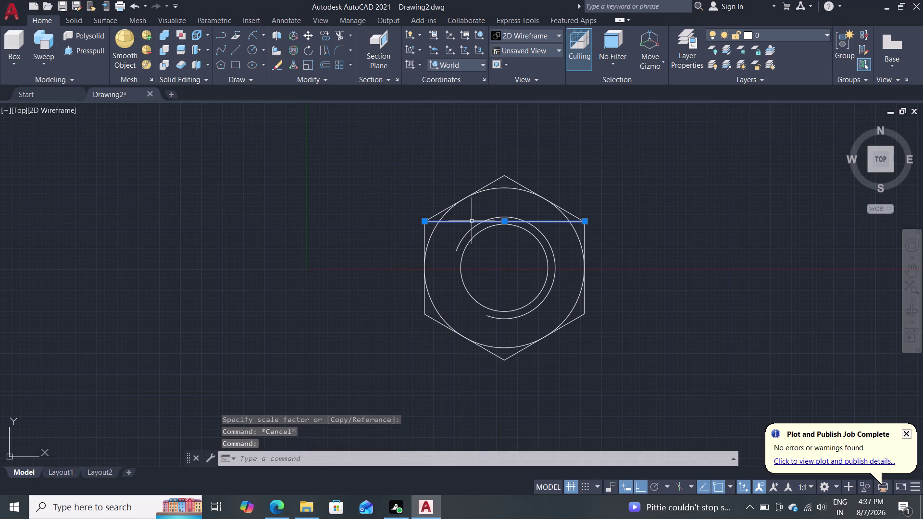
Delete the horizontal nut line and abandon a line started at the upper-left corner.
key(Delete)
key(l)
key(Return)
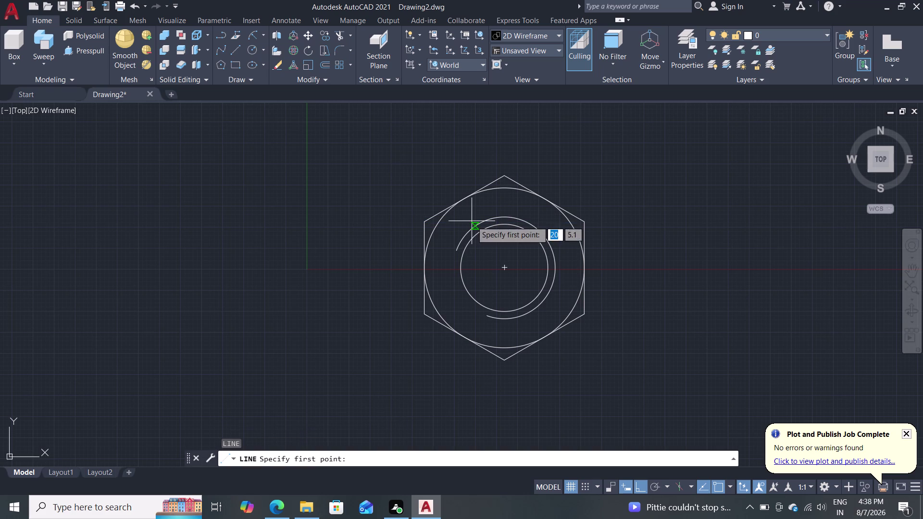
click(422, 221)
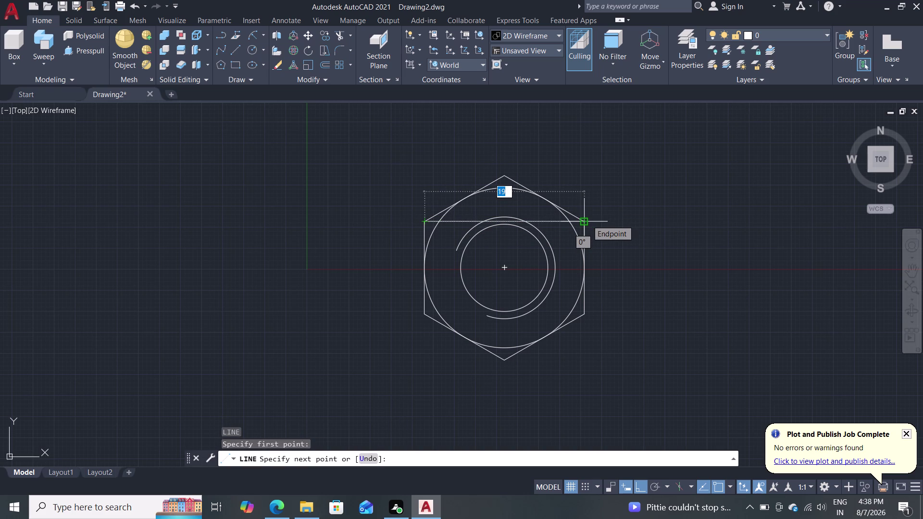
key(Escape)
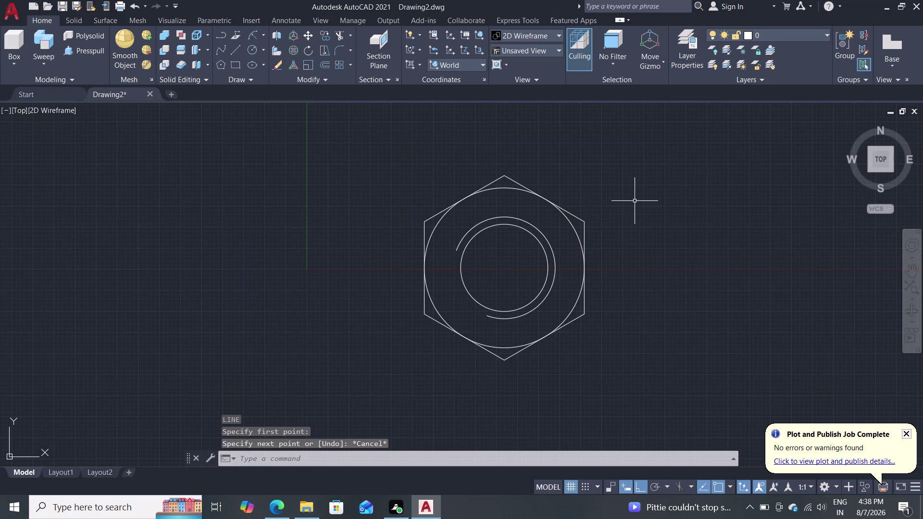
Open and dismiss the drawing-area shortcut menu and end an empty selection window.
right_drag(634, 201, 634, 209)
right_click(634, 208)
key(space)
right_click(634, 208)
right_click(634, 209)
right_click(634, 209)
right_click(634, 209)
right_drag(634, 208, 629, 211)
right_drag(629, 210, 622, 216)
right_click(621, 218)
right_click(621, 218)
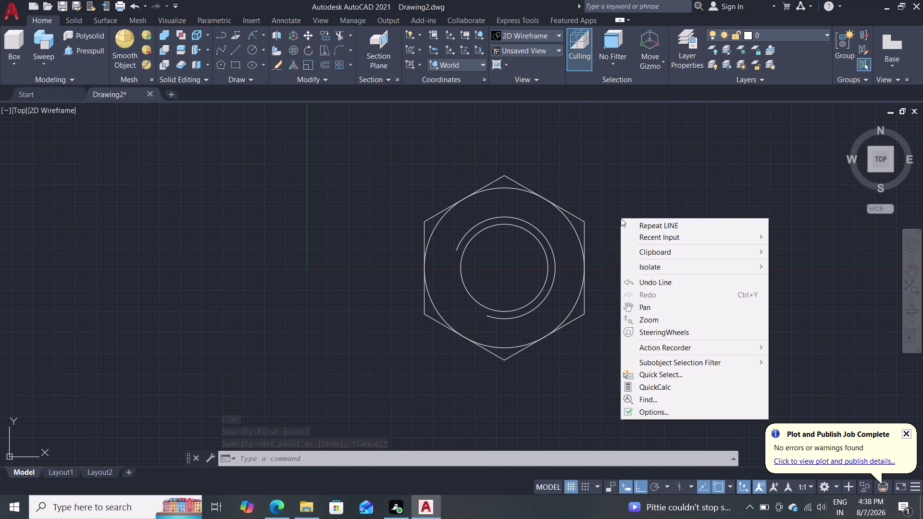
right_click(620, 219)
right_click(621, 218)
right_drag(621, 218, 639, 194)
click(639, 194)
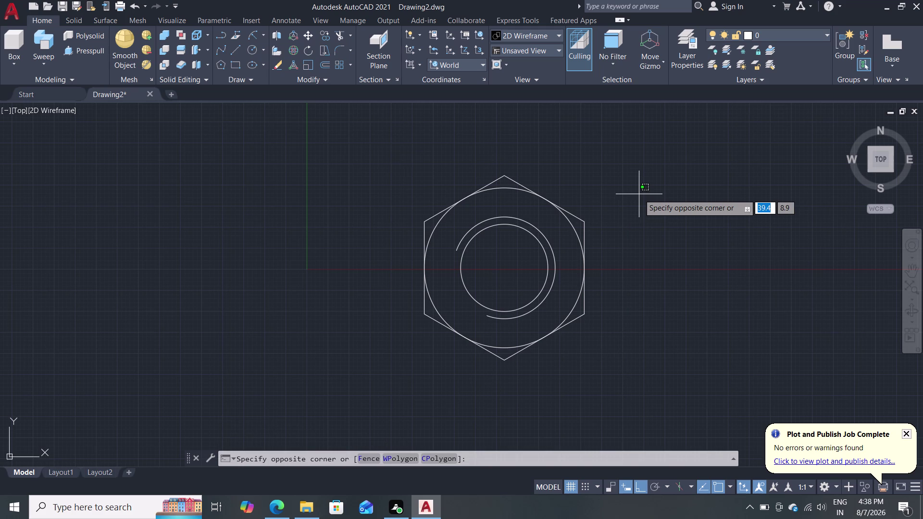
right_drag(639, 194, 666, 199)
click(645, 223)
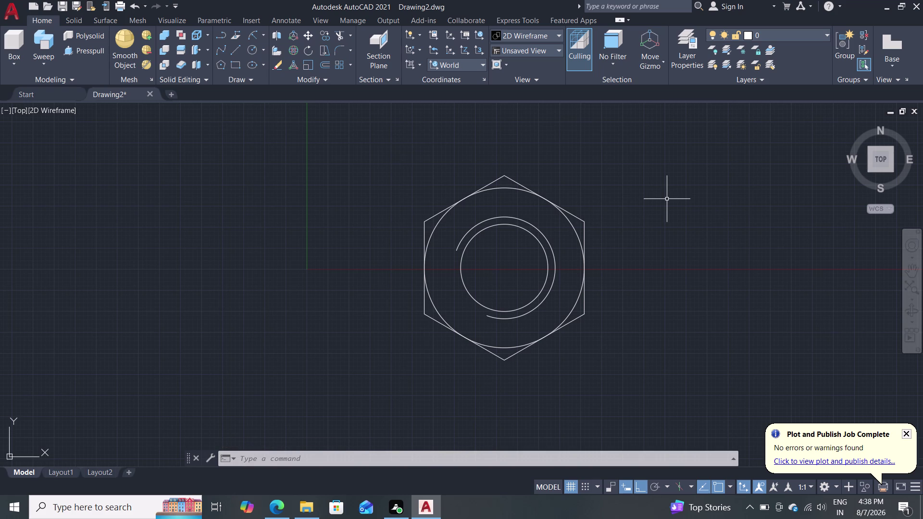
right_drag(666, 199, 655, 203)
right_drag(655, 204, 247, 263)
right_drag(247, 263, 250, 266)
Begin a line at the nut's upper-right corner, then cancel it.
key(l)
right_drag(250, 267, 586, 226)
key(Return)
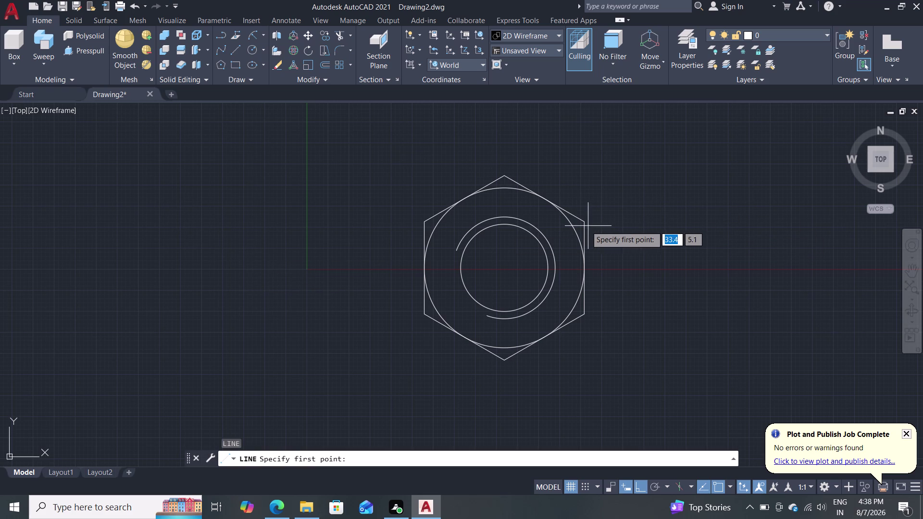
right_drag(586, 226, 589, 315)
click(583, 223)
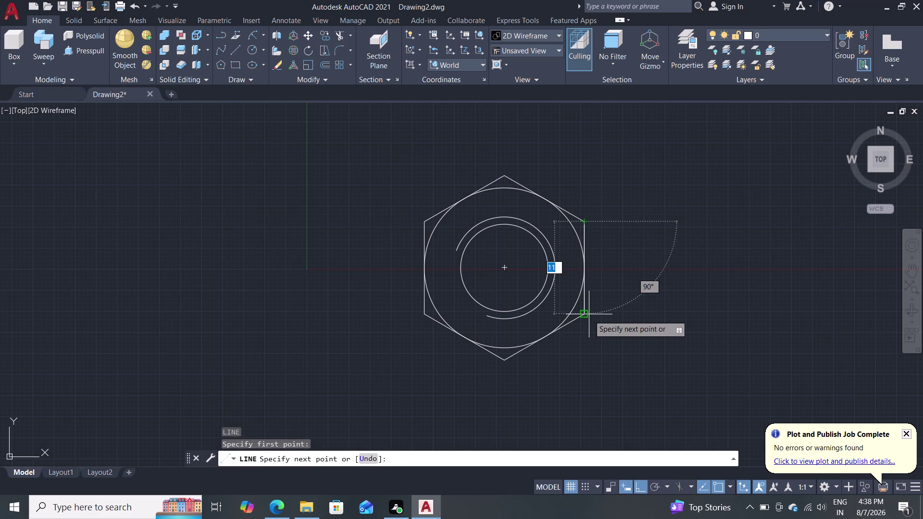
right_drag(589, 316, 586, 314)
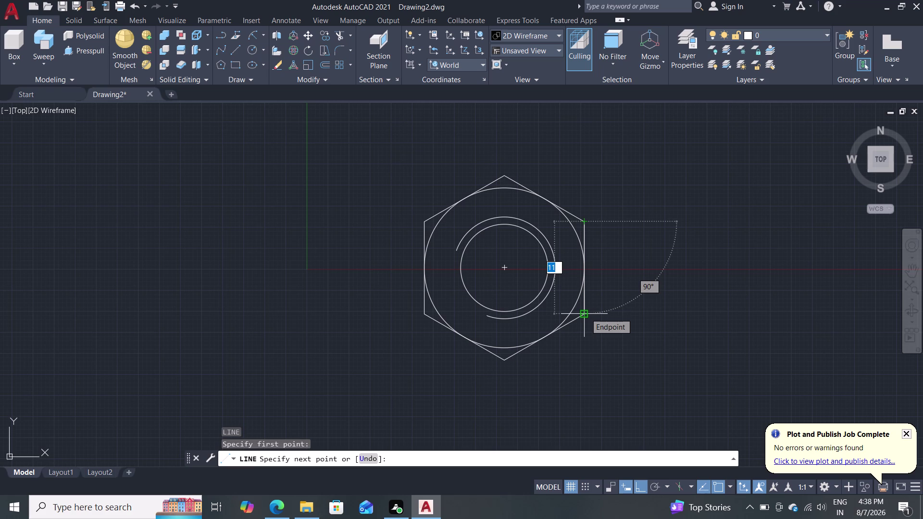
right_drag(586, 313, 651, 232)
key(Escape)
key(Escape)
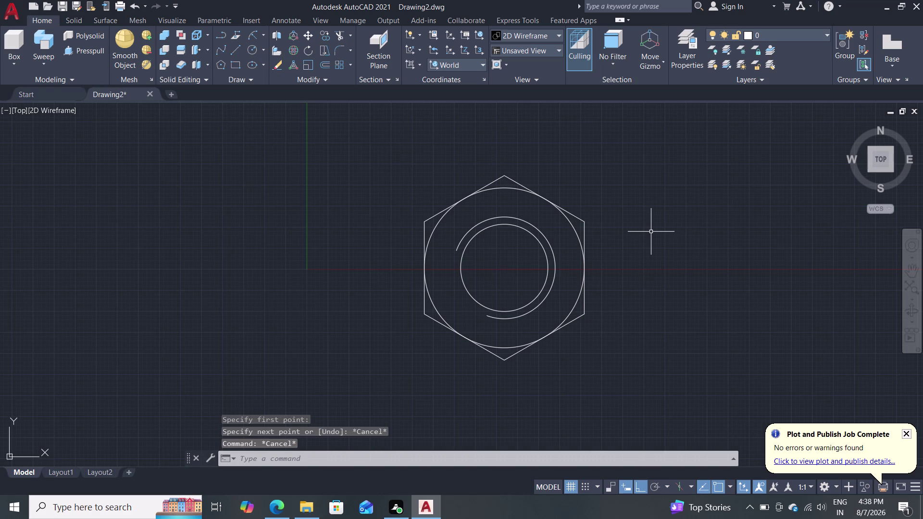
Clear the stray shortcut menu and selection window, then start COPY with CO.
right_drag(651, 232, 654, 228)
right_drag(654, 228, 652, 230)
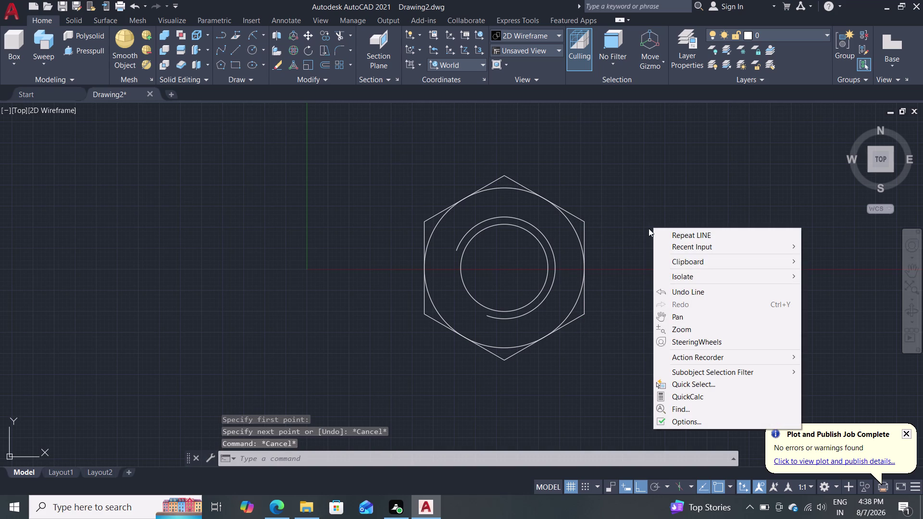
right_drag(652, 230, 631, 203)
click(632, 203)
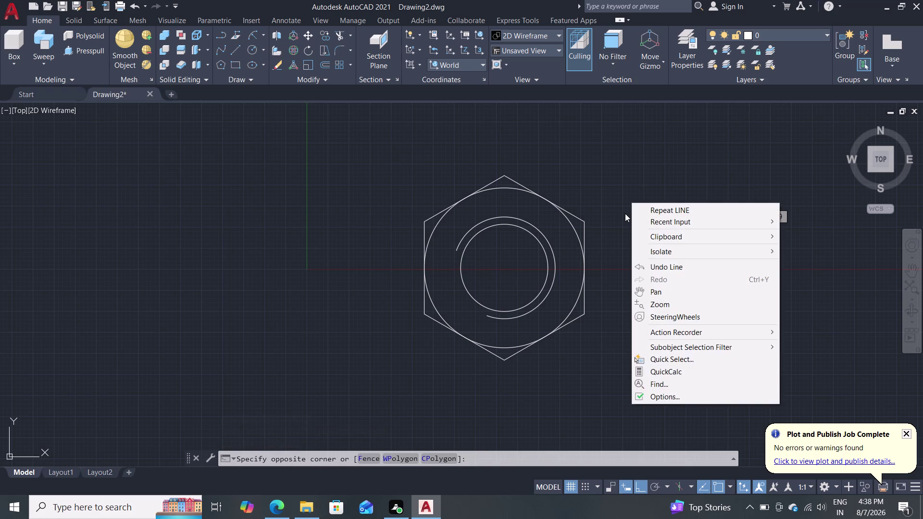
click(252, 235)
key(Escape)
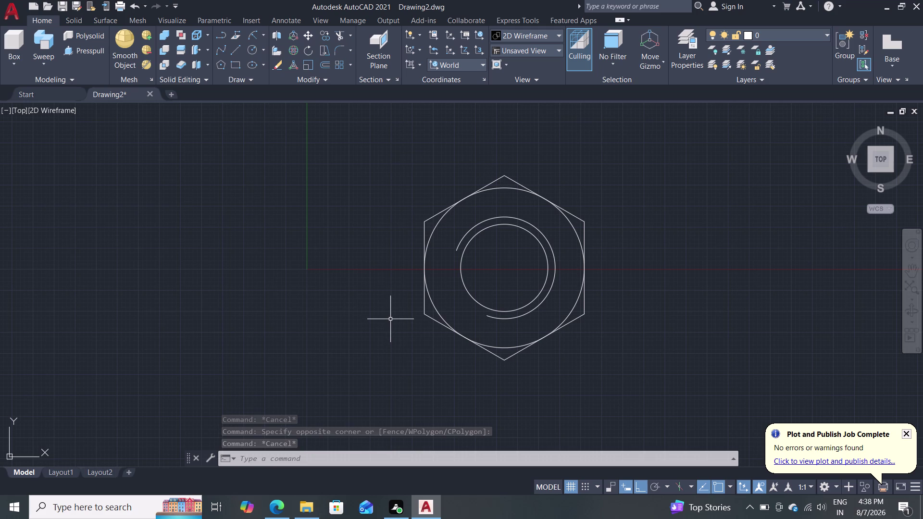
key(c)
key(o)
key(Return)
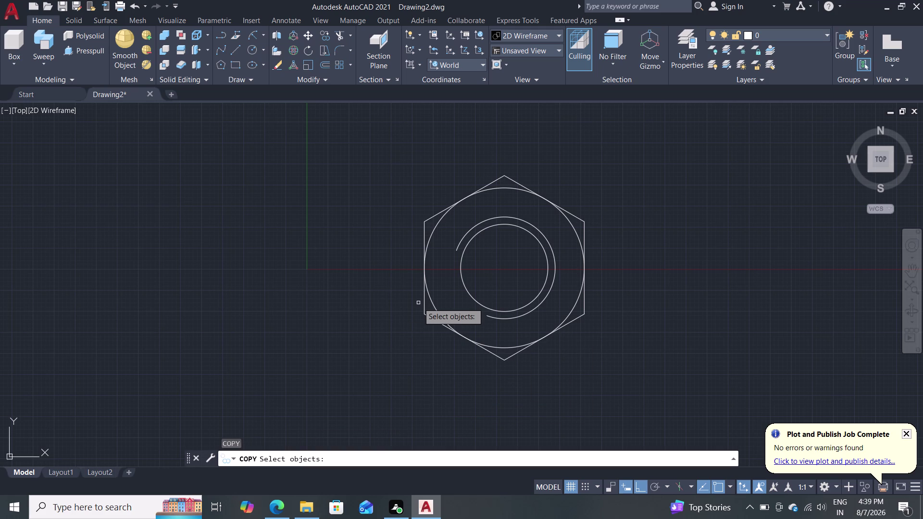
Copy the nut outline from its centre to a point on its right, then centre both.
click(585, 267)
key(Return)
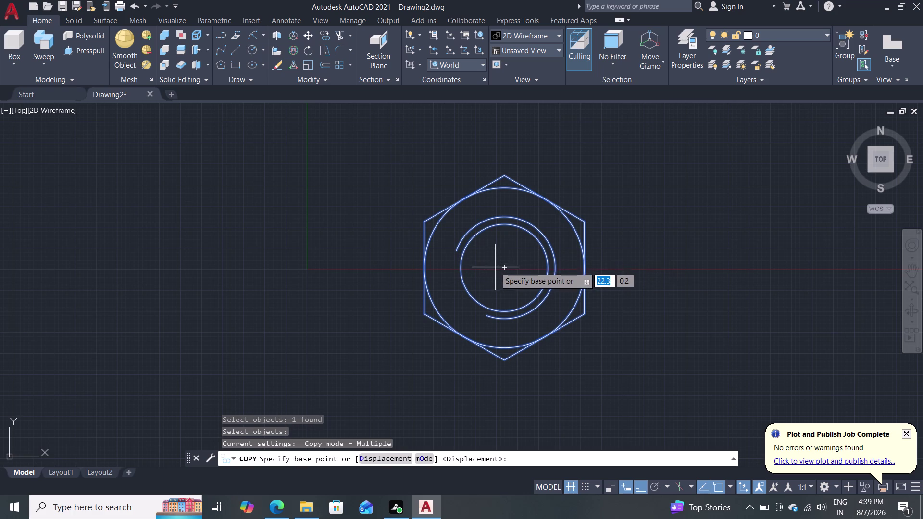
click(504, 268)
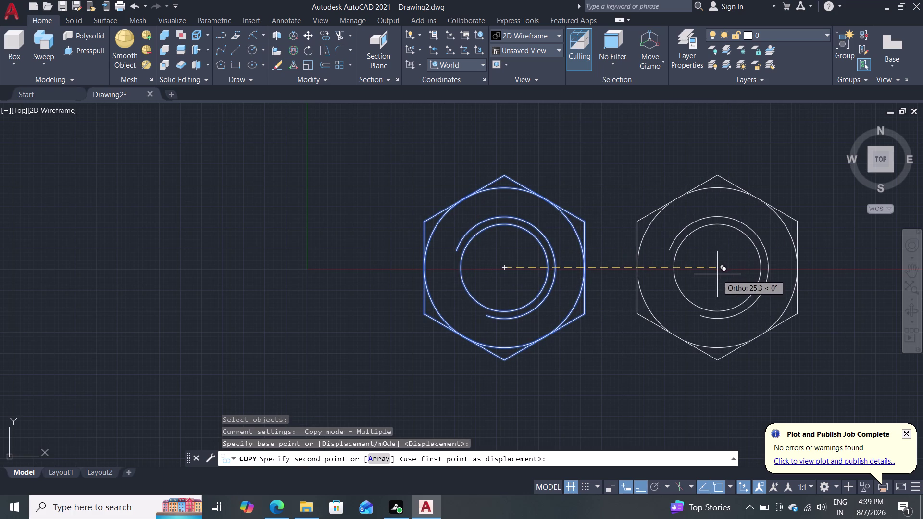
click(739, 273)
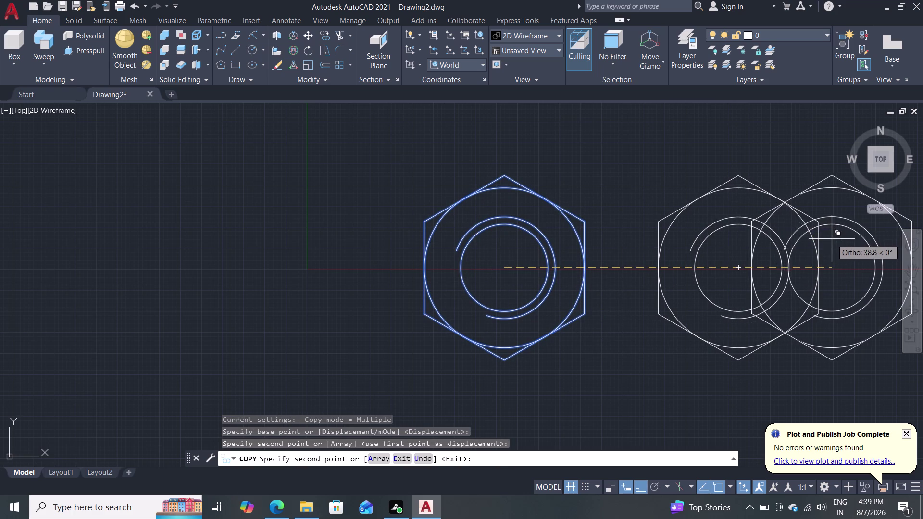
key(Escape)
scroll(down, 3)
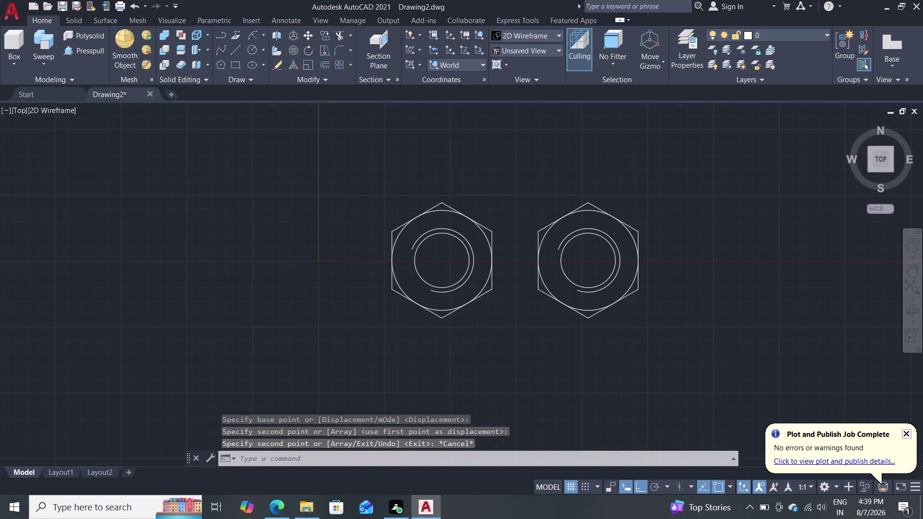
scroll(down, 3)
scroll(up, 3)
middle_drag(333, 240, 292, 250)
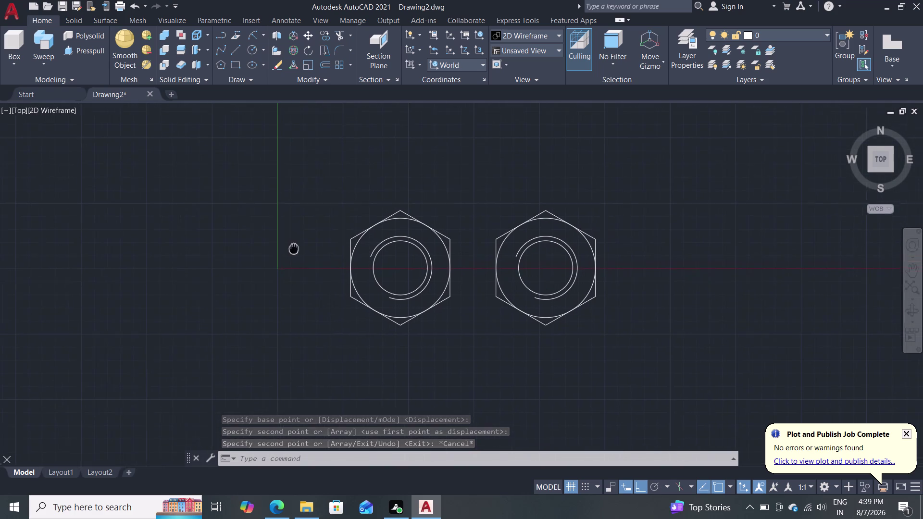
middle_drag(292, 249, 291, 249)
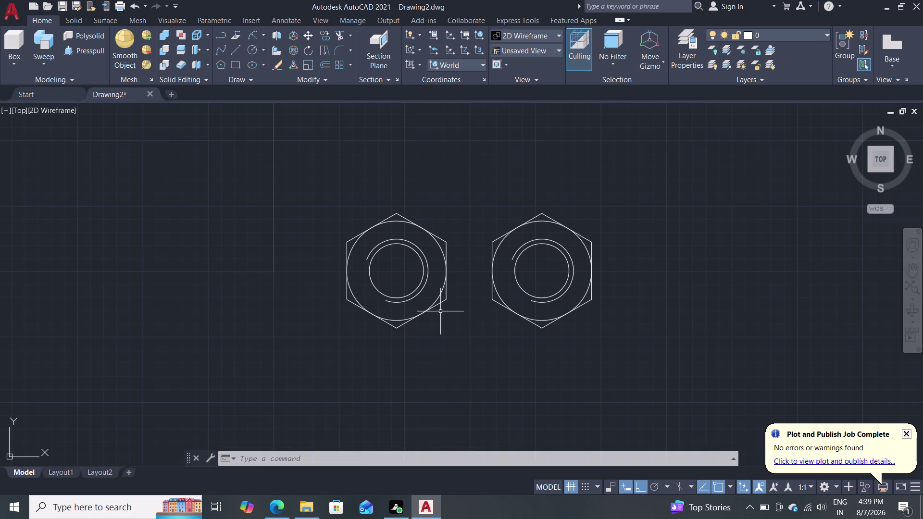
scroll(up, 3)
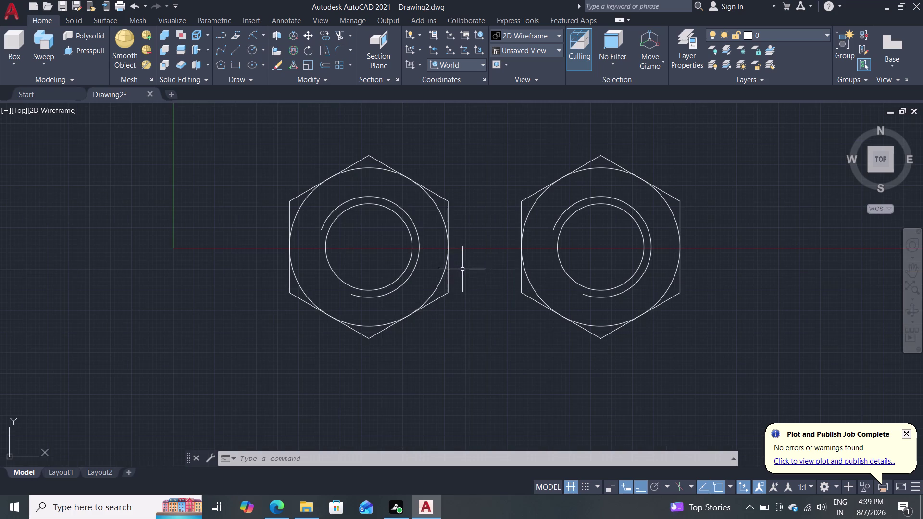
click(449, 260)
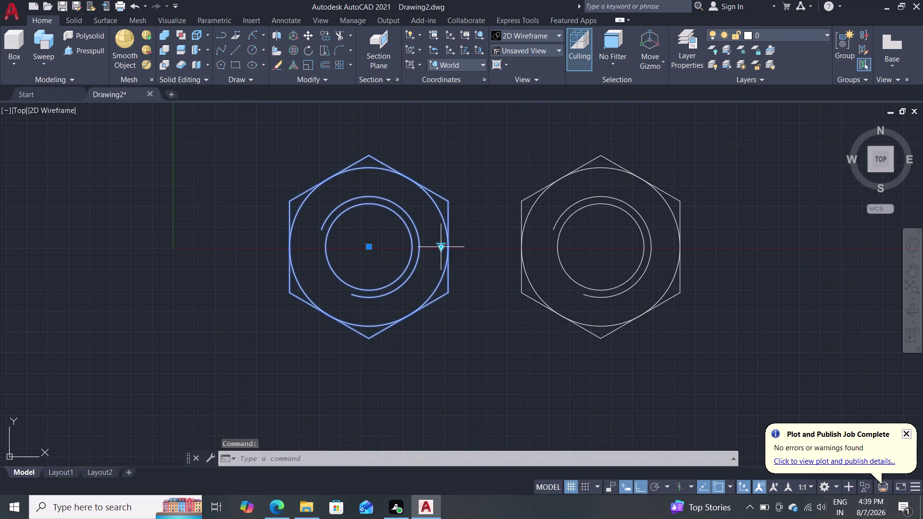
click(442, 247)
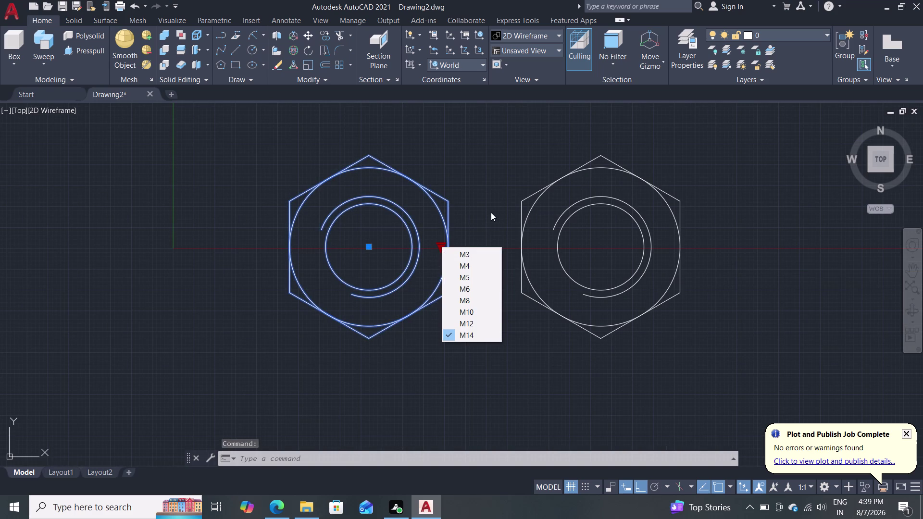
key(Escape)
key(Escape)
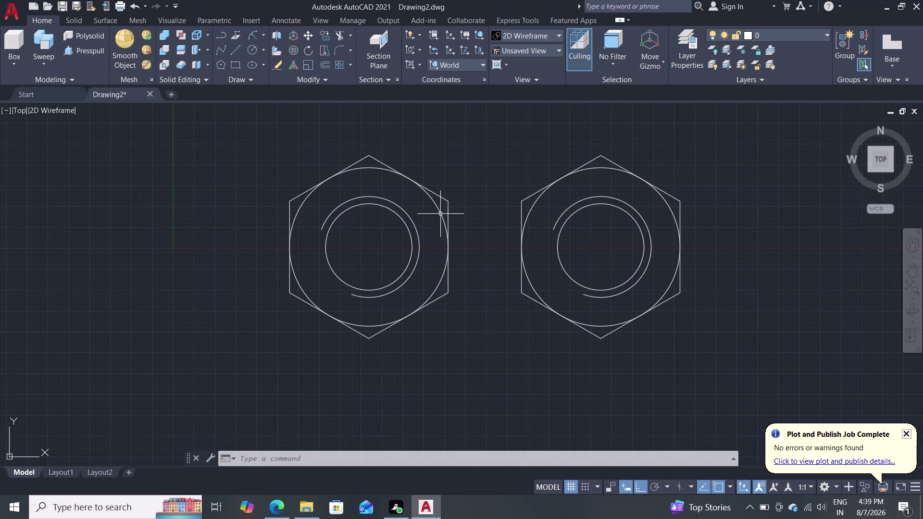
click(449, 200)
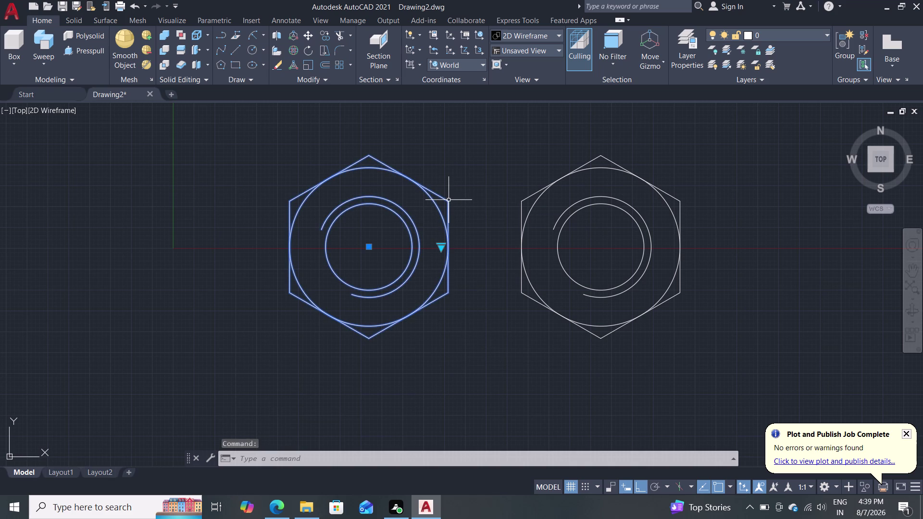
Explode the left nut block with X and check its separate edges and 5.2-radius circle.
key(x)
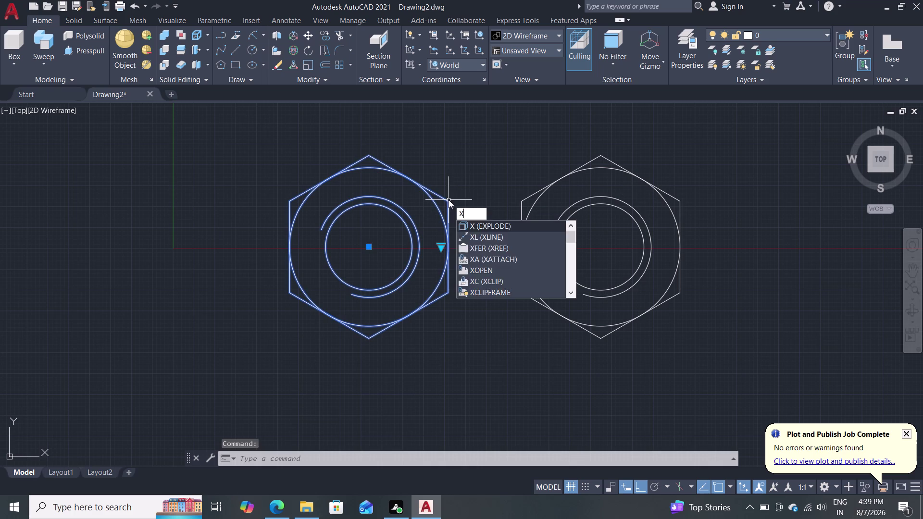
key(Return)
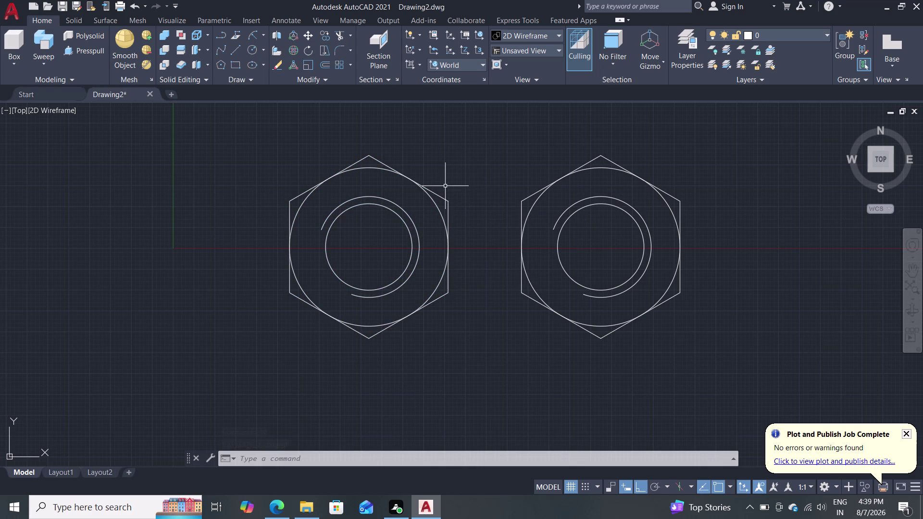
click(430, 188)
click(442, 196)
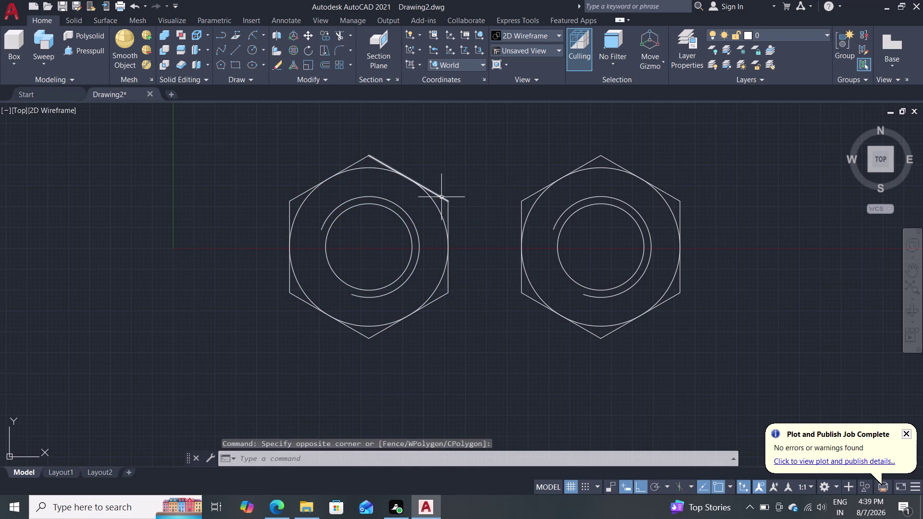
click(441, 197)
click(446, 221)
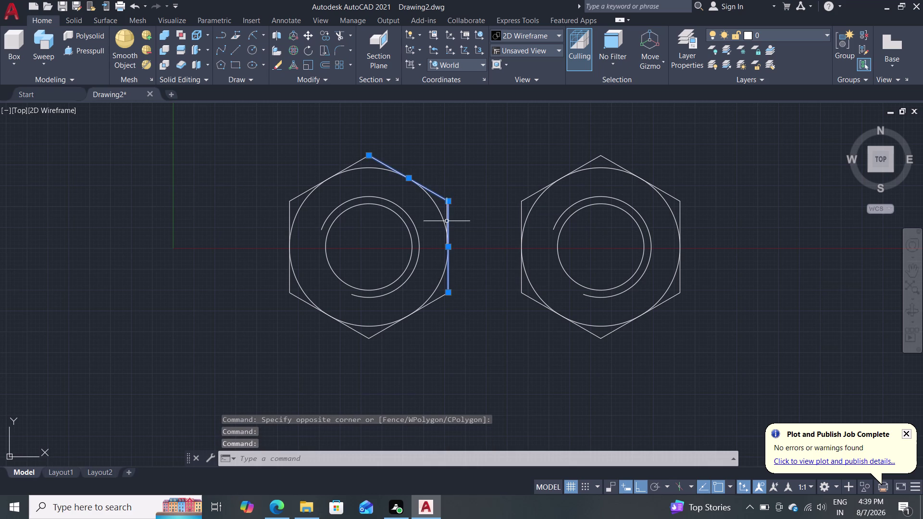
key(Escape)
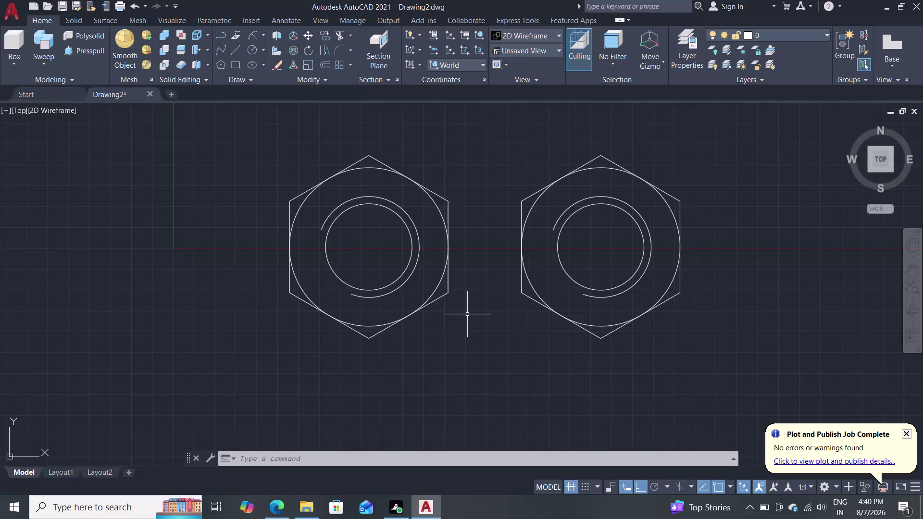
double_click(409, 227)
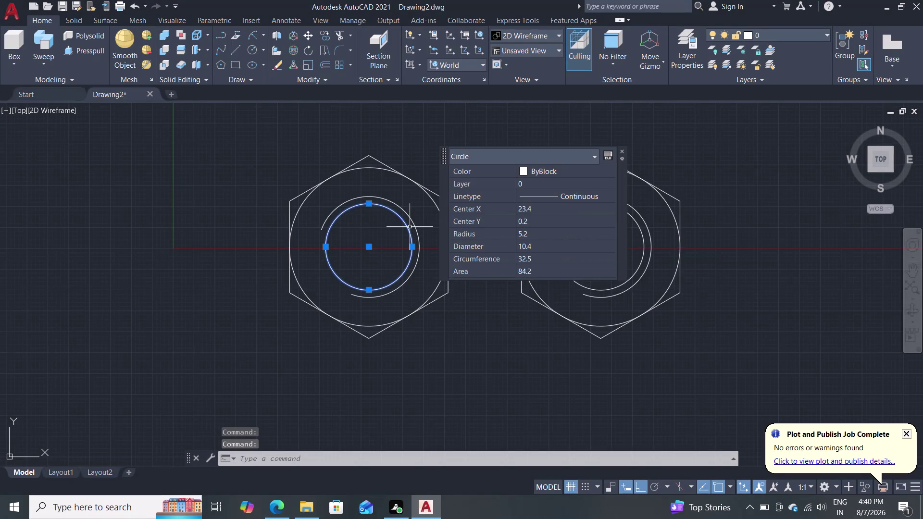
Delete the inner circle and erase the entire right nut outline.
key(Delete)
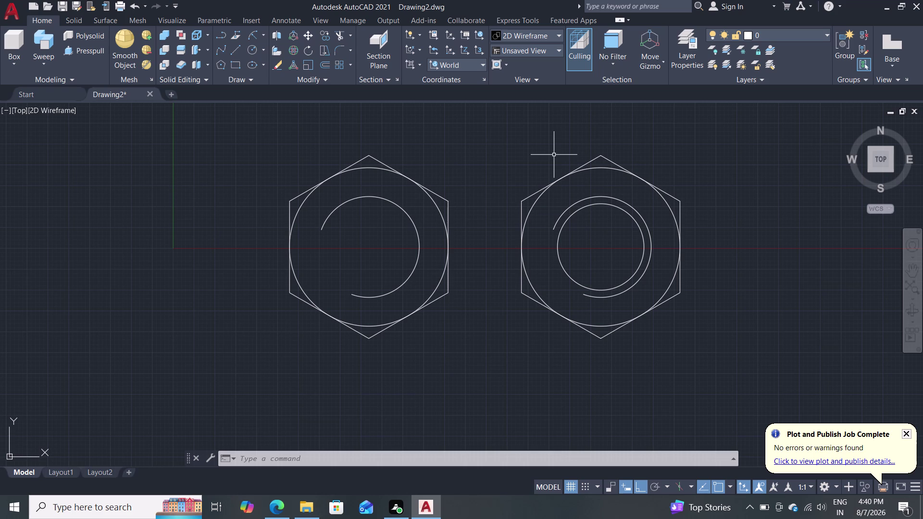
click(549, 183)
key(space)
key(space)
key(space)
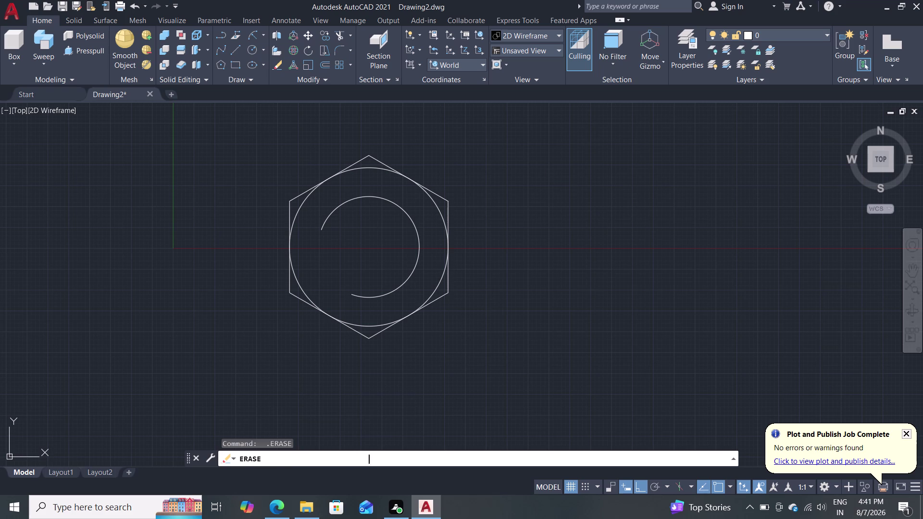
key(Escape)
key(Escape)
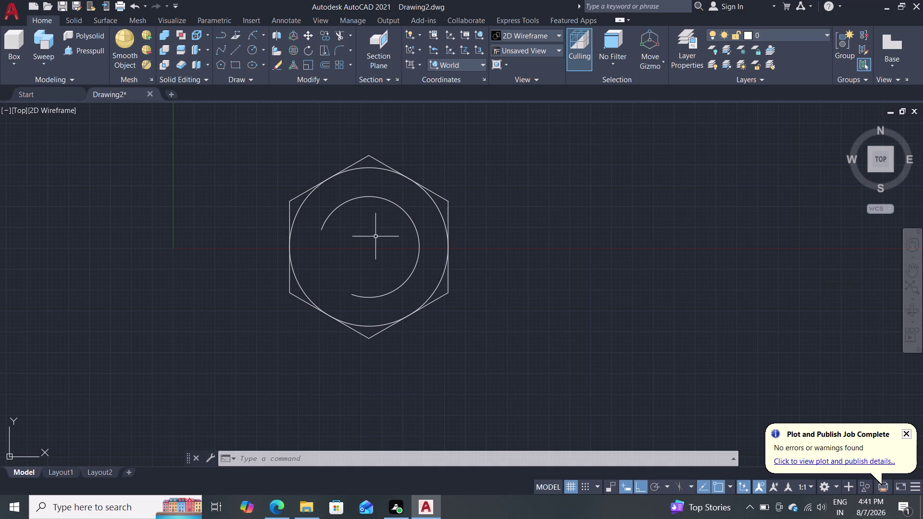
Delete the remaining inner arc and start CIRCLE with C.
click(402, 210)
key(Delete)
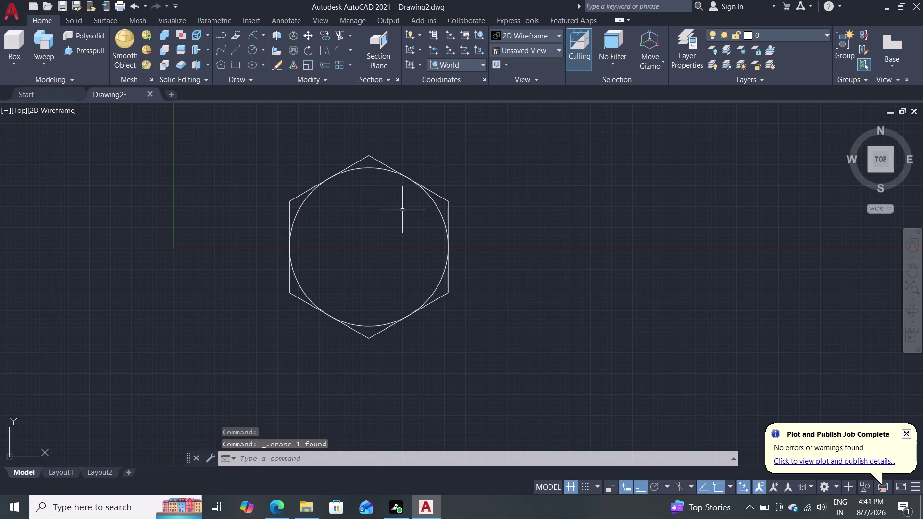
key(c)
key(Return)
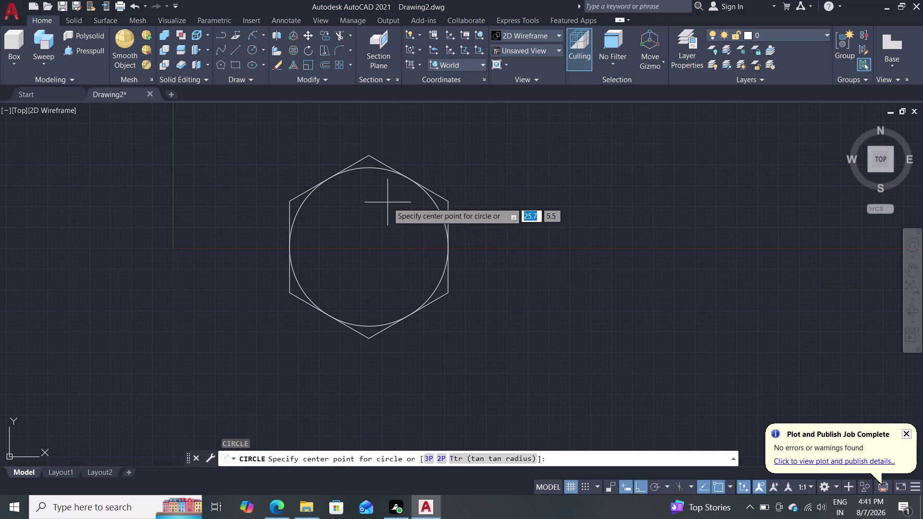
Draw a radius 5.13 circle centred on the hexagon, then undo the last change.
click(369, 249)
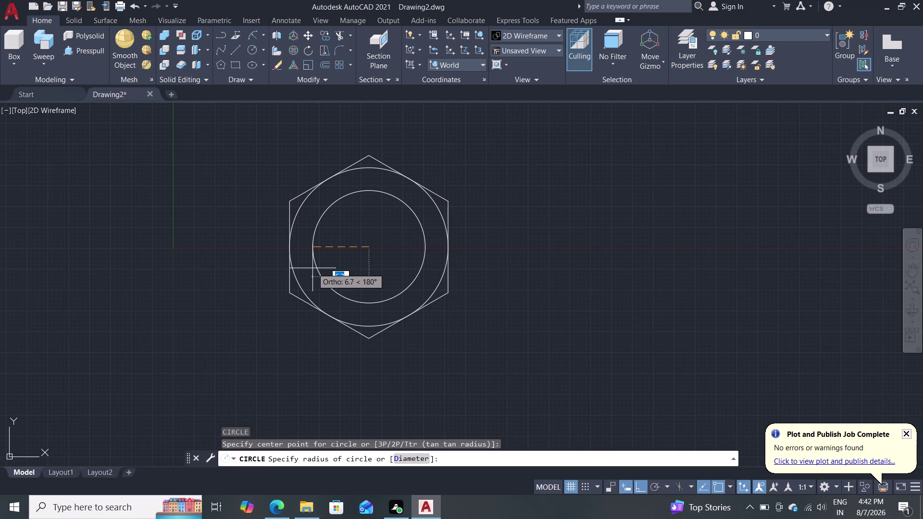
text(5)
text(.13)
key(Return)
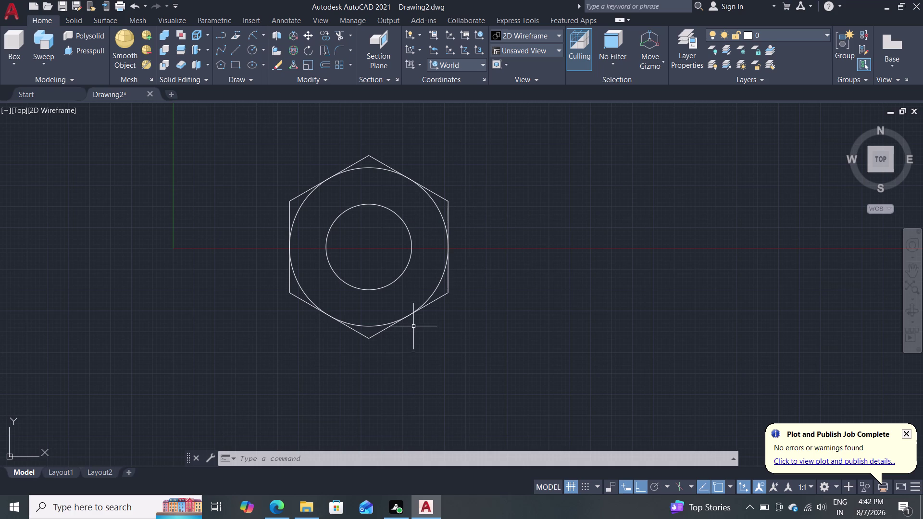
scroll(down, 3)
scroll(down, 3)
scroll(up, 3)
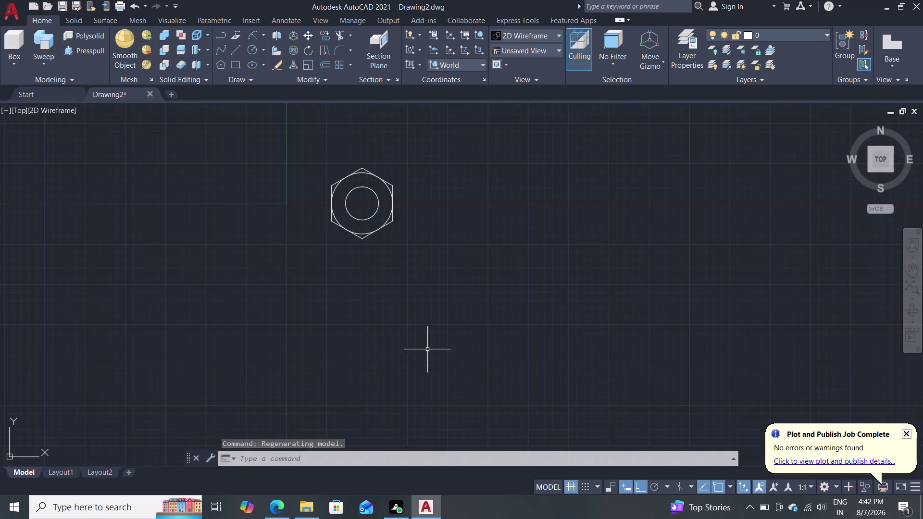
scroll(down, 3)
scroll(down, 3)
scroll(up, 3)
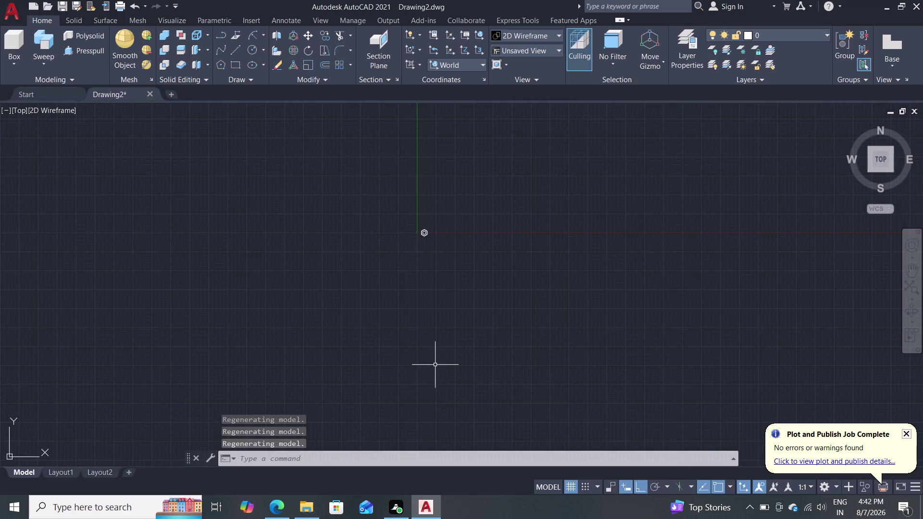
key(Escape)
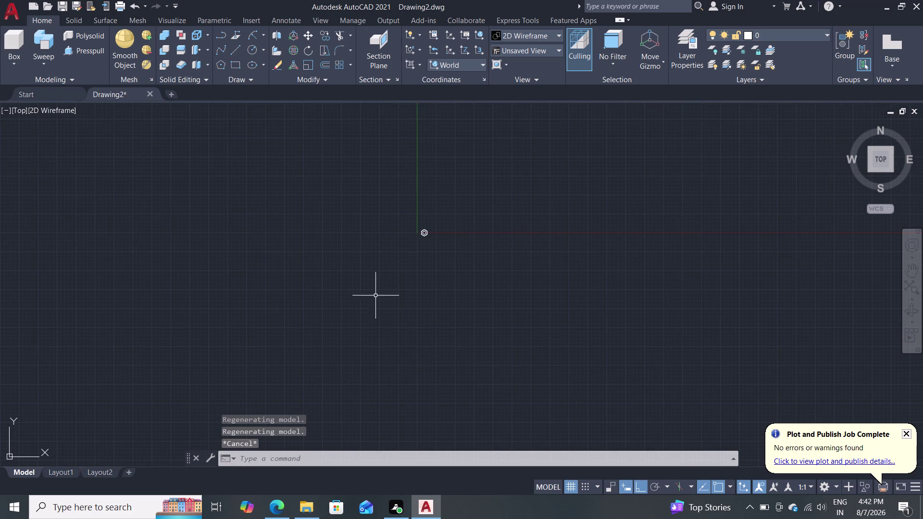
key(ctrl+z)
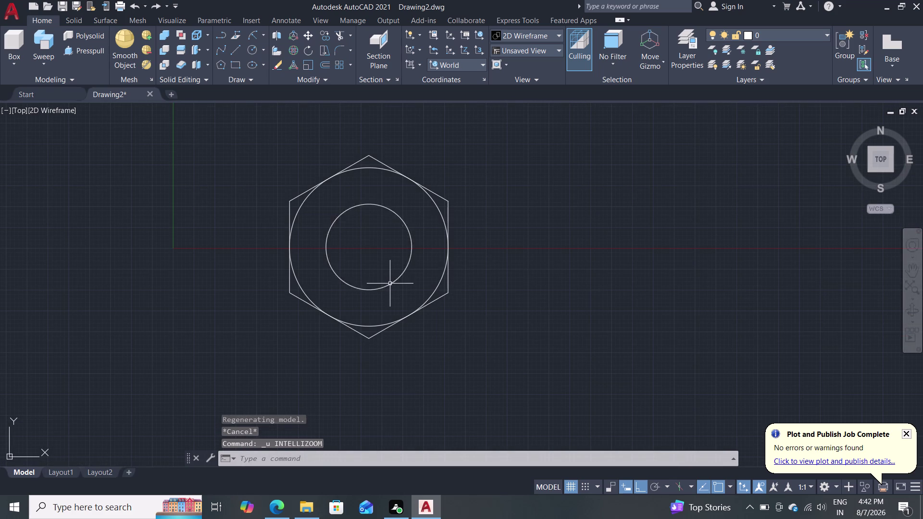
Undo the new circle and the last two erasures, zooming to check the result.
key(ctrl+z)
key(ctrl+z)
key(ctrl+z)
key(ctrl+z)
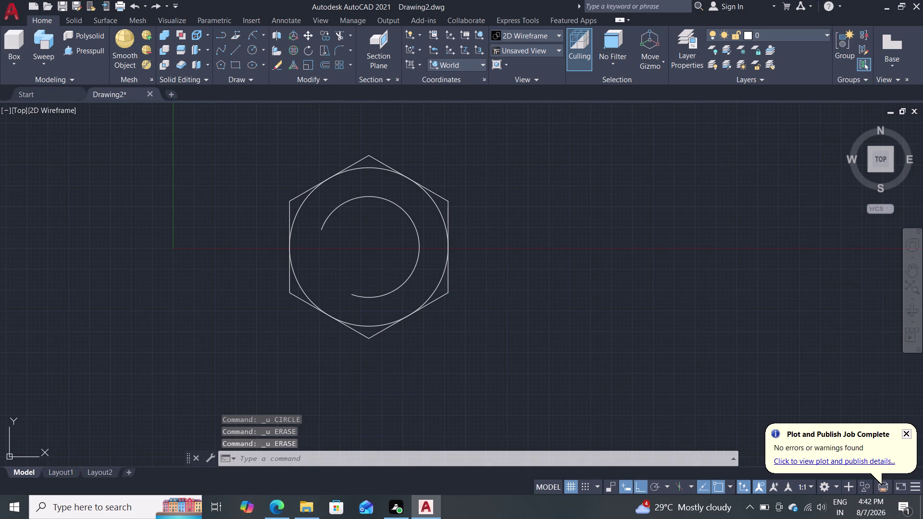
key(ctrl+z)
key(ctrl+z)
scroll(up, 3)
scroll(down, 3)
scroll(down, 3)
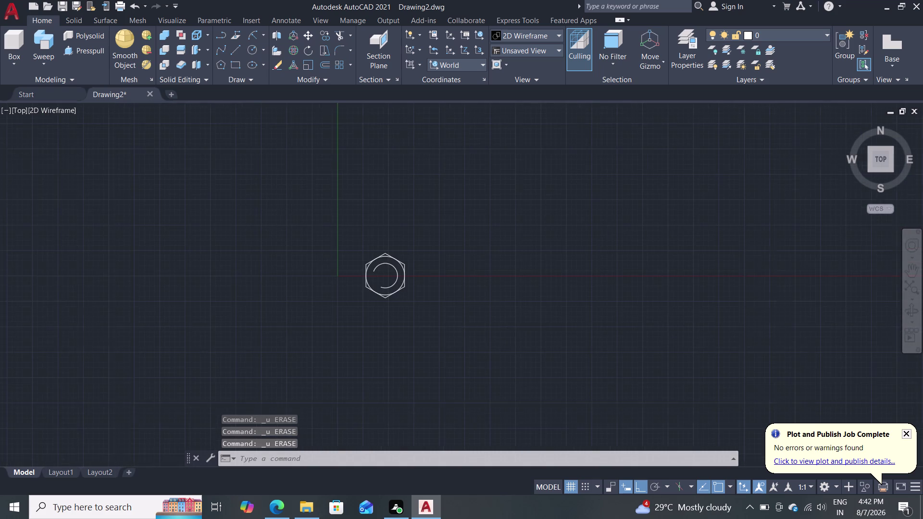
scroll(down, 3)
scroll(up, 3)
scroll(down, 3)
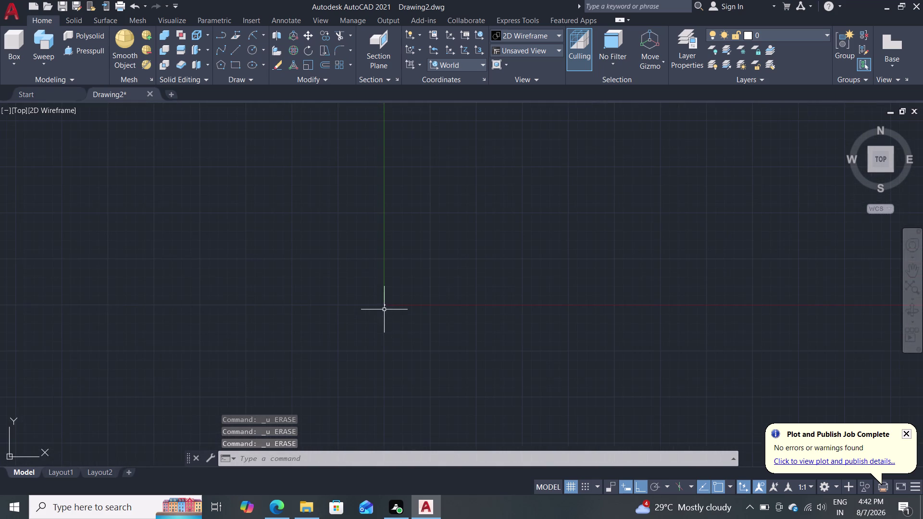
scroll(up, 3)
Keep undoing earlier edits, cancelling a stray Z entry.
key(ctrl+z)
key(ctrl+z)
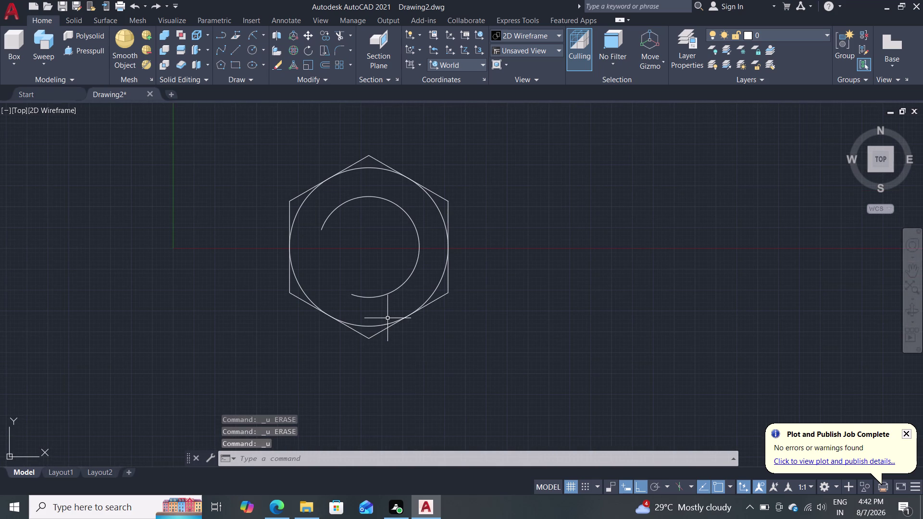
key(ctrl+z)
key(ctrl+z)
key(ctrl+z)
key(ctrl+z)
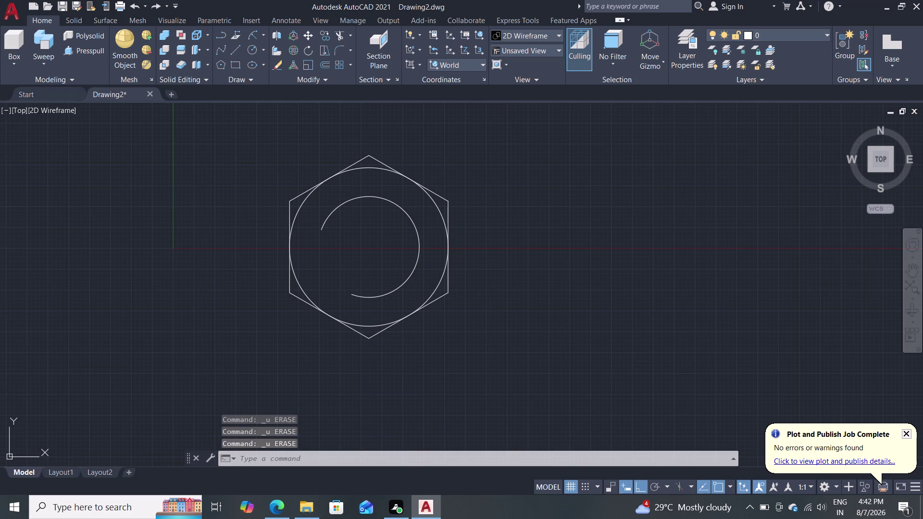
key(ctrl+z)
key(ctrl+z)
key(ctrl+z)
key(ctrl+z)
key(ctrl+z)
key(ctrl+z)
key(z)
key(Escape)
key(ctrl+z)
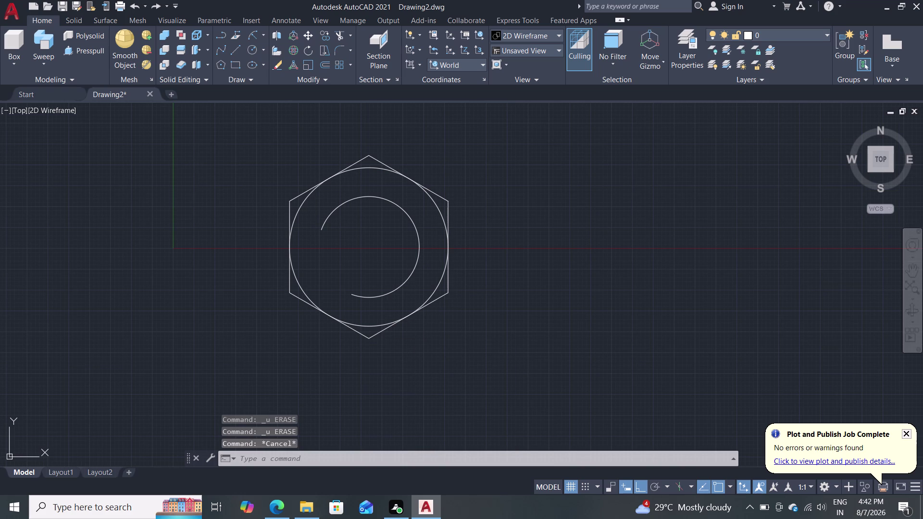
Undo further until the partial thread arc reappears, clearing stray typed input.
key(ctrl+z)
key(ctrl+z)
key(ctrl+z)
key(ctrl+z)
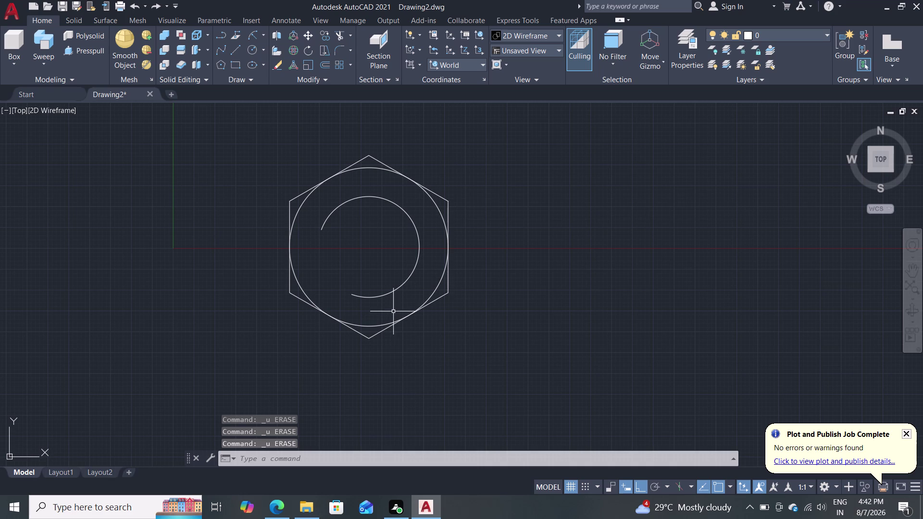
key(ctrl+z)
key(ctrl+z)
key(z)
key(ctrl+z)
key(BackSpace)
key(Escape)
key(ctrl+z)
key(ctrl+z)
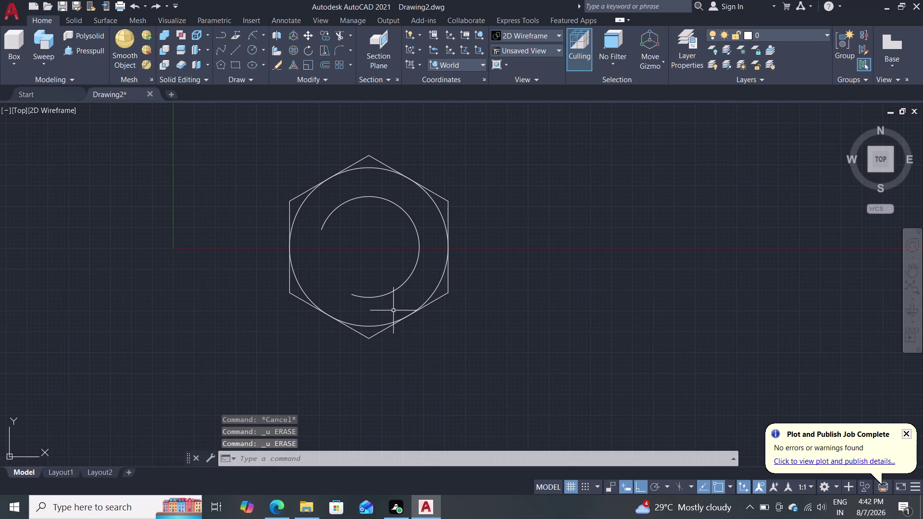
key(ctrl+z)
key(ctrl+z)
key(ctrl+z)
text(zz)
key(BackSpace)
key(BackSpace)
key(Escape)
key(Escape)
scroll(down, 3)
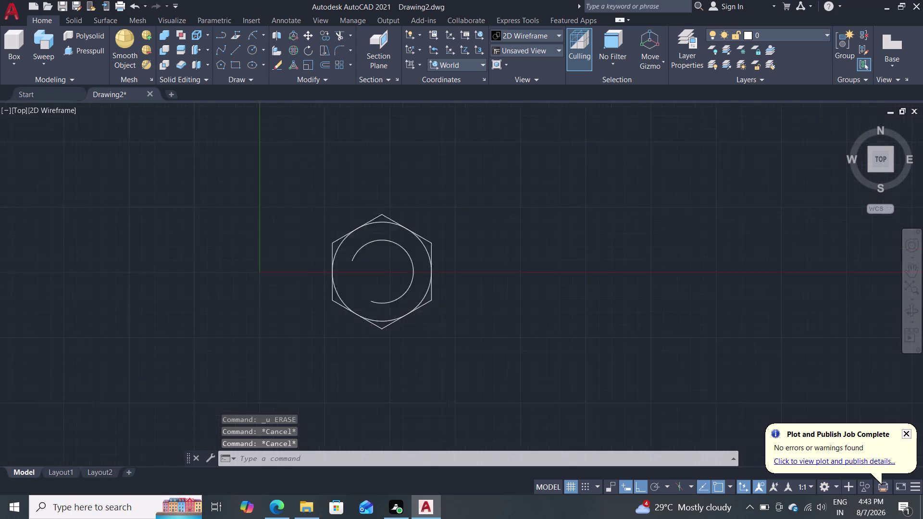
scroll(down, 3)
scroll(down, 3)
scroll(up, 3)
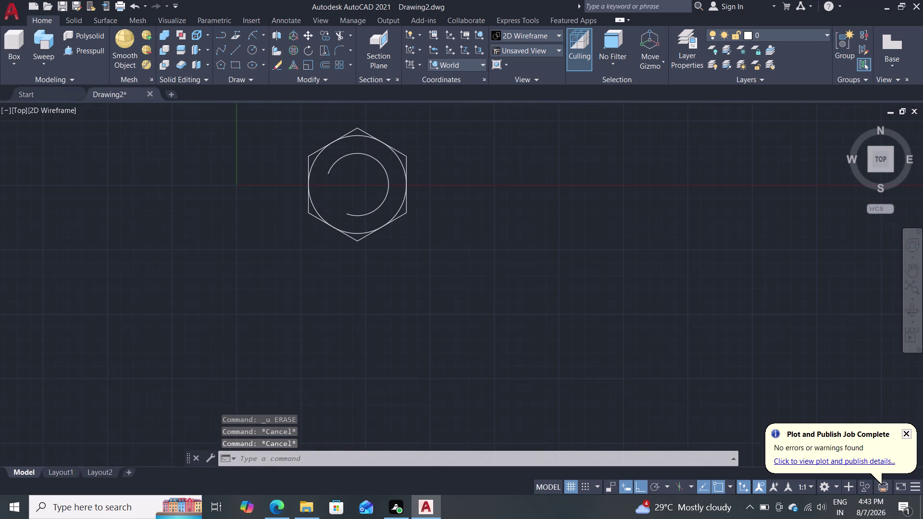
scroll(down, 3)
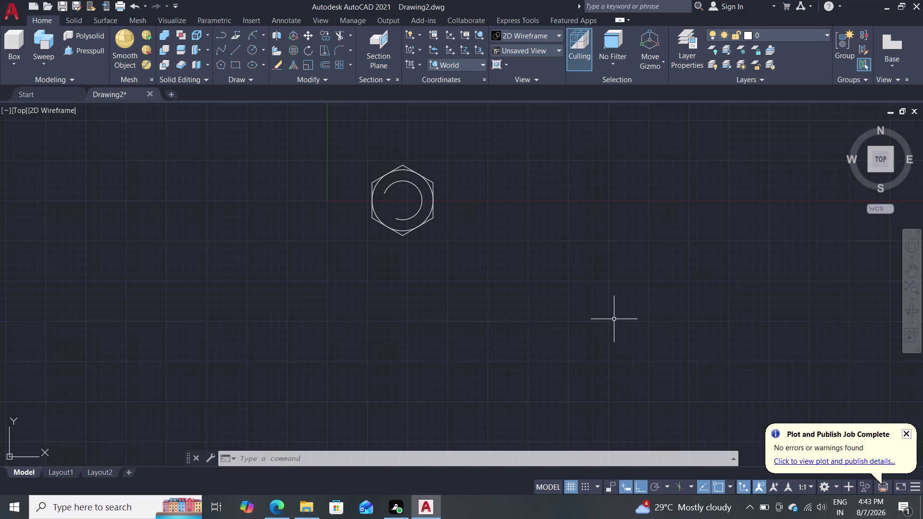
key(ctrl+3)
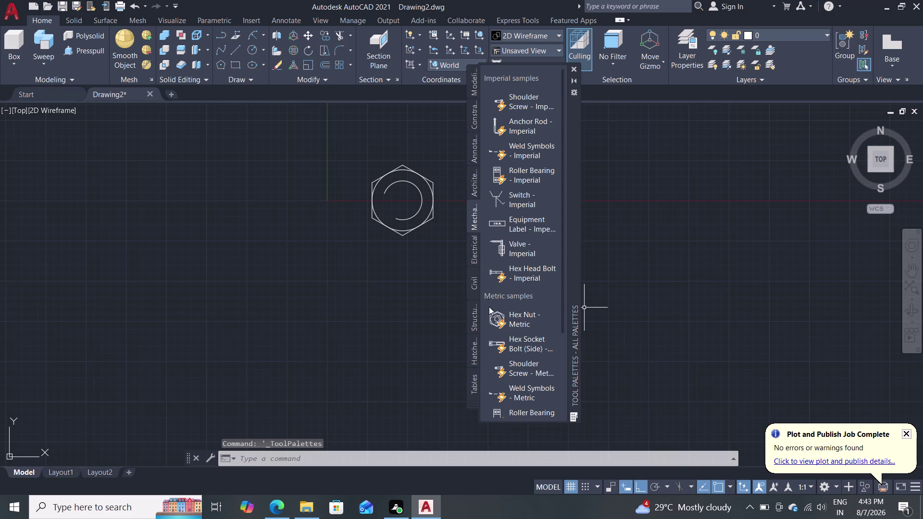
Place a Hex Nut - Metric sample left of the hexagon and close the tool palettes.
double_click(525, 322)
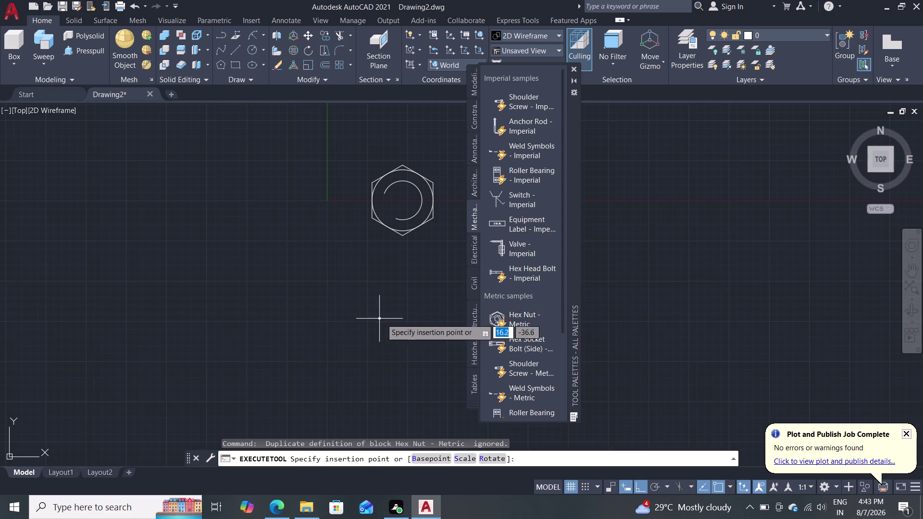
click(282, 209)
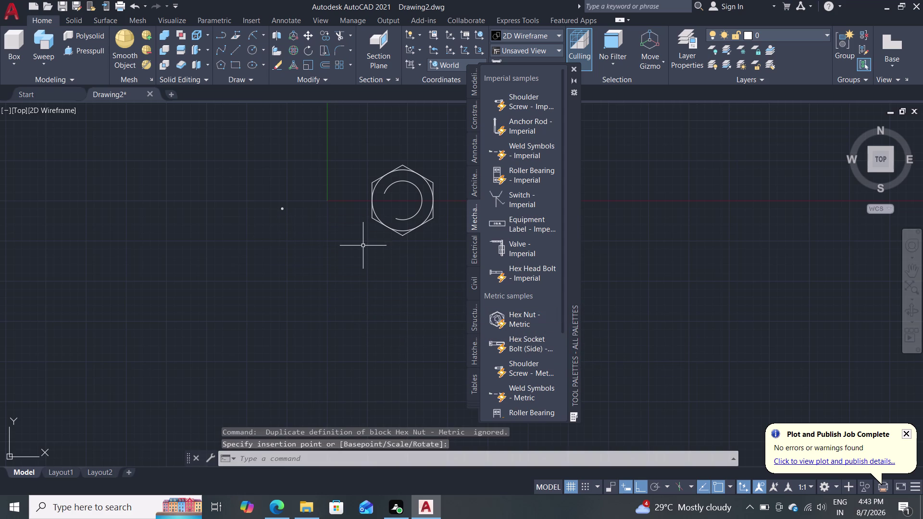
key(Escape)
double_click(576, 67)
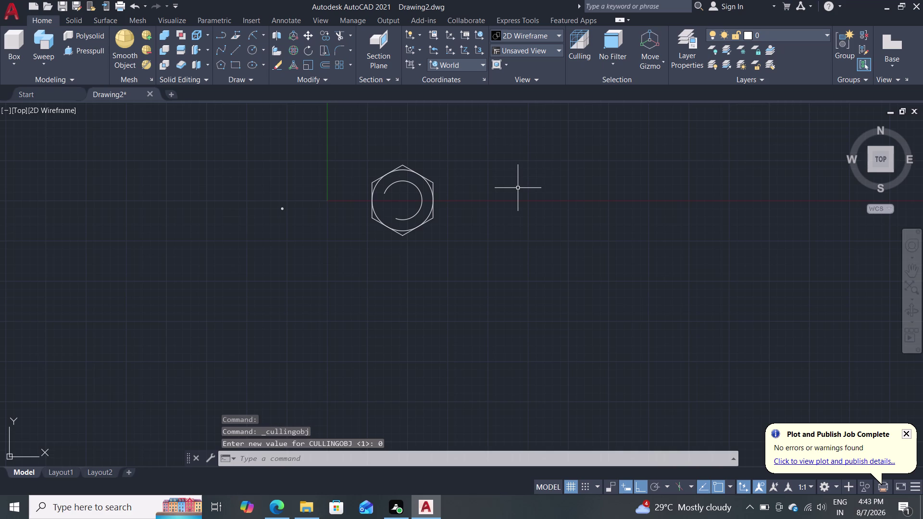
Zoom in on the tiny inserted hex nut and select it.
scroll(up, 3)
scroll(down, 3)
scroll(up, 3)
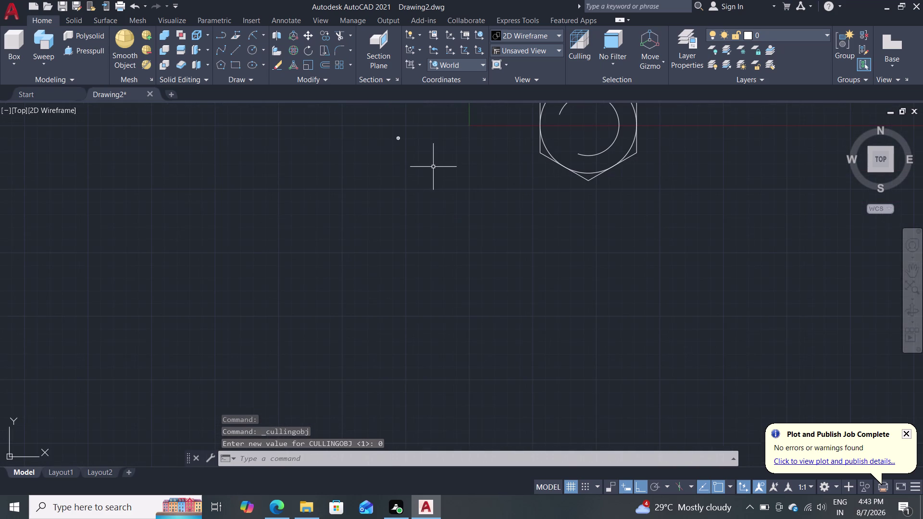
scroll(up, 3)
middle_drag(438, 180, 426, 308)
scroll(up, 3)
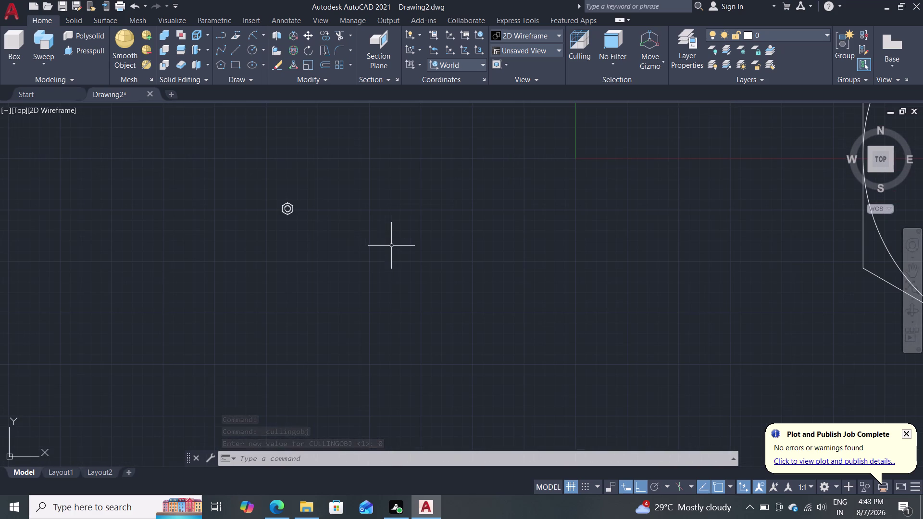
scroll(up, 3)
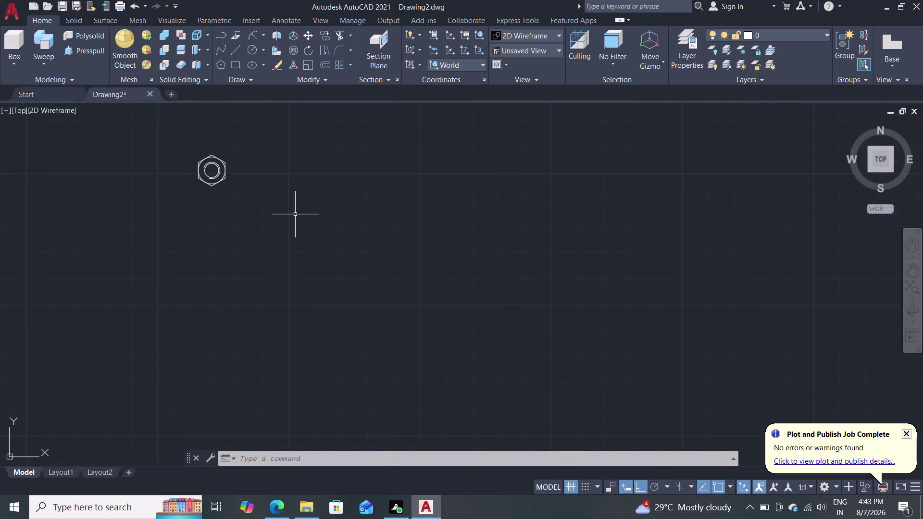
scroll(down, 3)
scroll(down, 3)
click(287, 210)
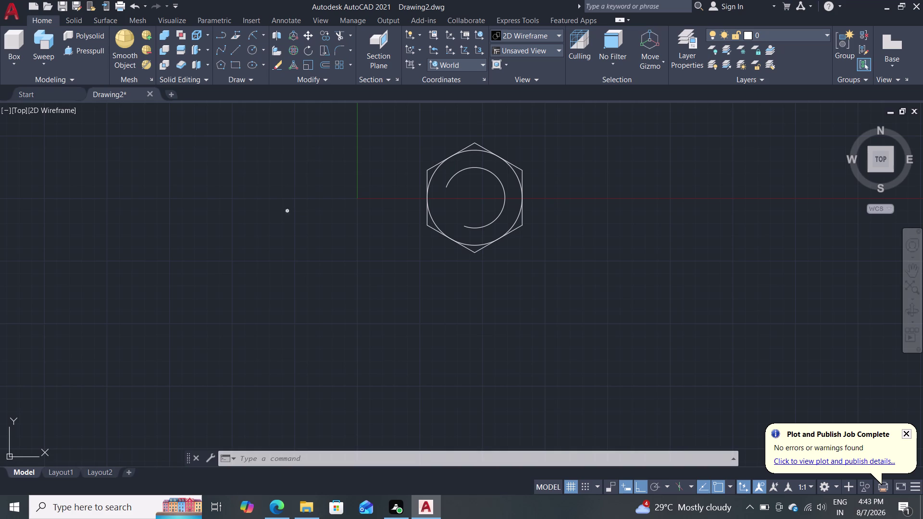
Delete the stray hex nut and join the six hexagon edges into one polyline.
key(Delete)
key(Delete)
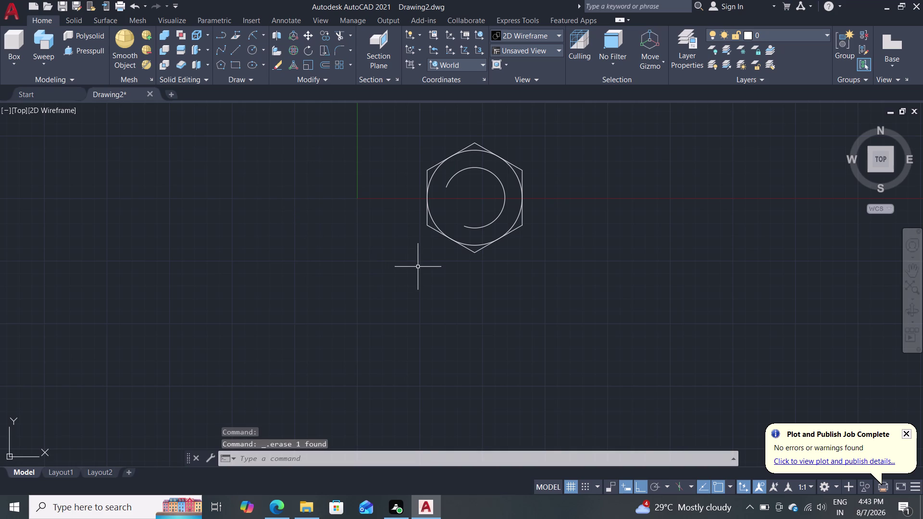
drag(540, 135, 393, 230)
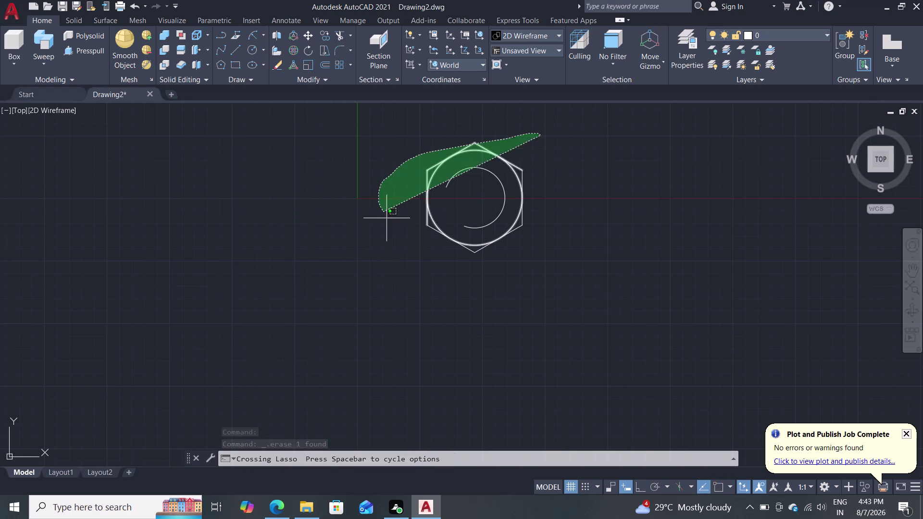
drag(393, 230, 529, 280)
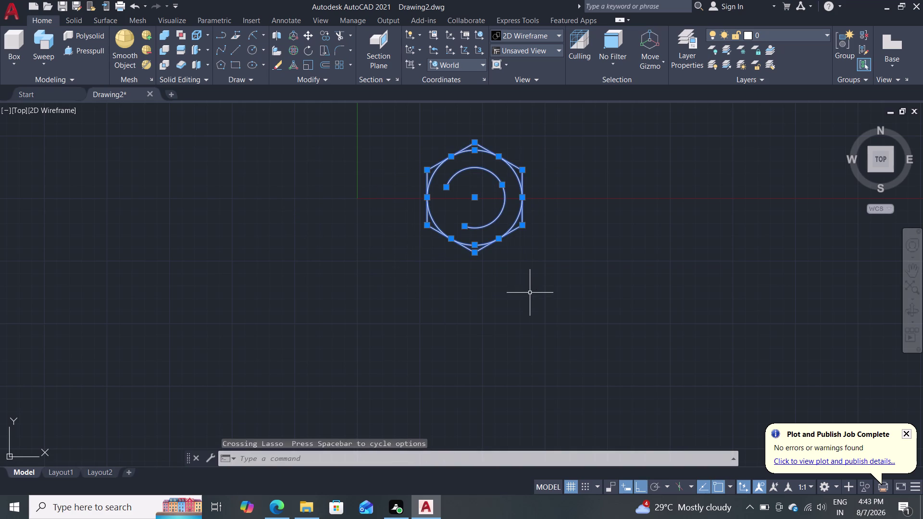
key(j)
key(Return)
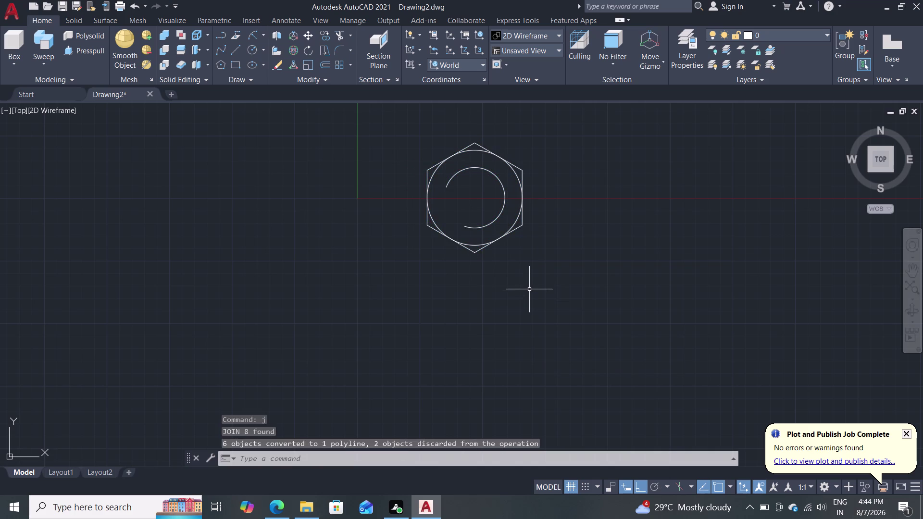
Center the hexagon in view and start COPY with the hexagon outline selected.
scroll(down, 3)
scroll(up, 3)
scroll(down, 3)
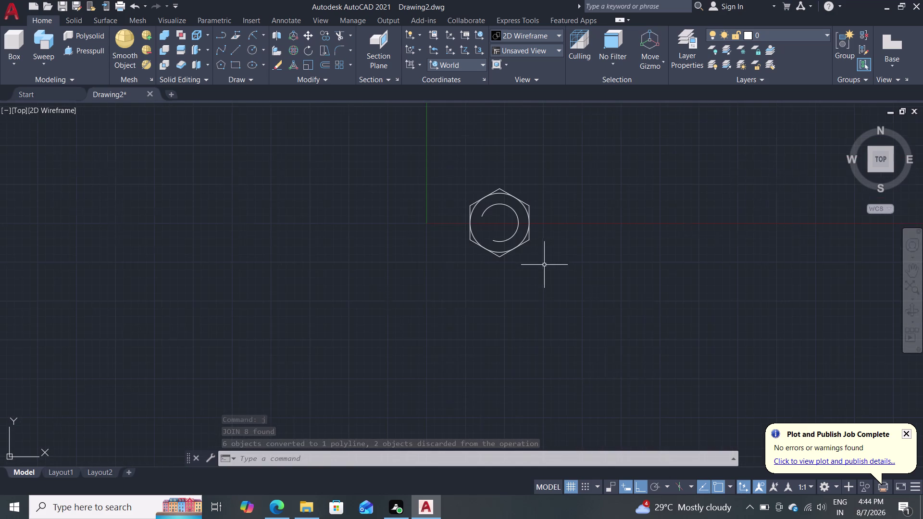
middle_drag(549, 249, 527, 283)
text(co)
key(Return)
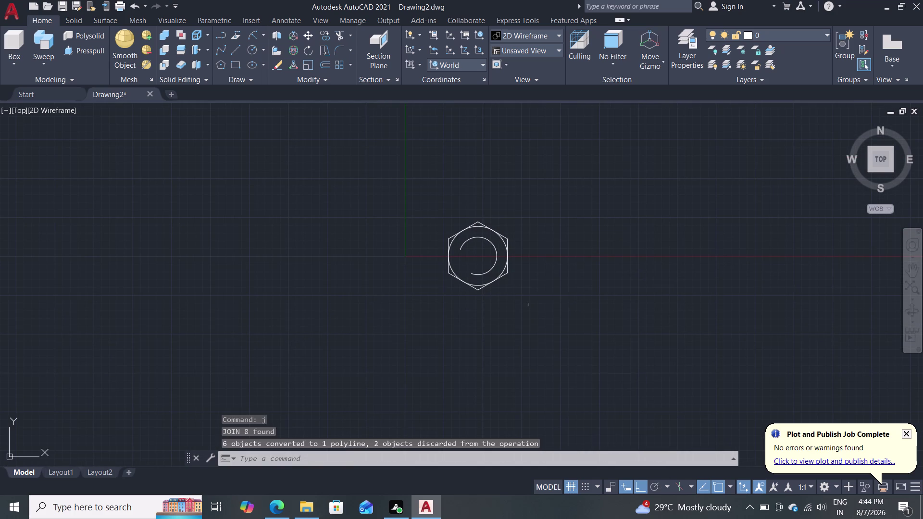
click(507, 257)
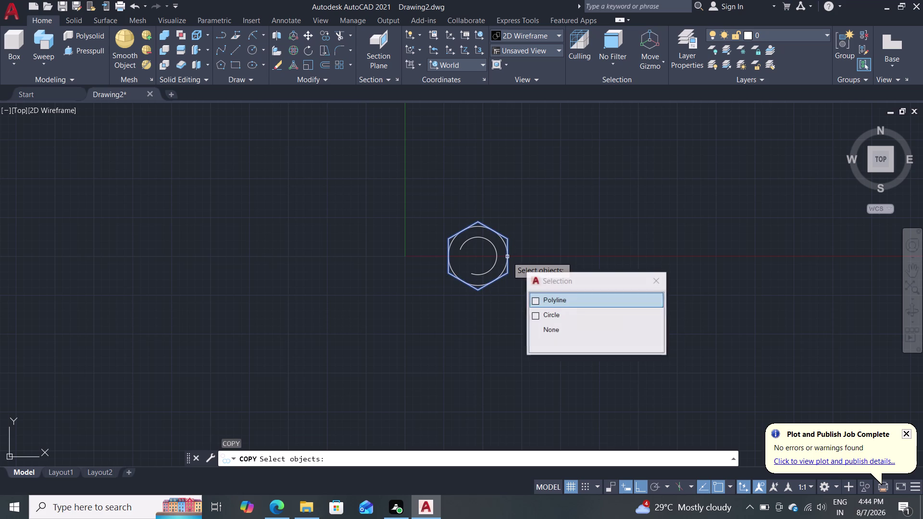
Copy the hexagon, outer circle and inner arc from the hex centre to the right.
key(Return)
click(495, 259)
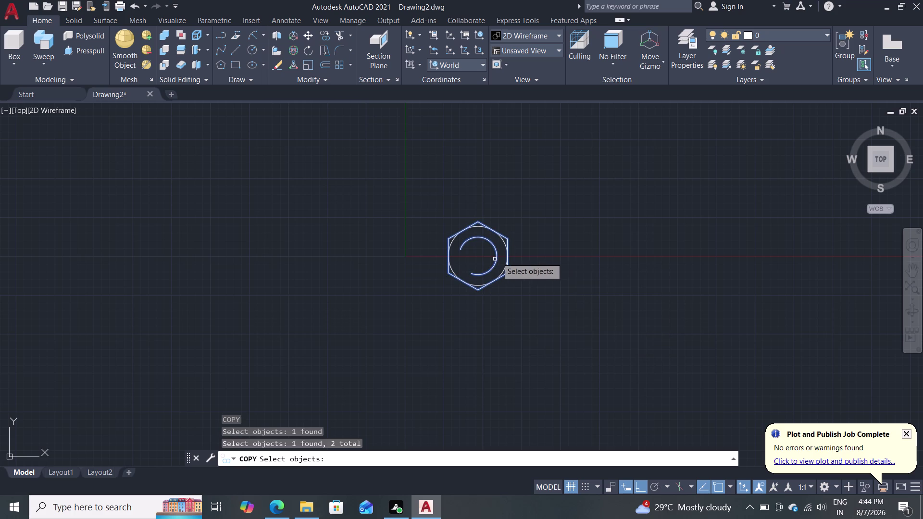
click(505, 243)
key(Return)
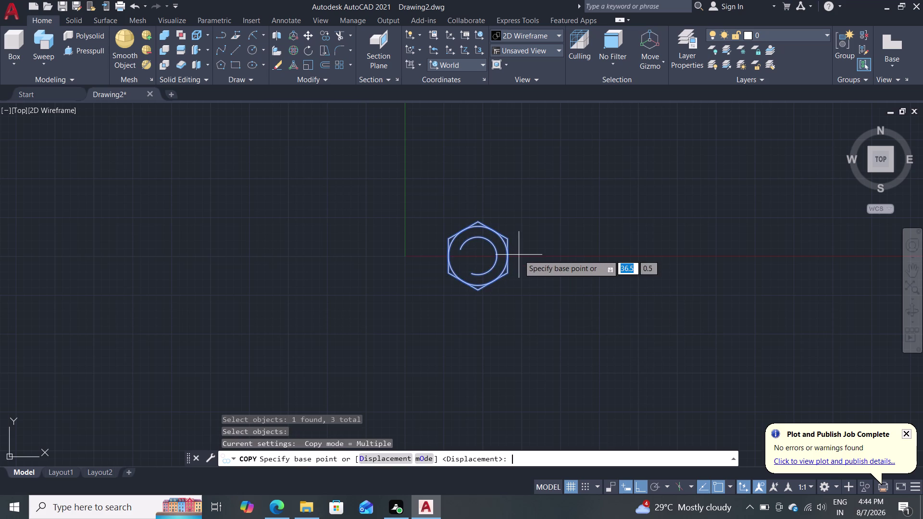
click(476, 256)
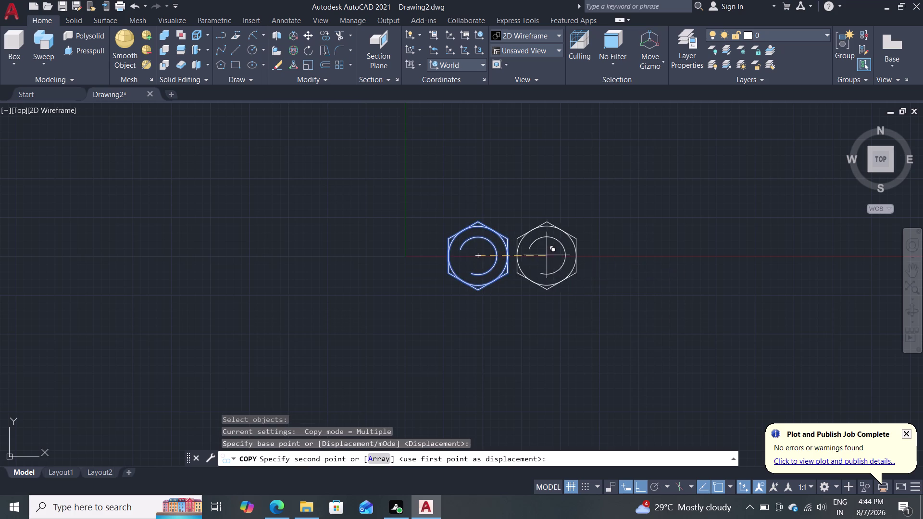
click(596, 267)
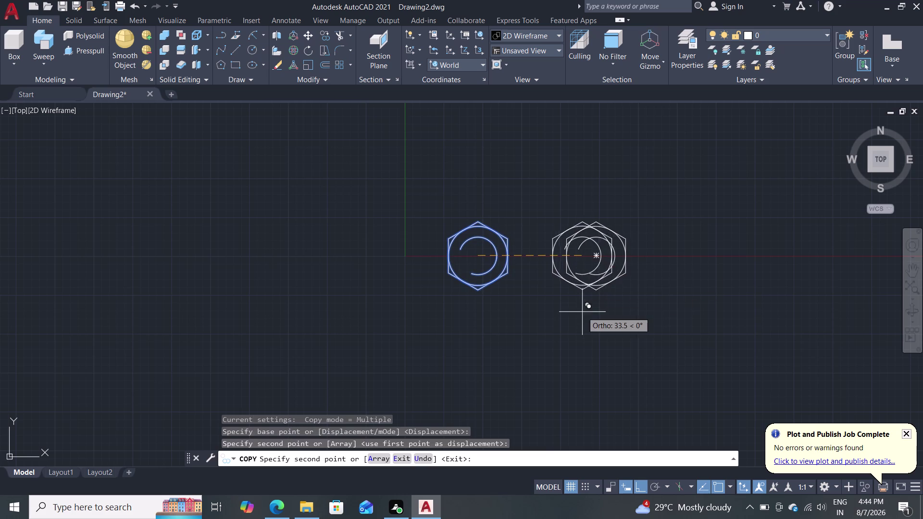
key(Escape)
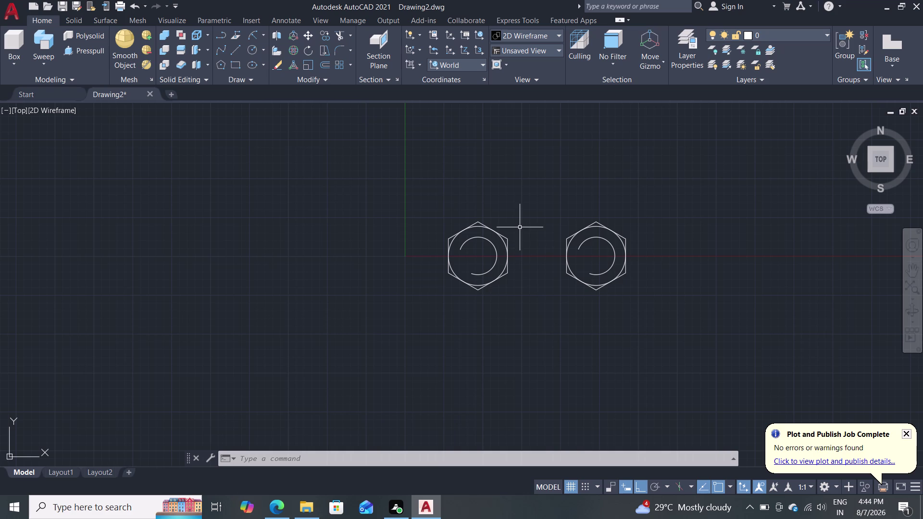
click(532, 199)
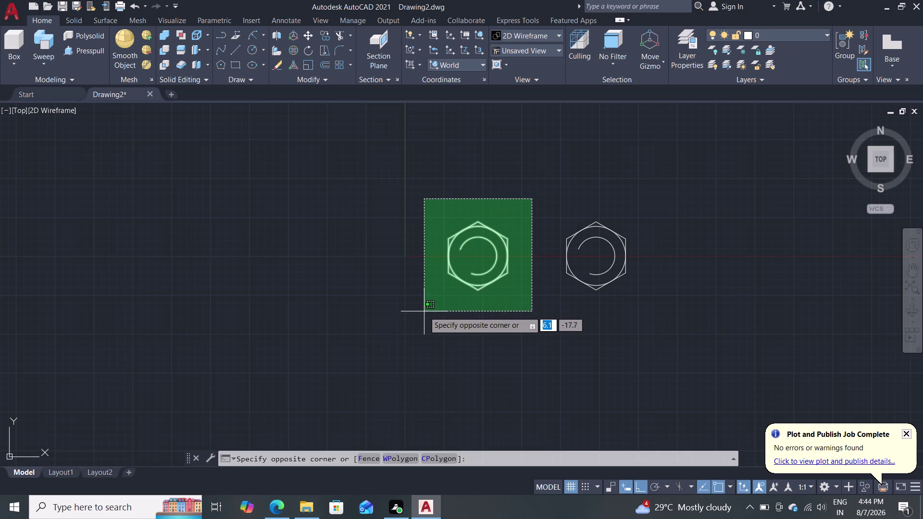
Explode the left hex outline and erase its inner arc.
click(424, 312)
key(x)
key(Return)
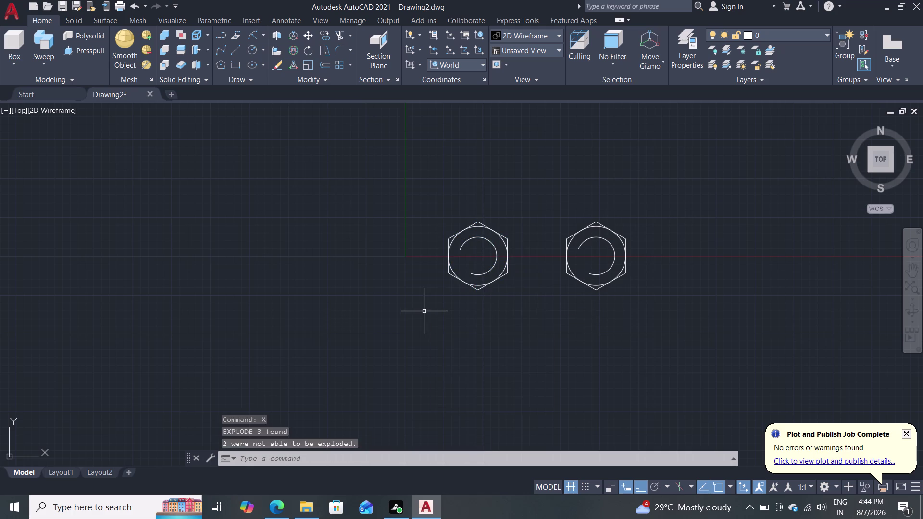
scroll(up, 3)
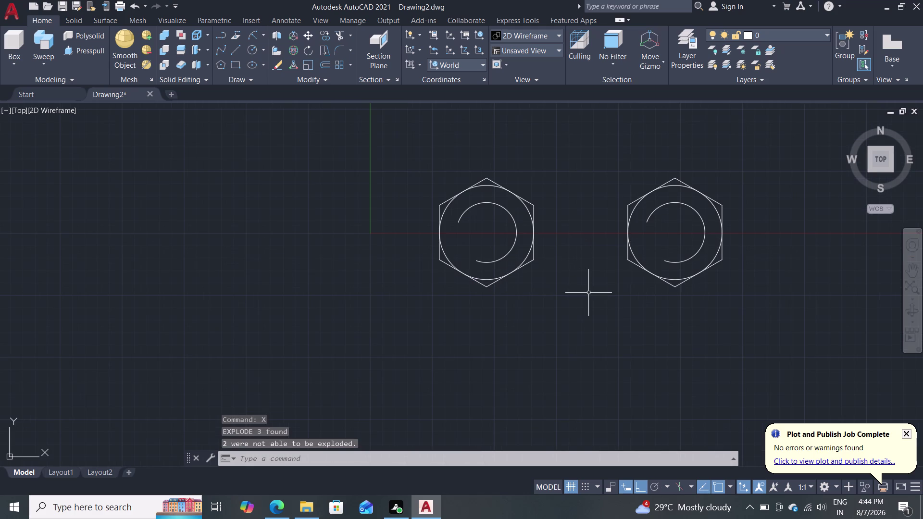
middle_drag(588, 294, 569, 329)
scroll(up, 3)
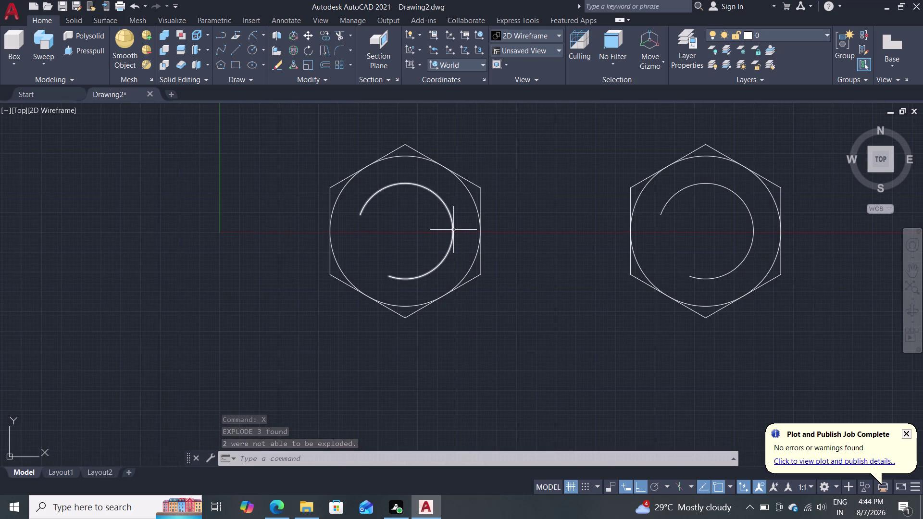
click(453, 230)
key(Delete)
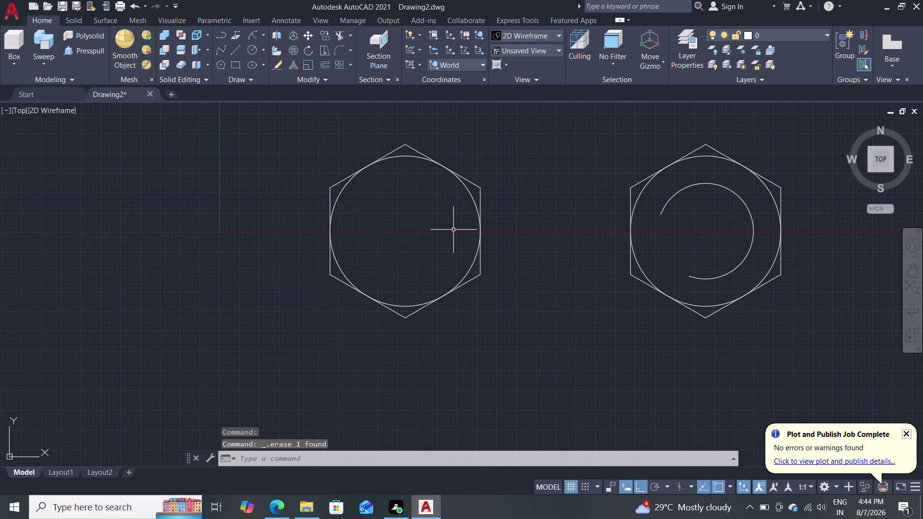
Draw a 5.13-radius circle centred at the left hexagon's centre.
key(c)
key(Return)
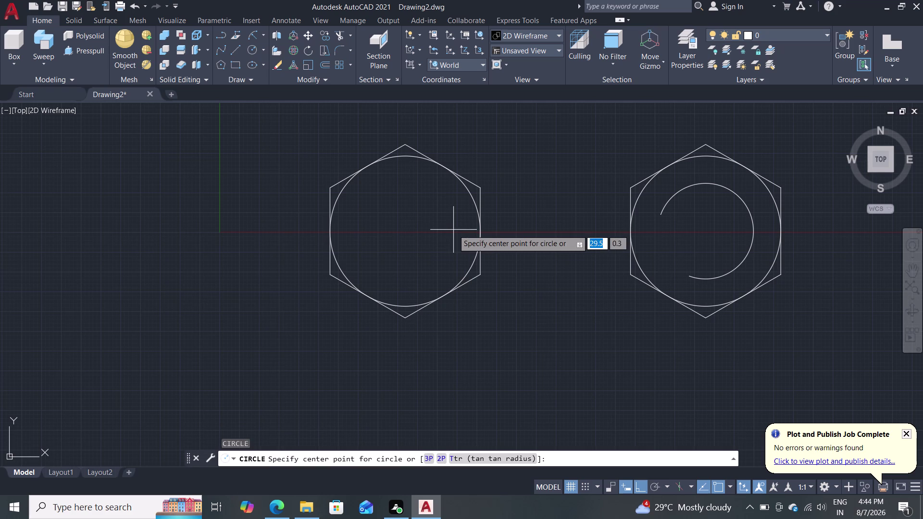
click(404, 233)
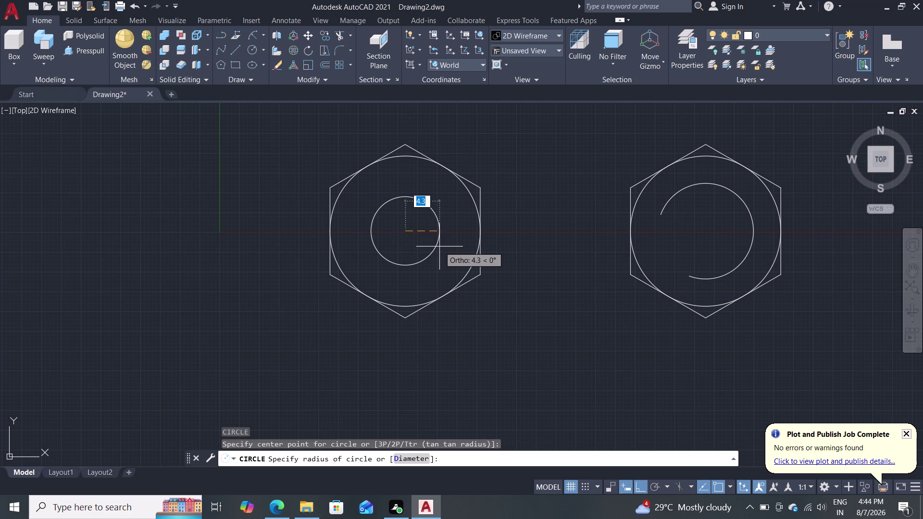
text(5.1)
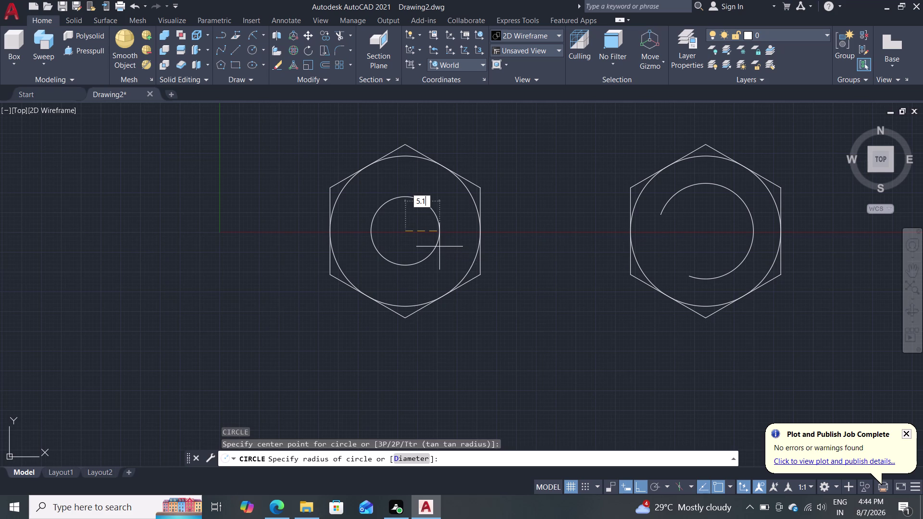
text(3)
key(Return)
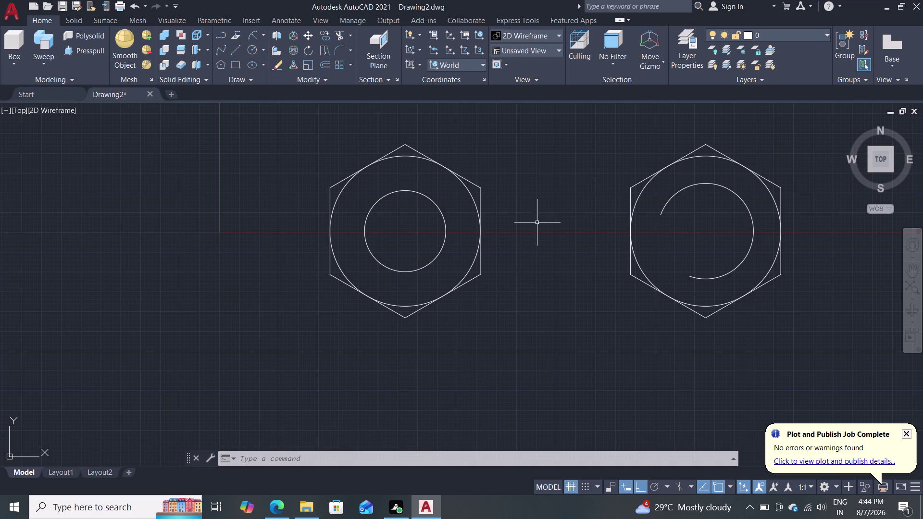
scroll(down, 3)
scroll(up, 3)
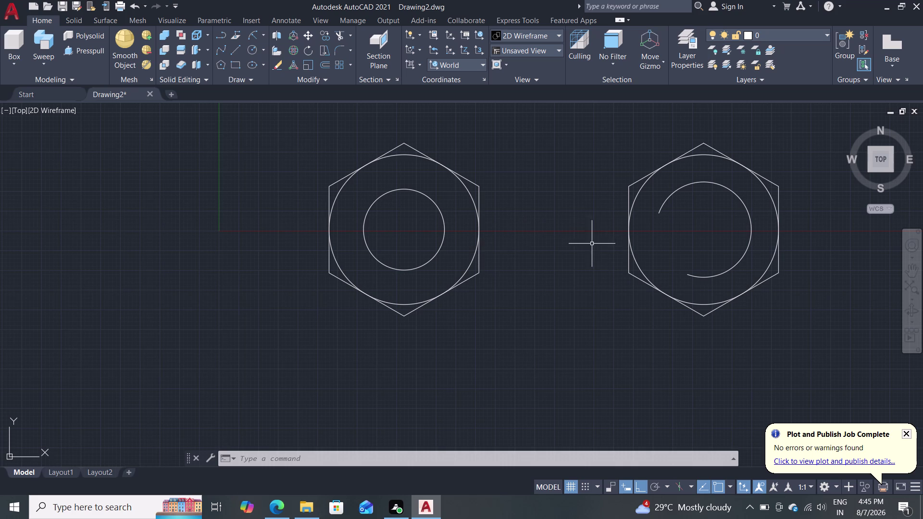
scroll(down, 3)
scroll(up, 3)
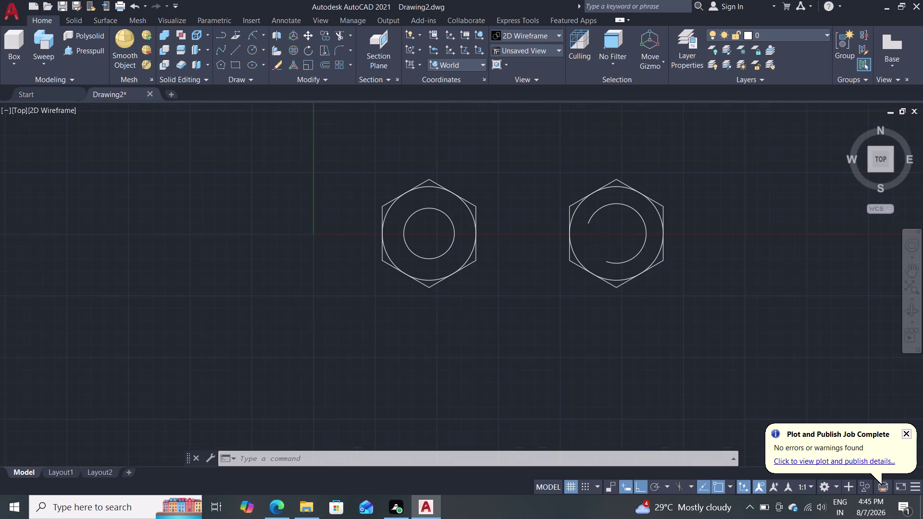
scroll(down, 3)
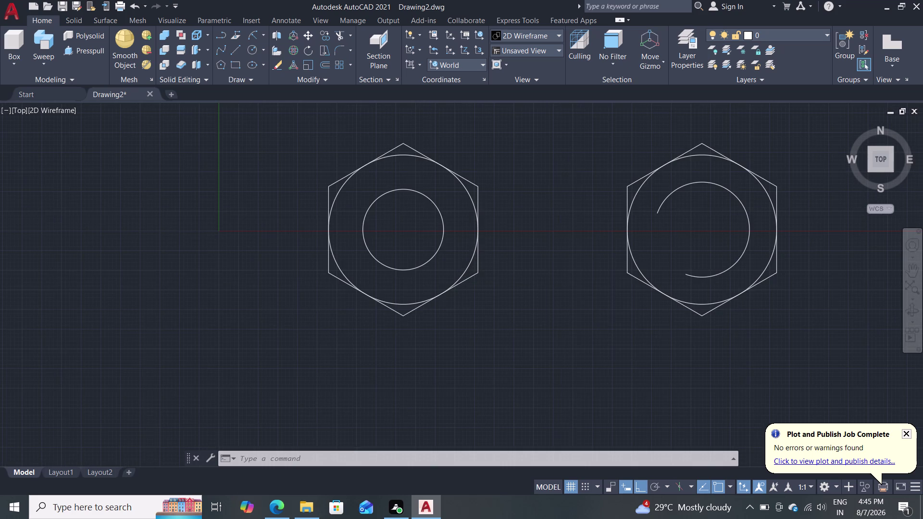
scroll(up, 3)
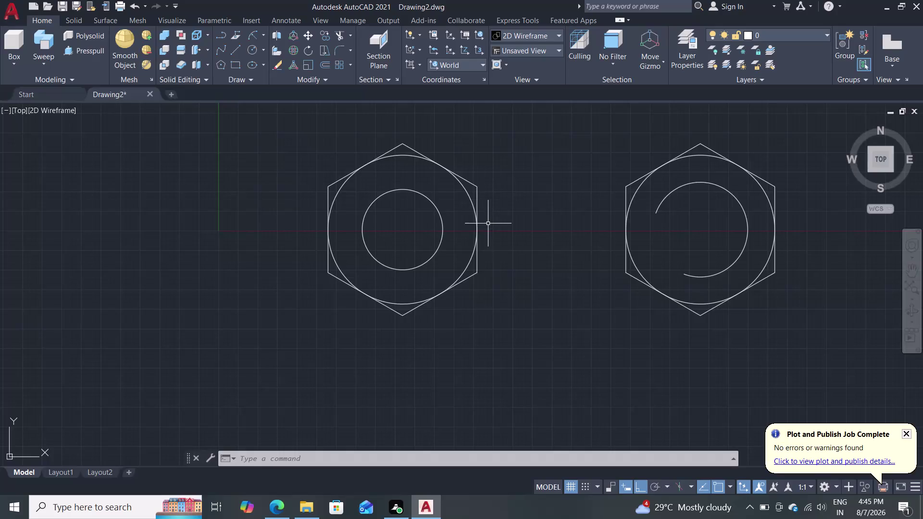
scroll(down, 3)
scroll(up, 3)
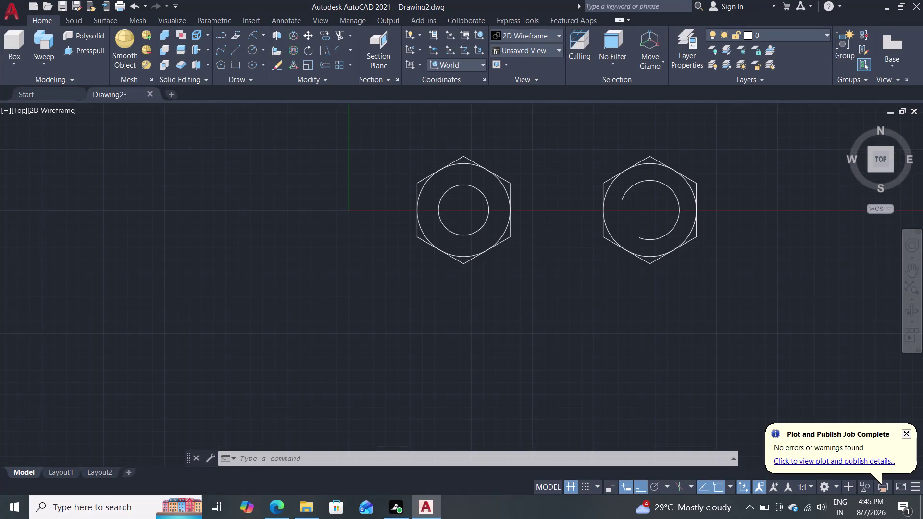
middle_drag(571, 181, 578, 231)
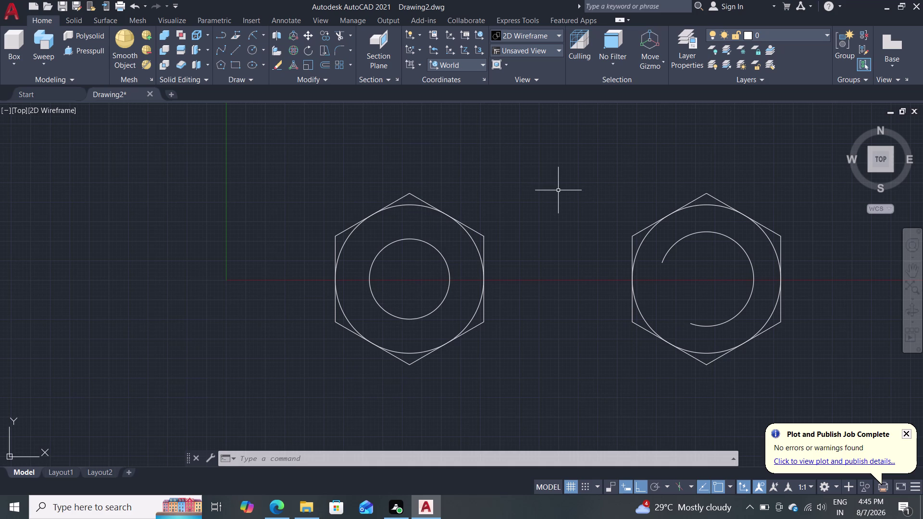
scroll(down, 3)
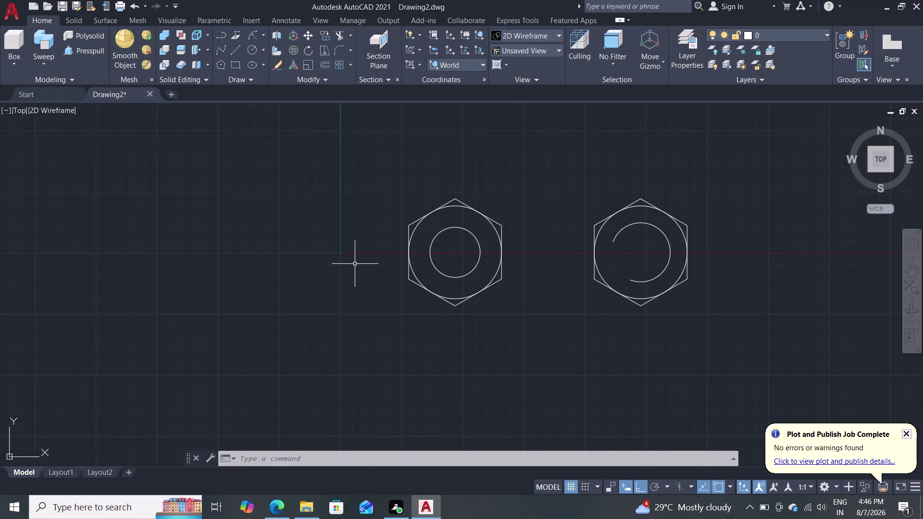
scroll(up, 3)
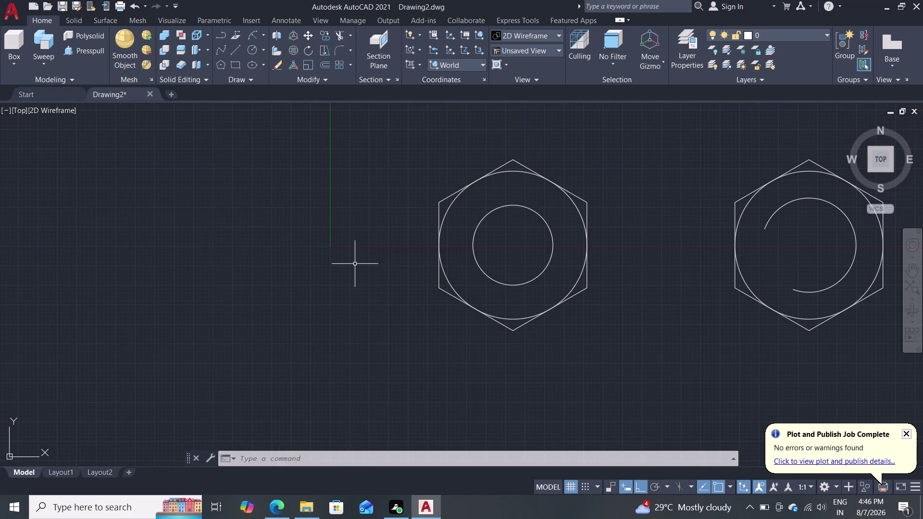
scroll(down, 3)
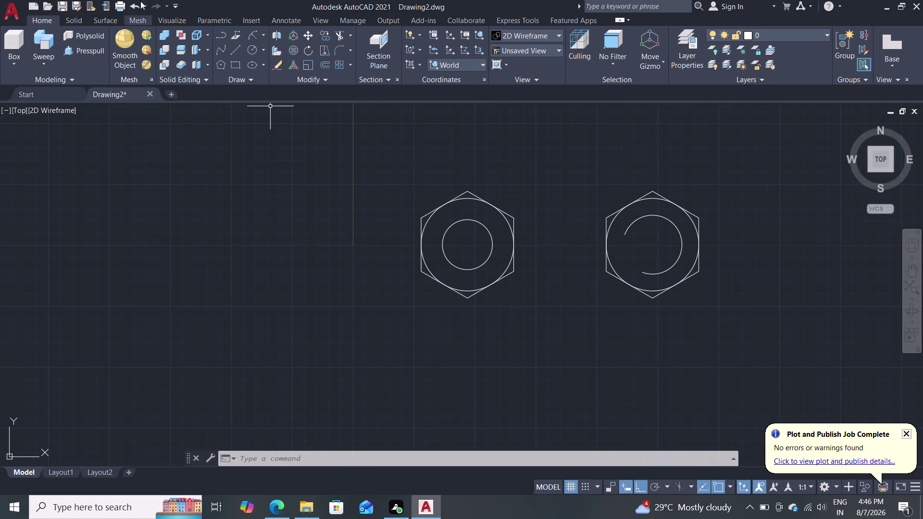
Add the Workspace control to the Quick Access Toolbar, showing 3D Modeling.
click(173, 9)
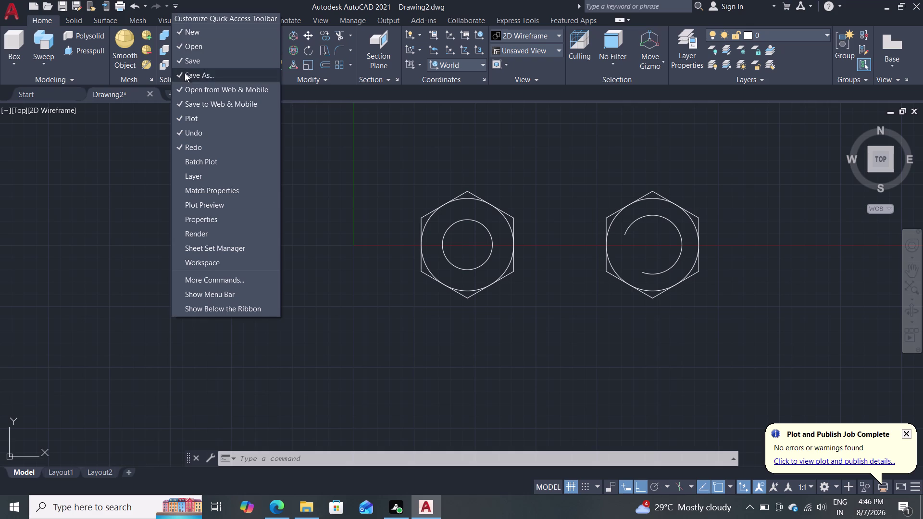
click(221, 263)
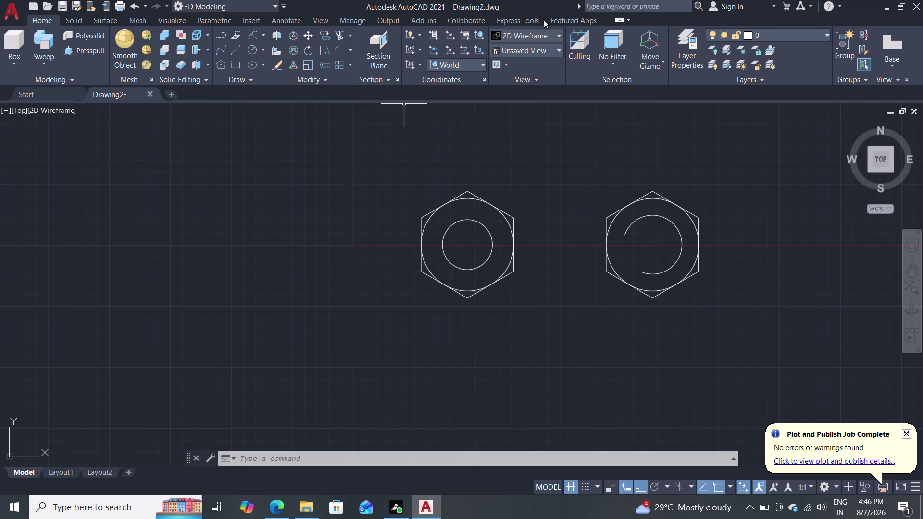
Switch to the SW Isometric view and reframe both hexagon outlines.
click(525, 49)
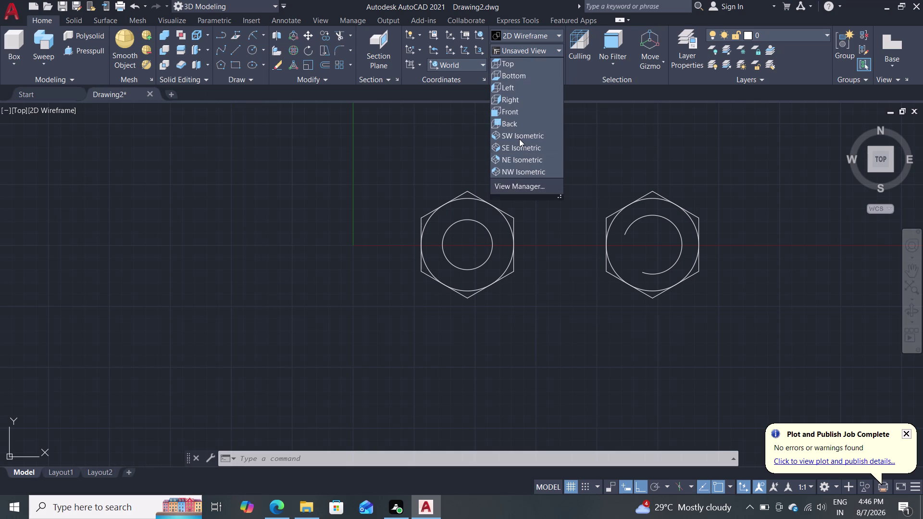
click(520, 139)
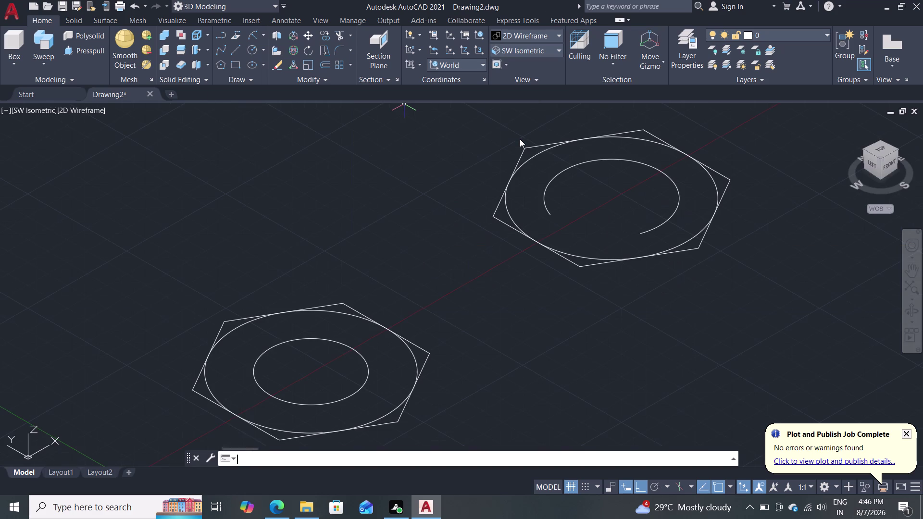
scroll(down, 3)
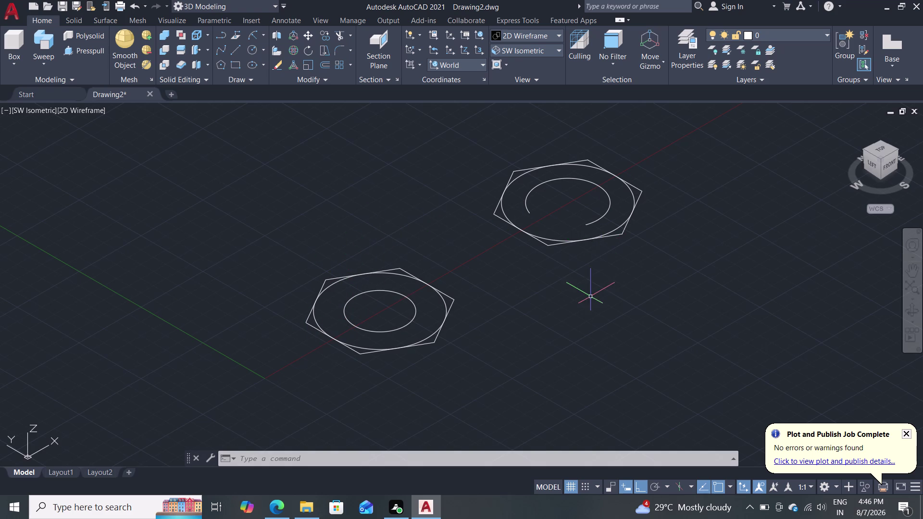
scroll(down, 3)
middle_drag(591, 297, 563, 298)
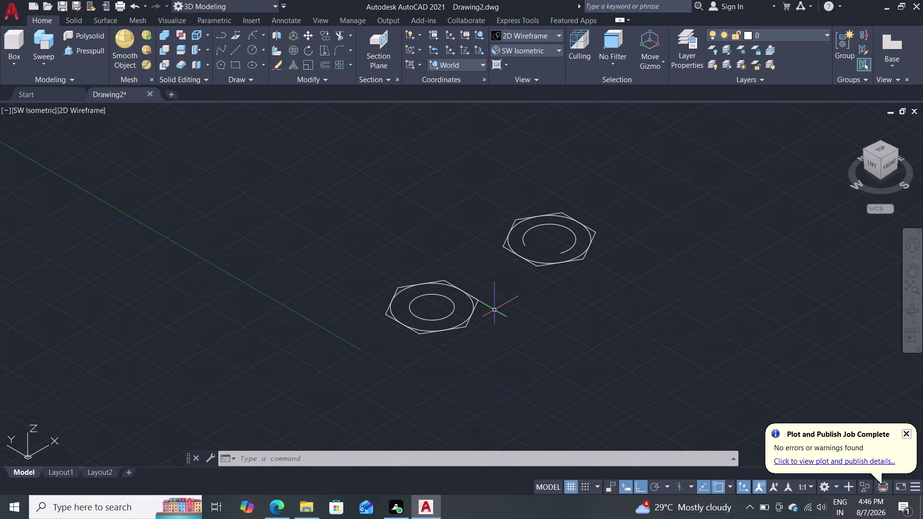
scroll(up, 3)
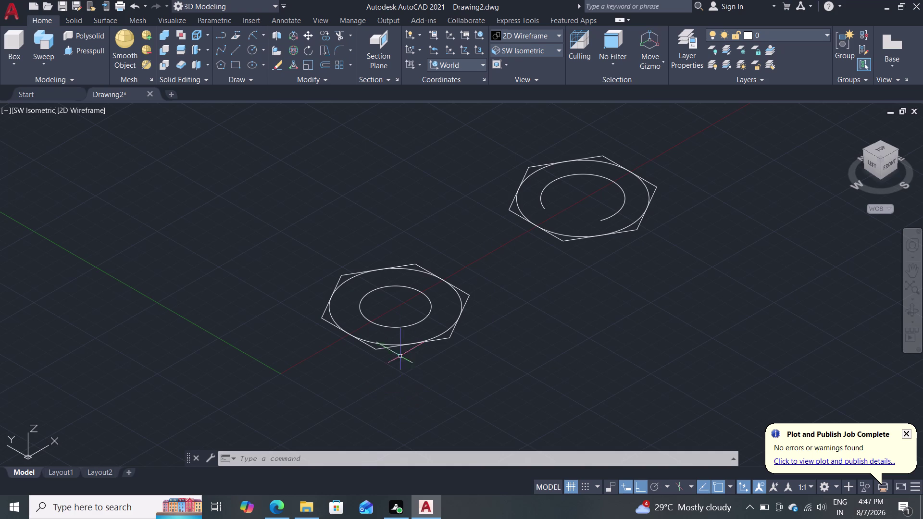
Delete the large circle from the left hexagon outline.
click(420, 271)
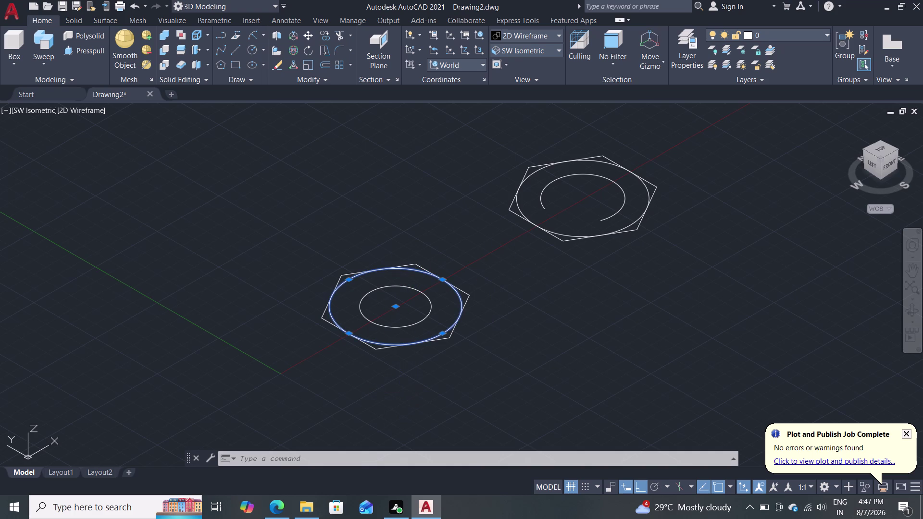
key(Delete)
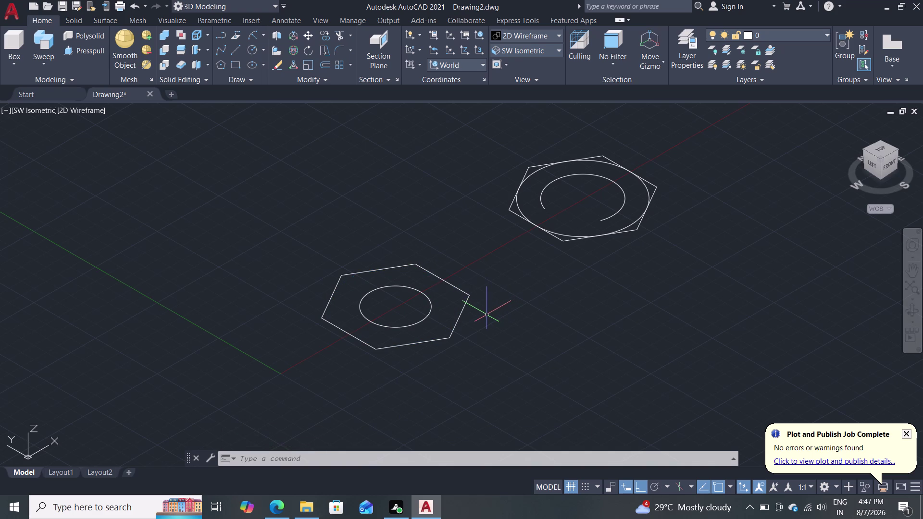
scroll(down, 3)
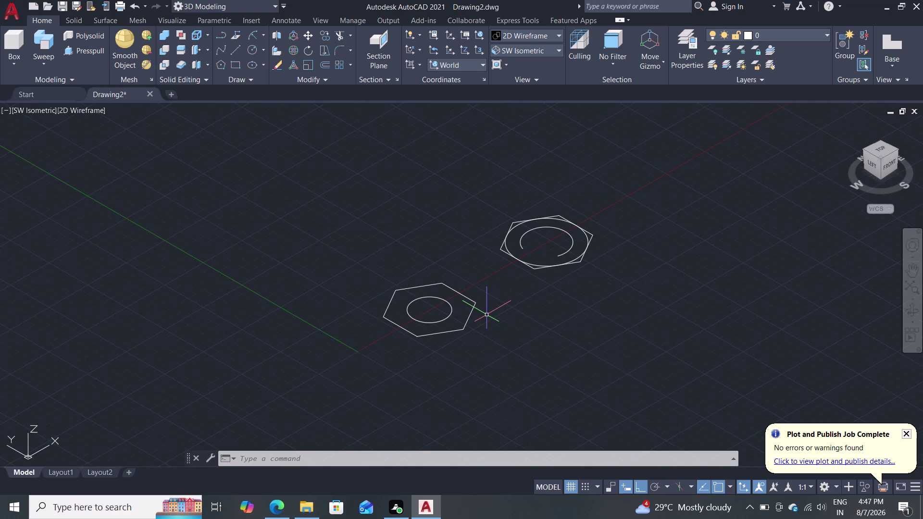
scroll(up, 3)
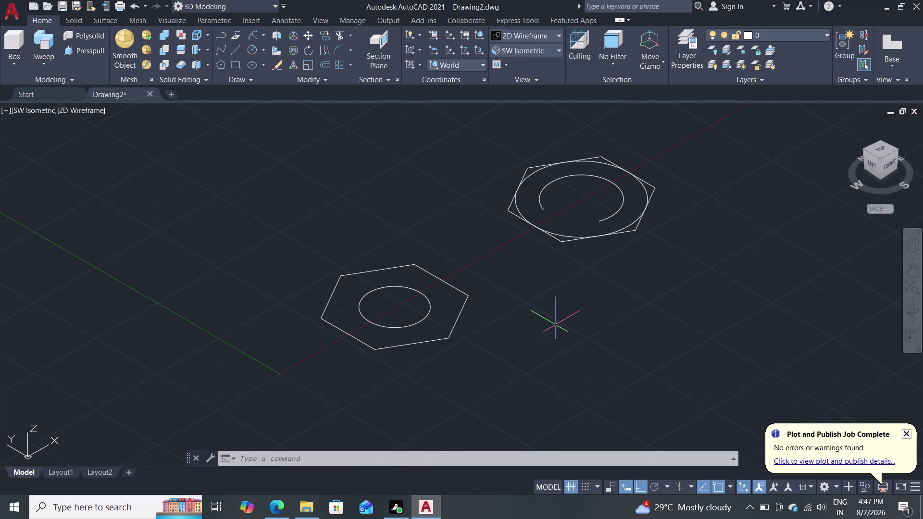
scroll(down, 3)
middle_drag(549, 327, 511, 336)
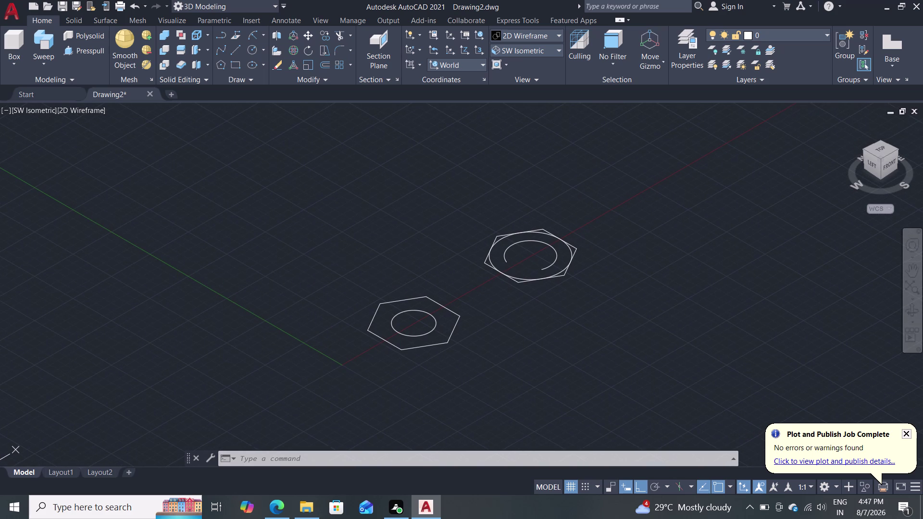
scroll(up, 3)
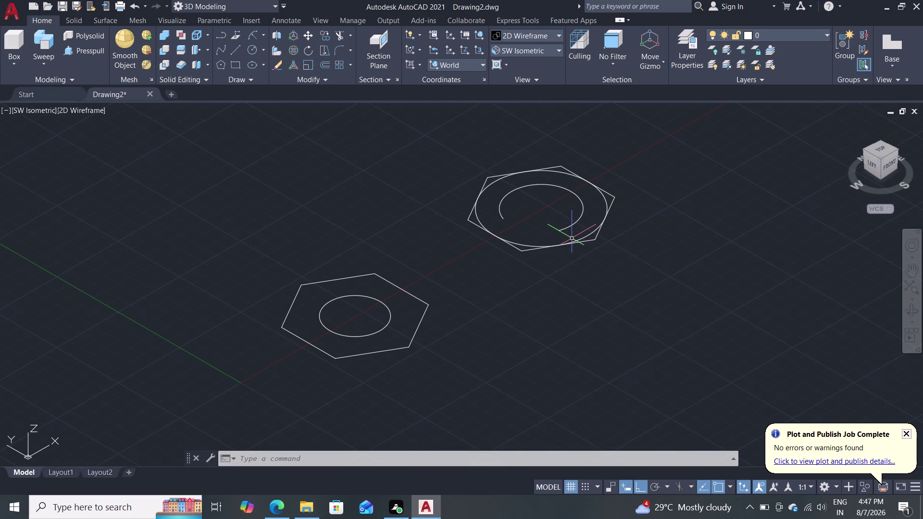
Clear the selection and start Presspull from the Home tab.
click(390, 315)
click(419, 298)
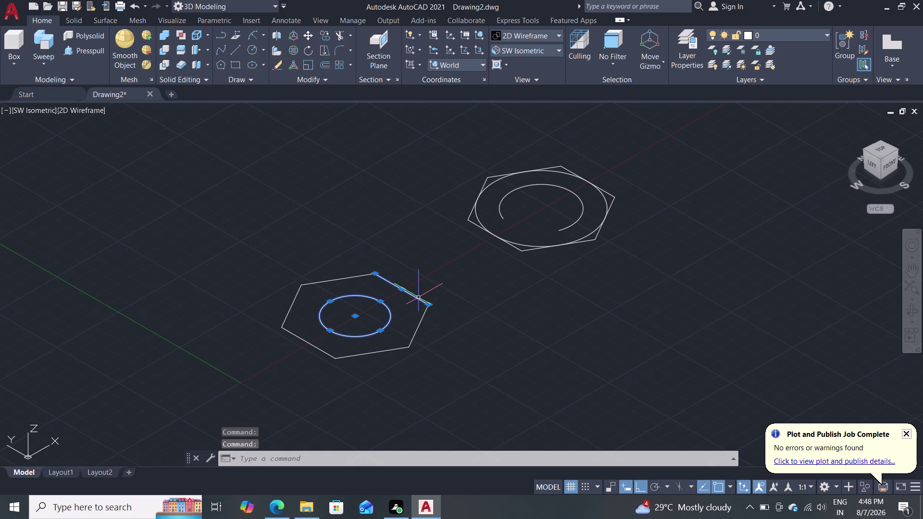
key(Escape)
key(Escape)
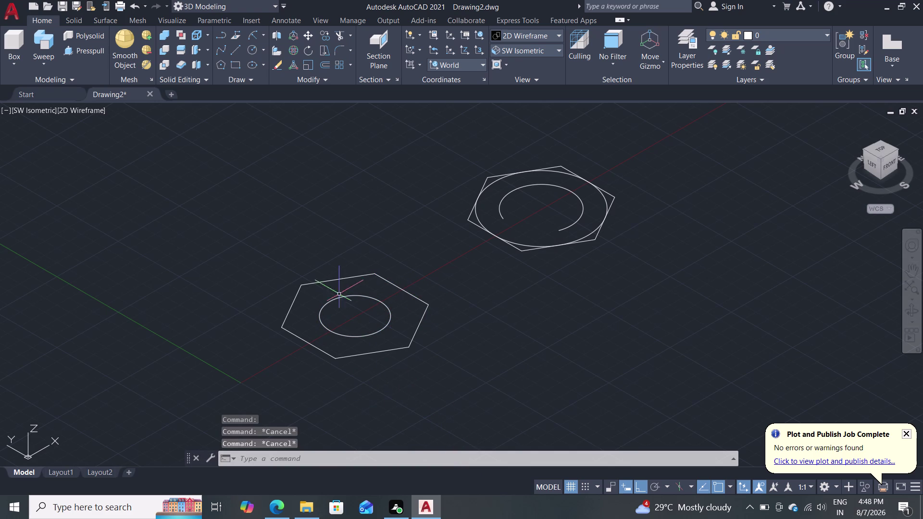
click(81, 57)
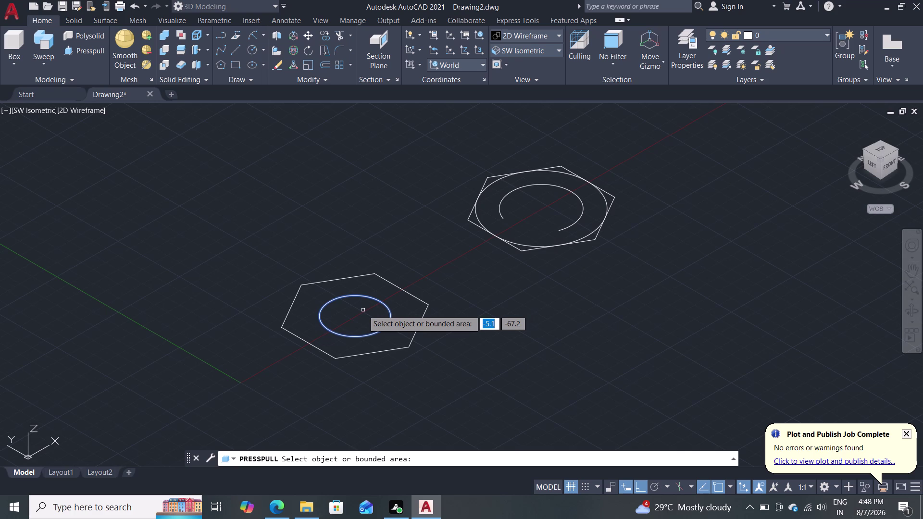
Press-pull the left outline's small circle 39.75 units up into a cylinder.
click(363, 310)
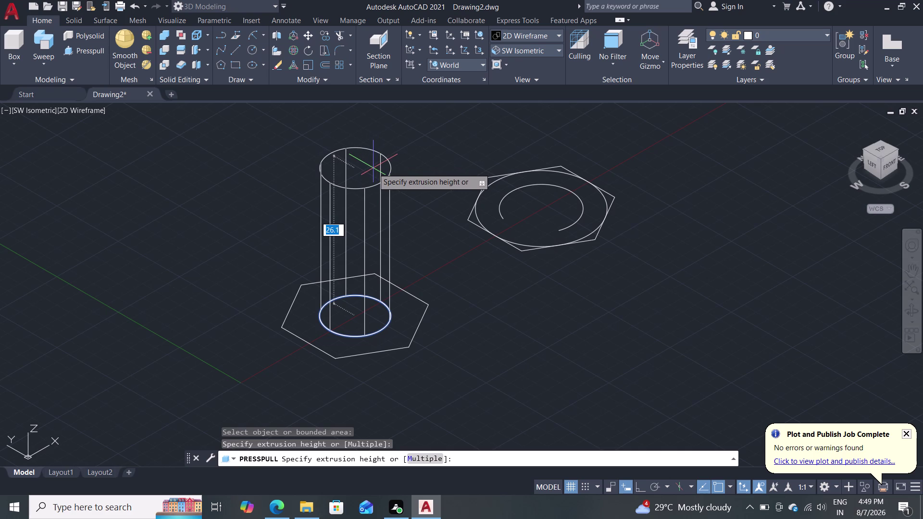
text(39)
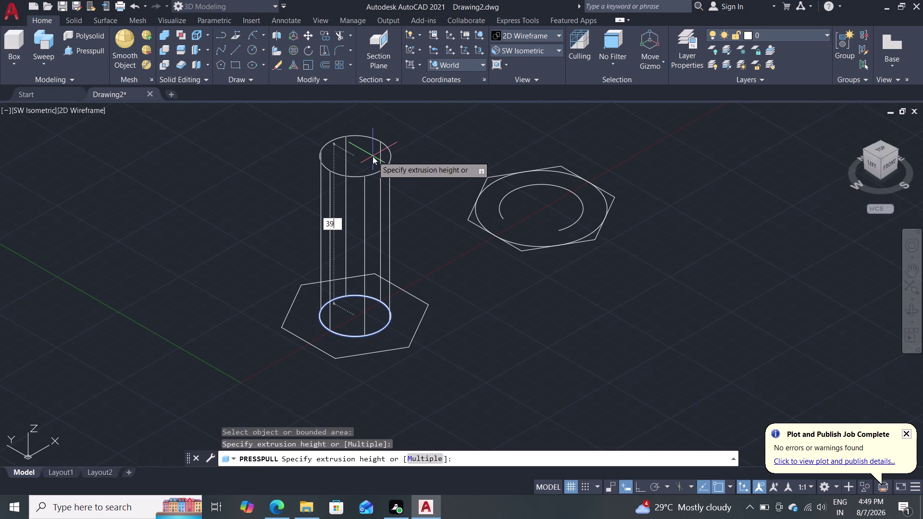
text(.75)
key(Return)
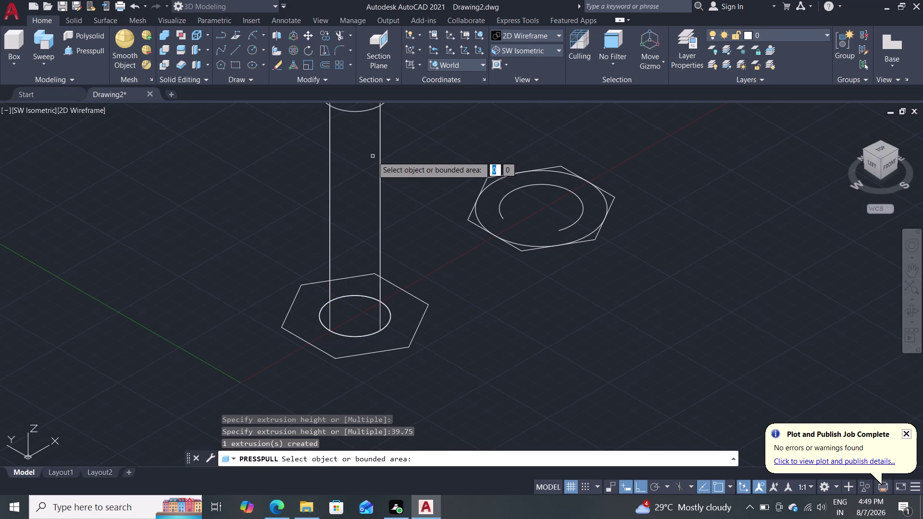
scroll(down, 3)
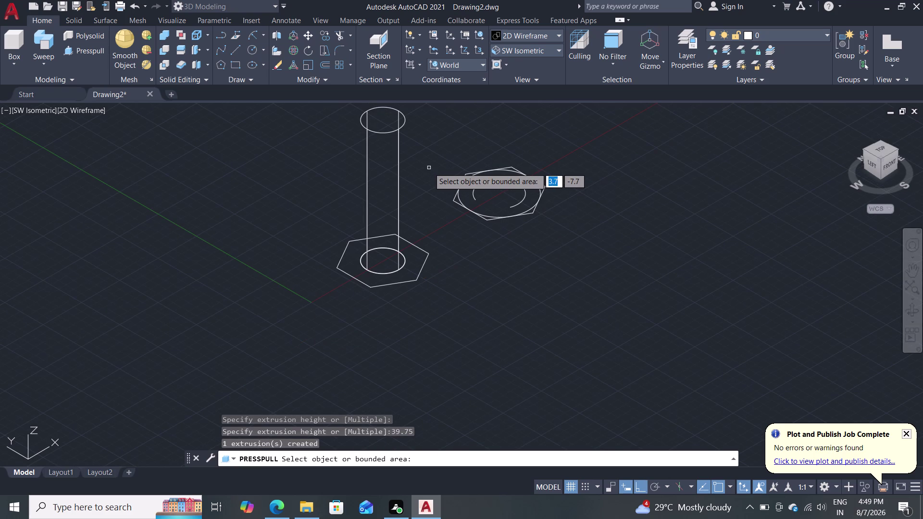
key(Escape)
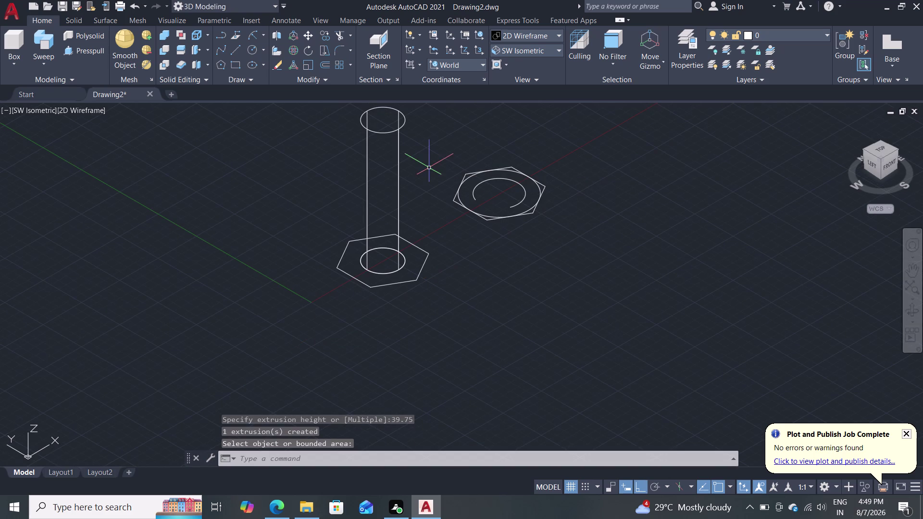
Choose Shades of Gray from the View panel's Visual Styles list.
click(519, 31)
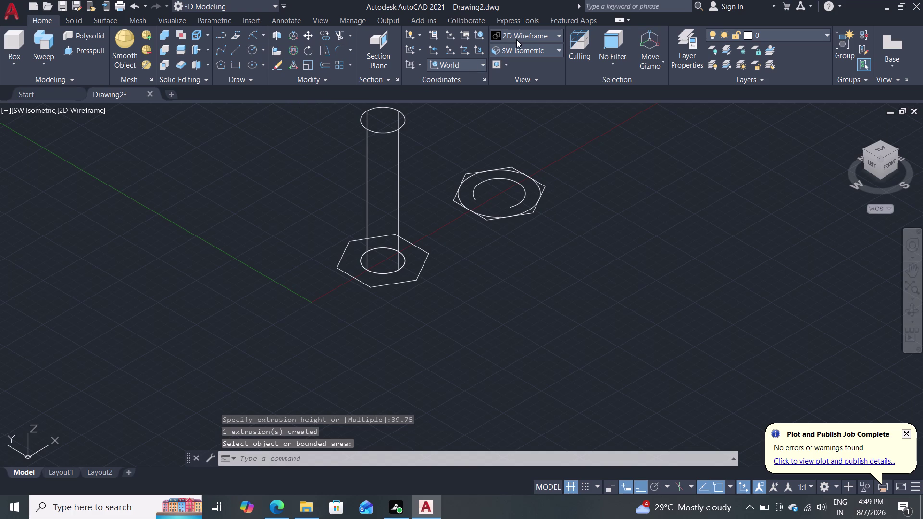
click(518, 37)
double_click(518, 37)
click(525, 33)
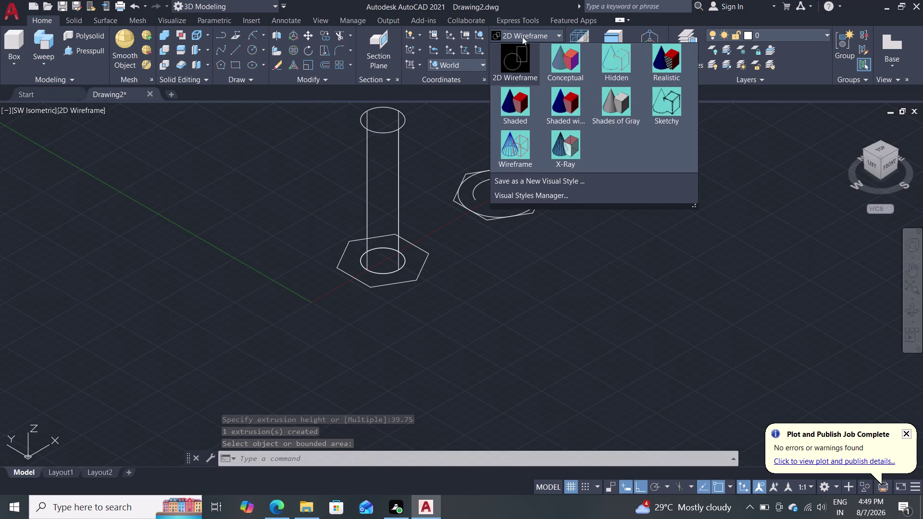
double_click(609, 97)
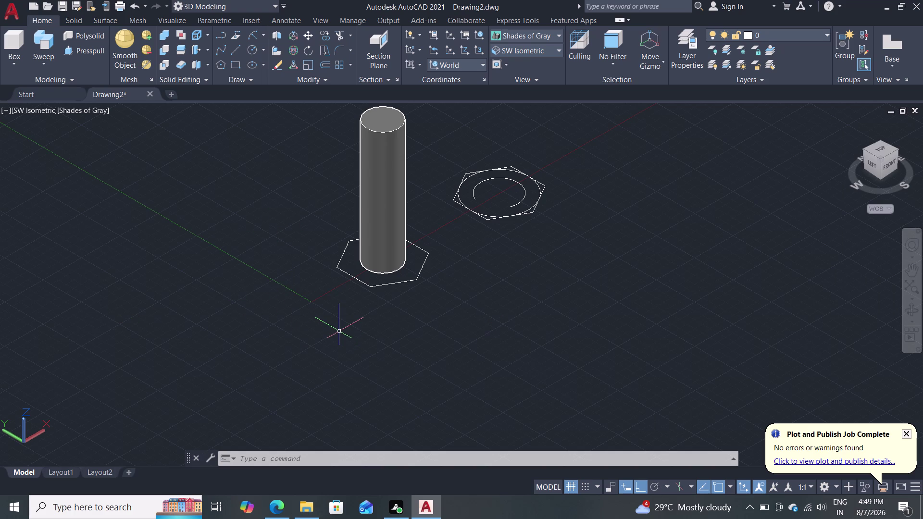
Cancel Presspull and select the left hexagon's edges around the shank base.
click(75, 51)
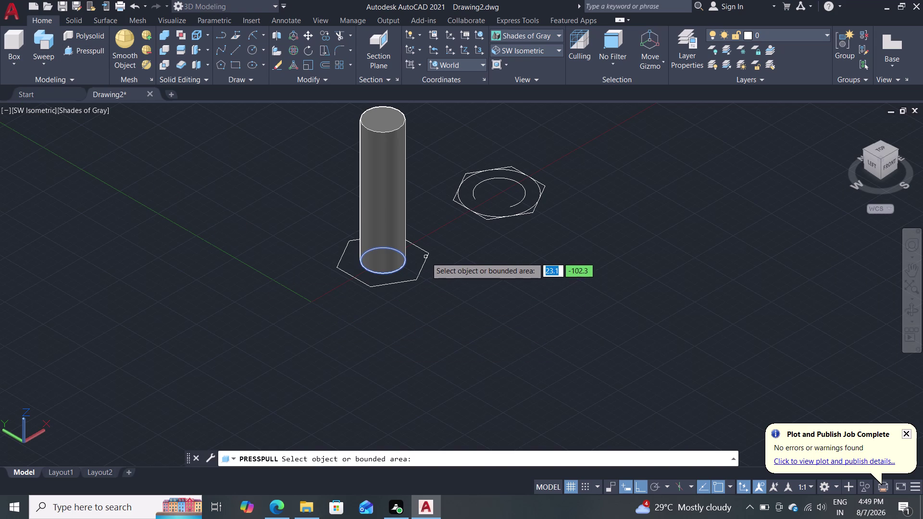
key(Escape)
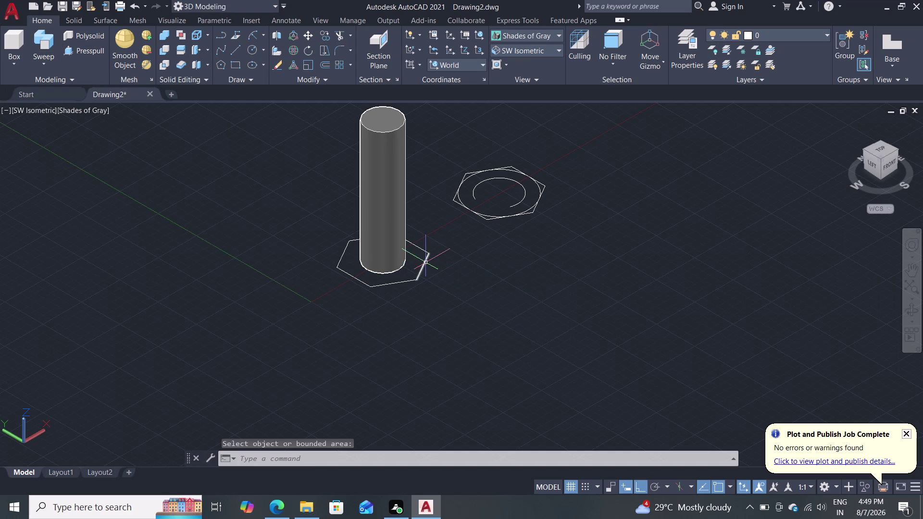
click(408, 282)
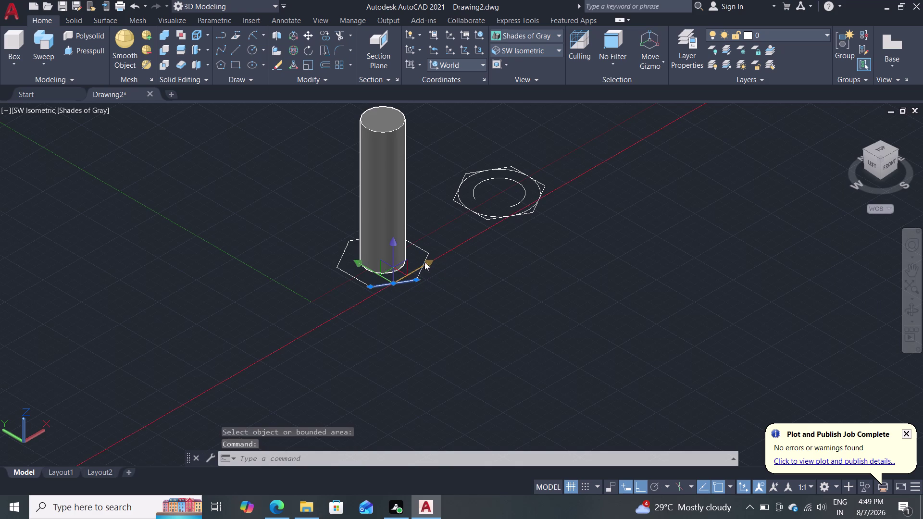
double_click(424, 251)
click(425, 266)
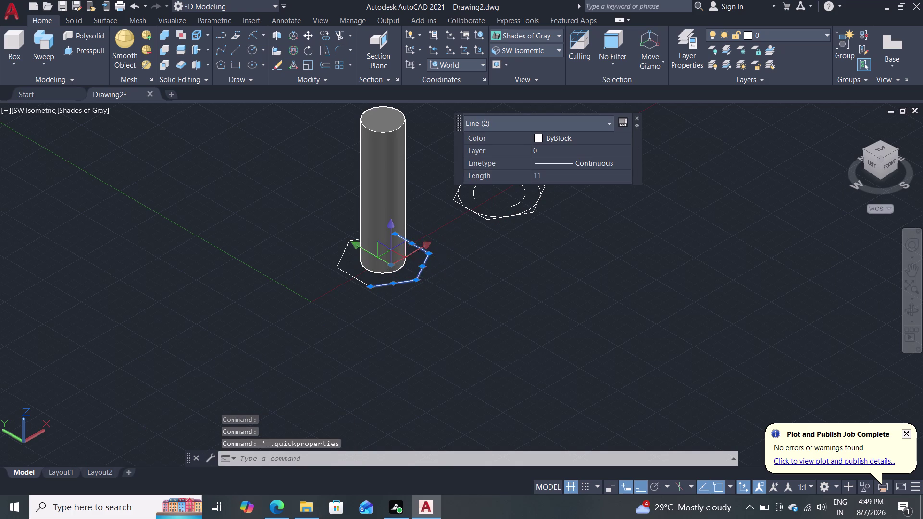
double_click(354, 280)
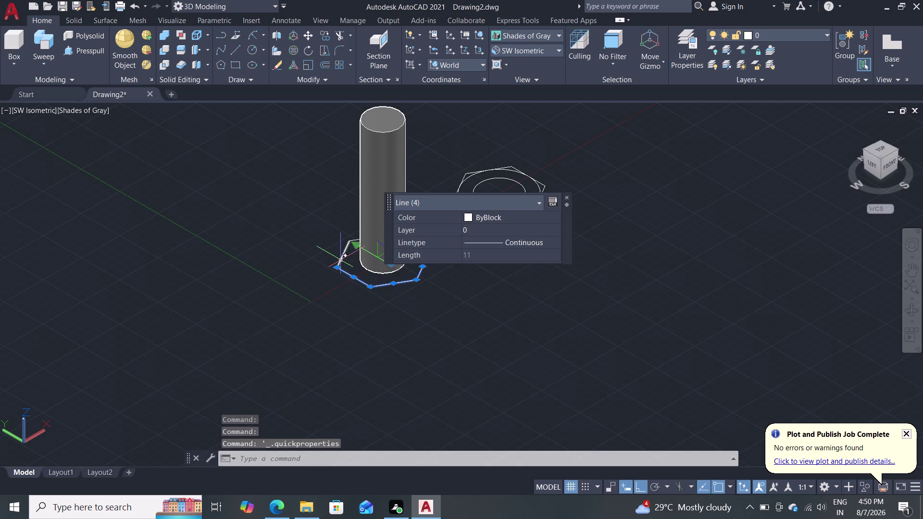
click(341, 261)
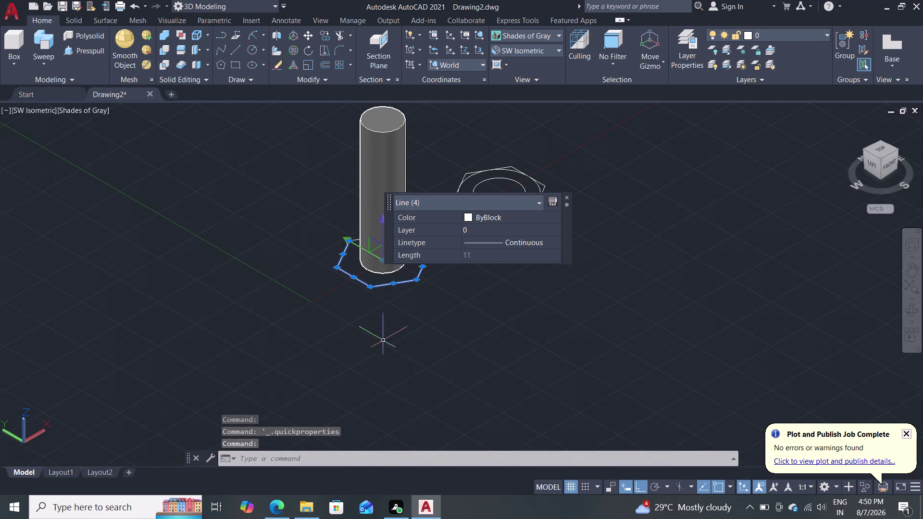
click(566, 194)
click(565, 198)
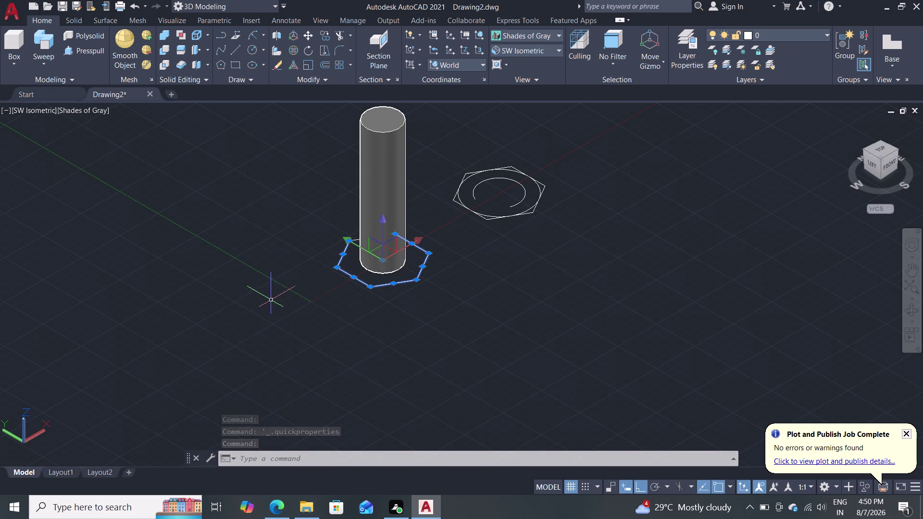
Add the last hexagon edge and join all six lines into one polyline.
middle_drag(270, 301, 375, 349)
middle_drag(405, 342, 412, 342)
middle_drag(426, 337, 469, 316)
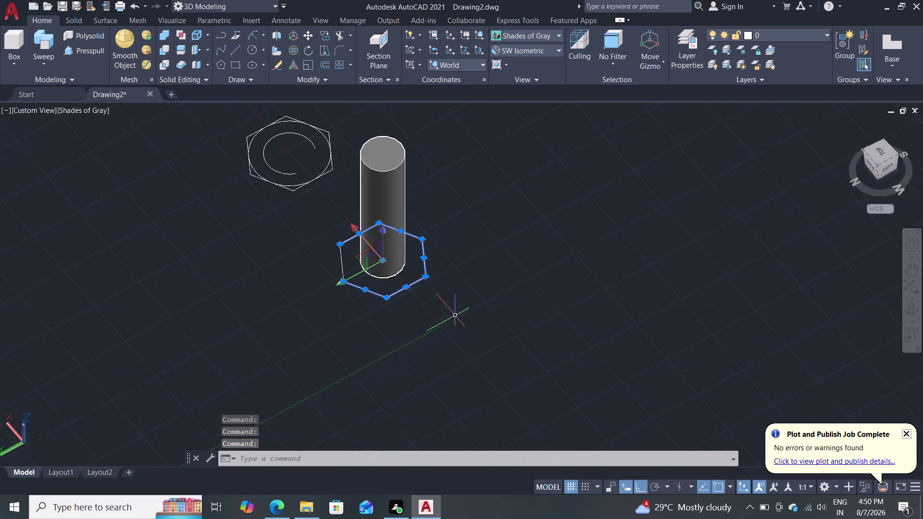
double_click(342, 262)
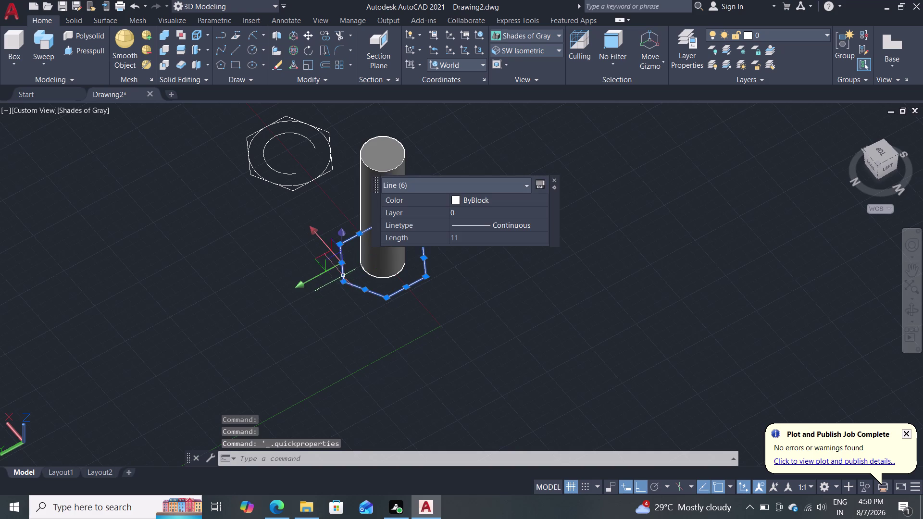
key(j)
key(Return)
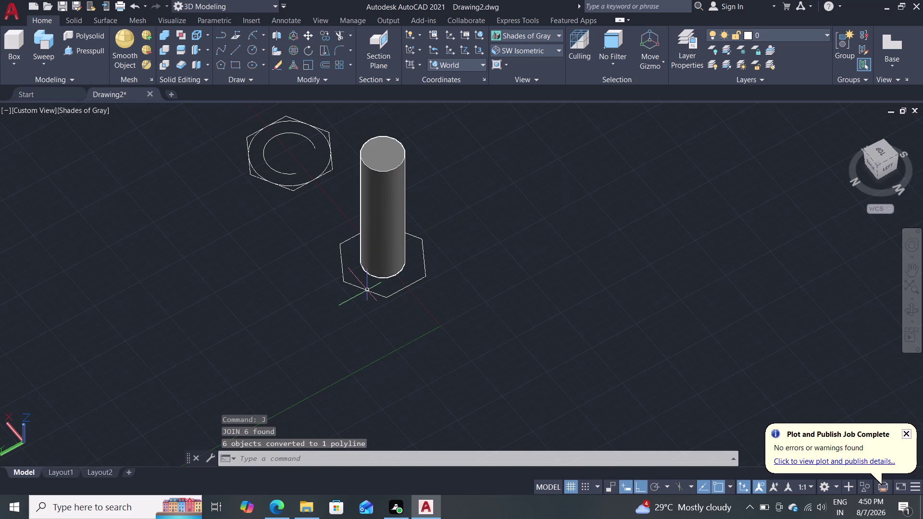
click(83, 55)
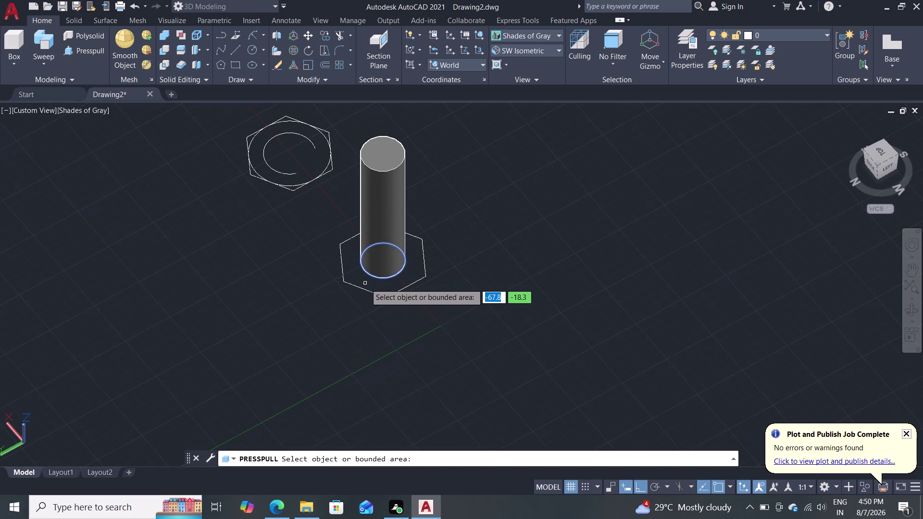
Presspull the wrong area 7.50 units, then undo that extrusion.
click(425, 270)
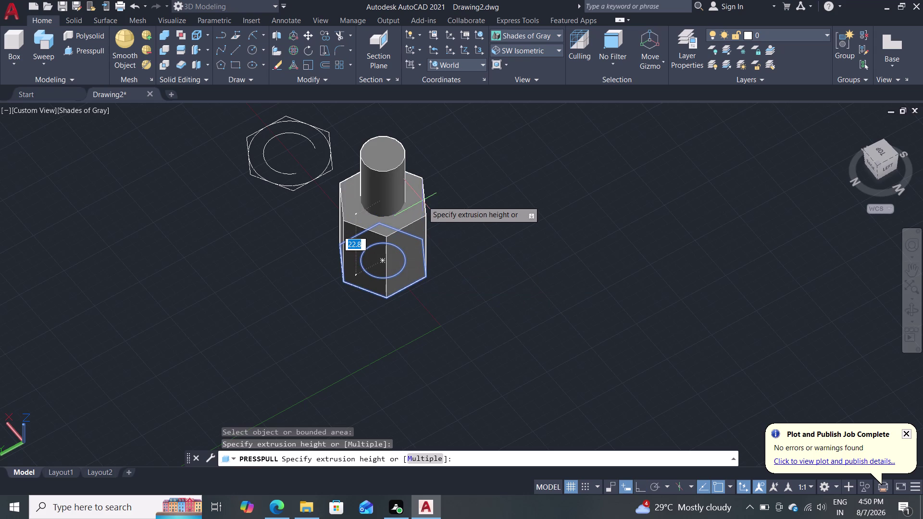
text(7.5)
text(0)
key(Return)
key(Escape)
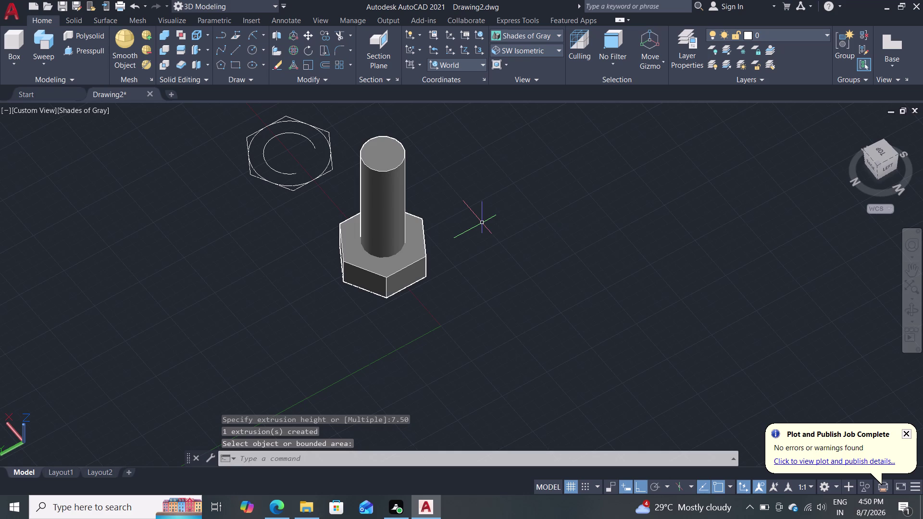
key(ctrl+z)
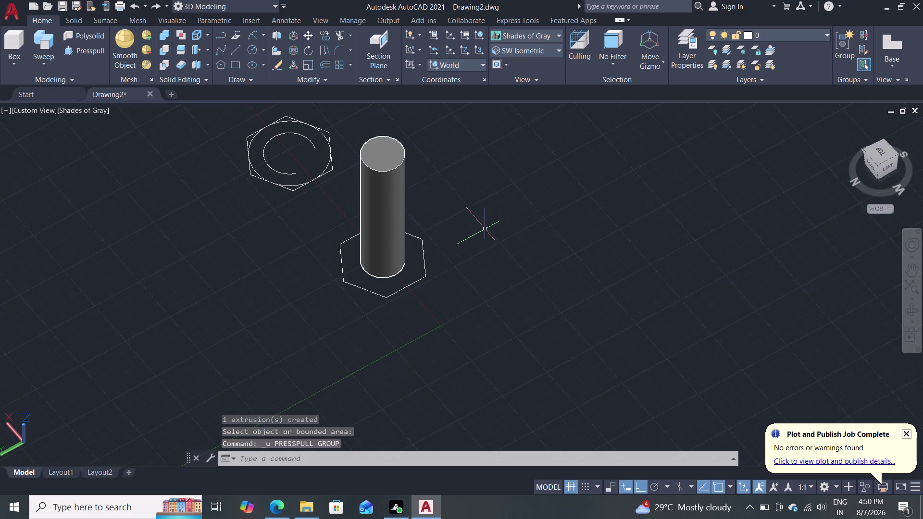
Presspull the hexagon outline again with a height of 7.50.
click(86, 51)
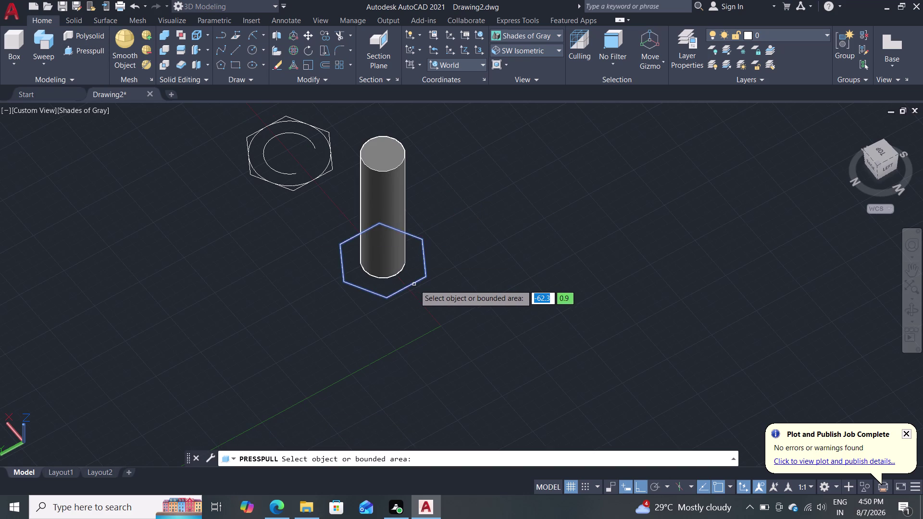
click(415, 285)
text(7)
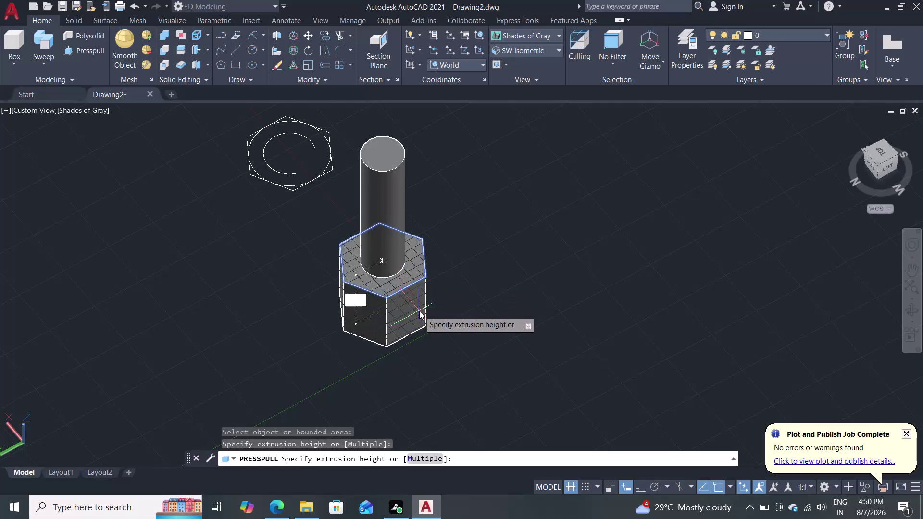
text(.50)
key(Return)
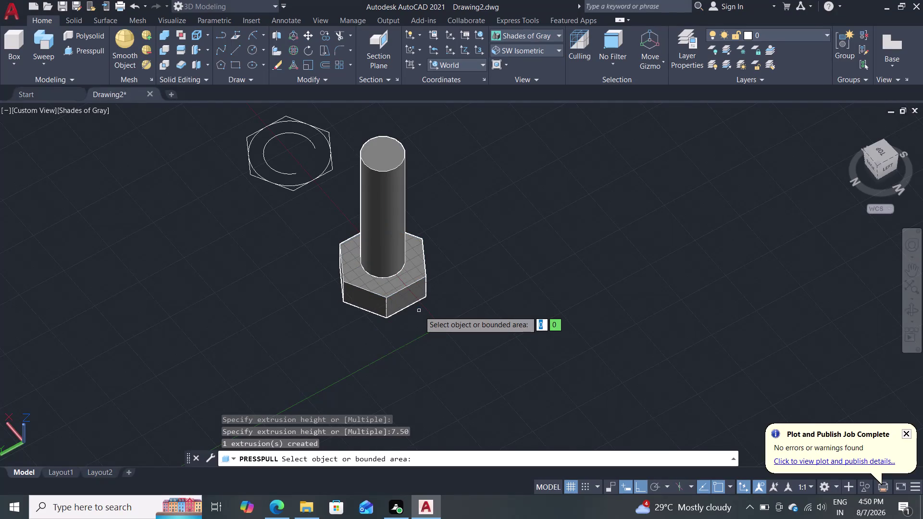
key(Escape)
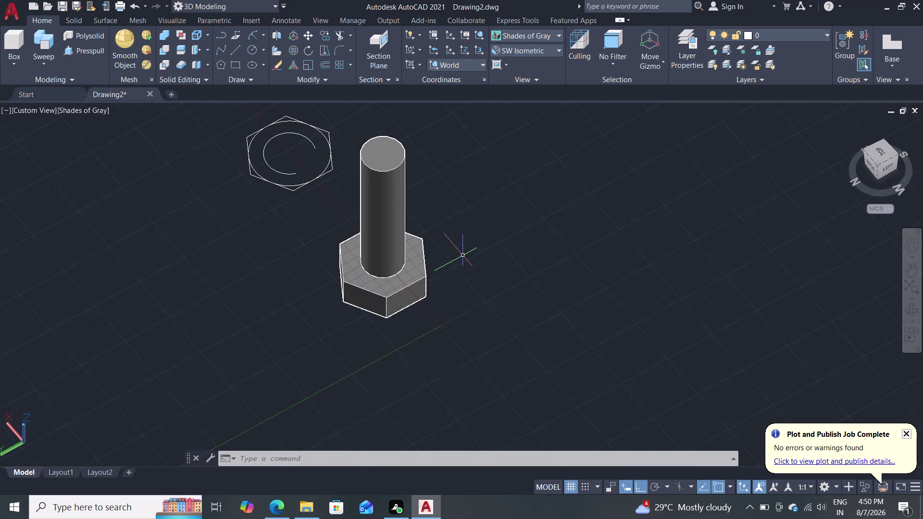
key(Escape)
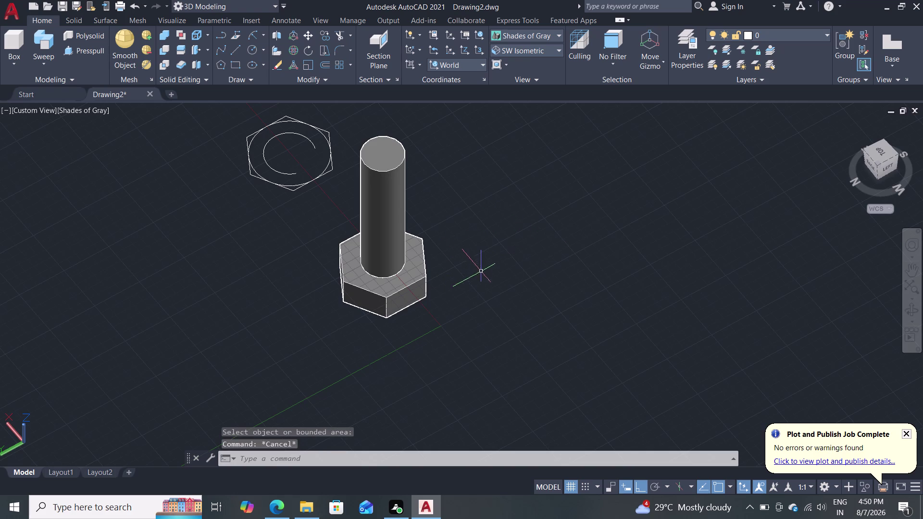
middle_drag(483, 274, 340, 242)
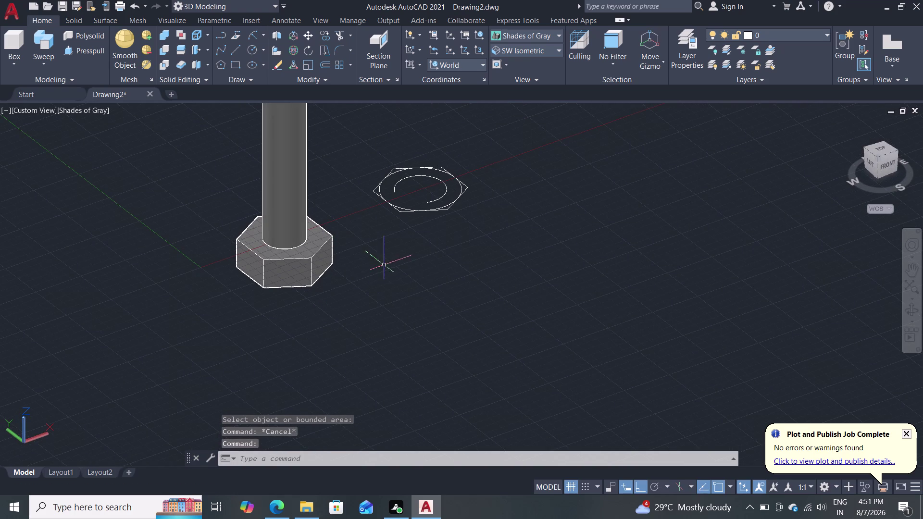
middle_drag(350, 206, 343, 250)
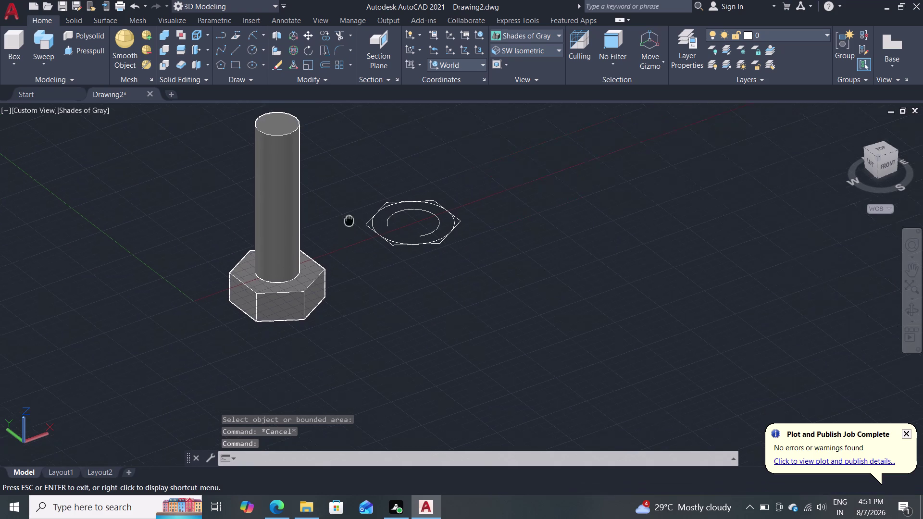
middle_drag(342, 251, 336, 278)
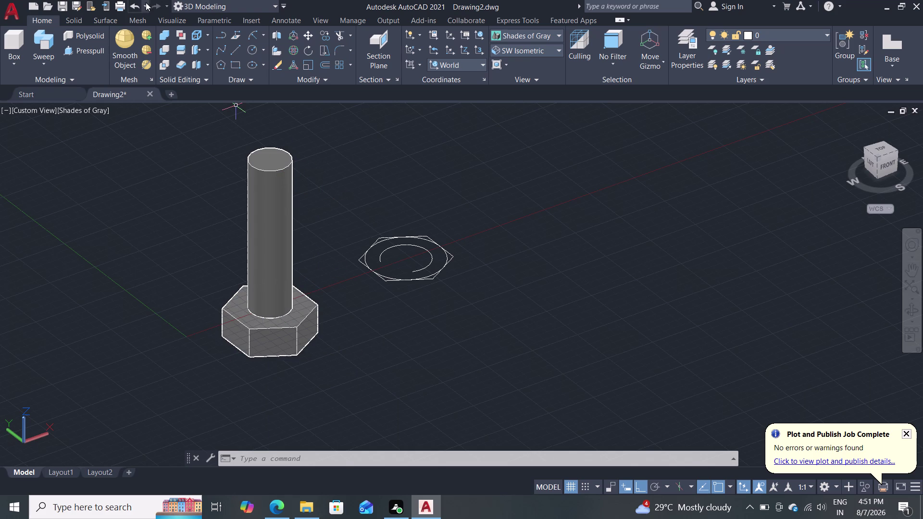
Union the shank cylinder and the hex head prism, then clear the selection.
click(167, 30)
click(271, 221)
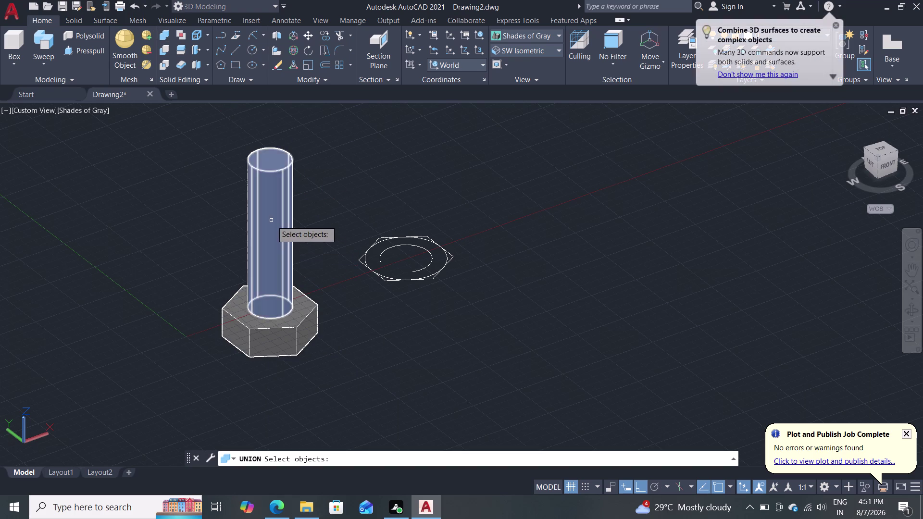
click(270, 339)
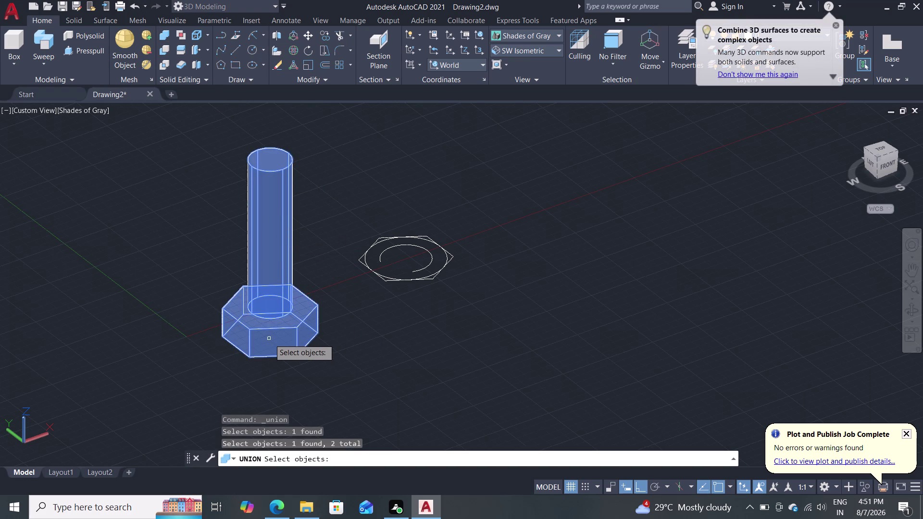
key(Return)
click(272, 280)
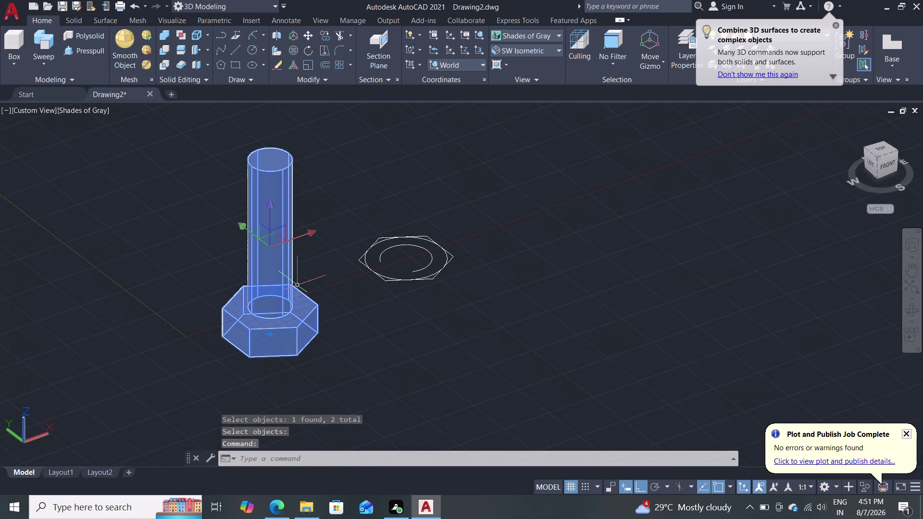
key(Escape)
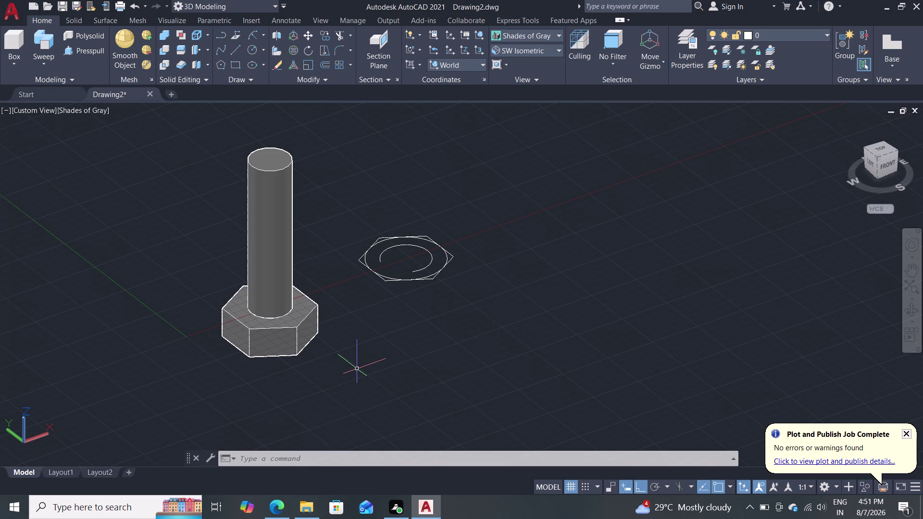
Orbit and zoom to inspect the head's underside, then bring up the preset views list.
middle_drag(345, 374, 352, 297)
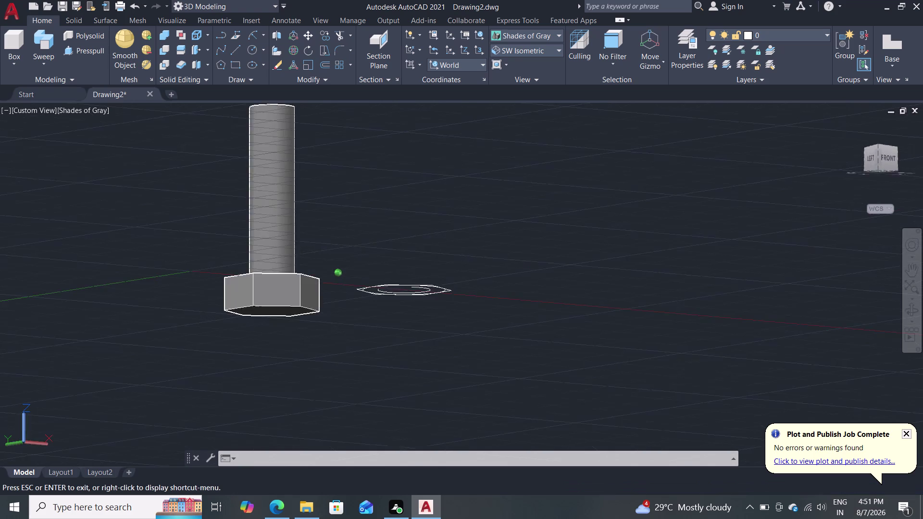
middle_drag(351, 297, 361, 272)
scroll(up, 3)
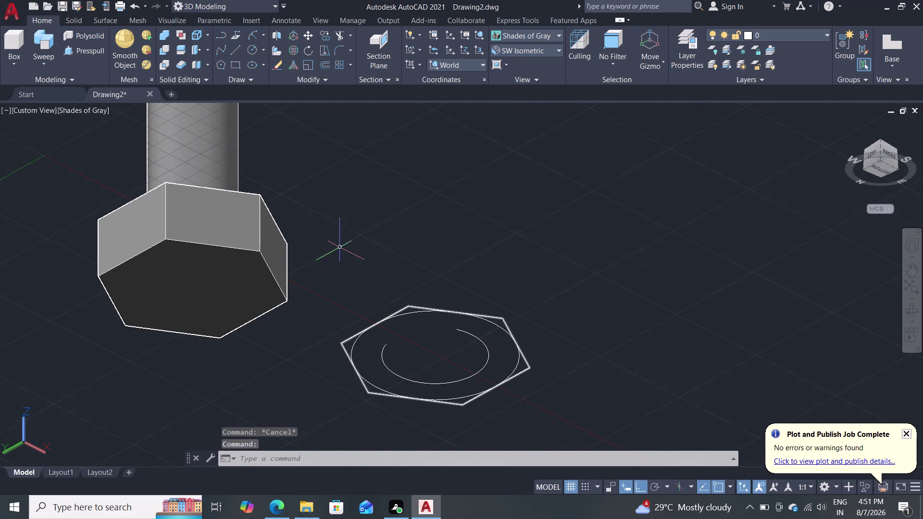
middle_drag(339, 247, 357, 272)
scroll(up, 3)
middle_drag(364, 285, 381, 287)
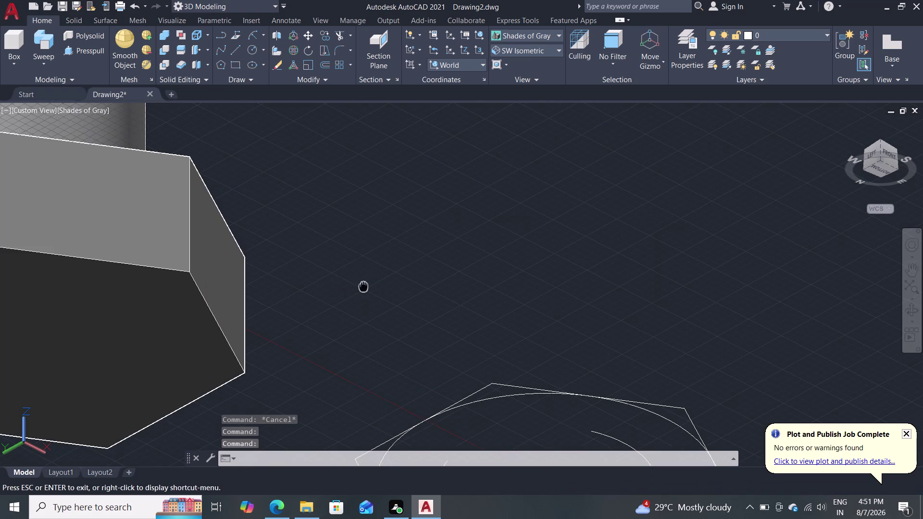
middle_drag(380, 288, 517, 283)
scroll(down, 3)
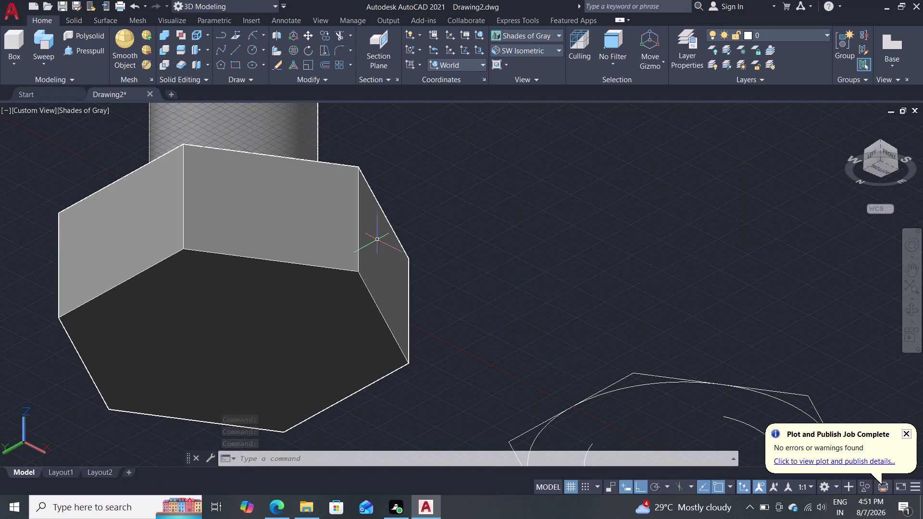
click(527, 46)
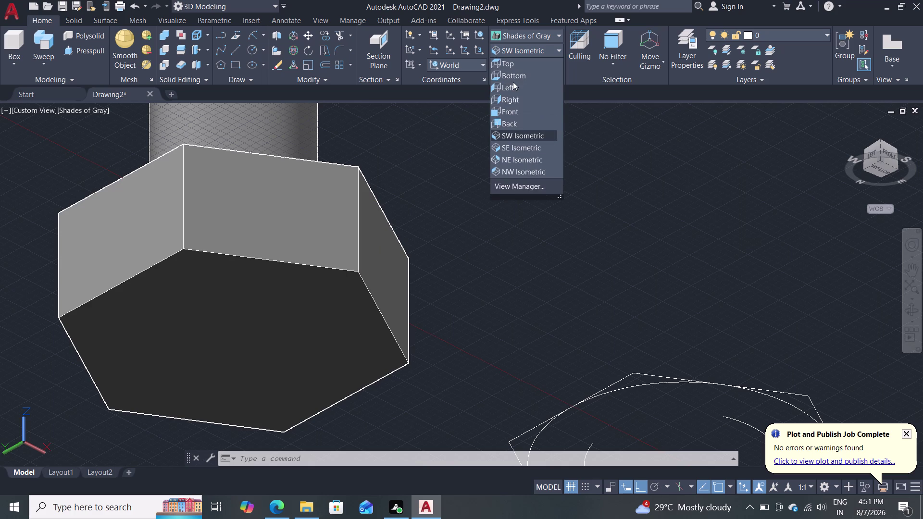
Show the bolt in Front view centred on the head, and start a new line.
click(517, 111)
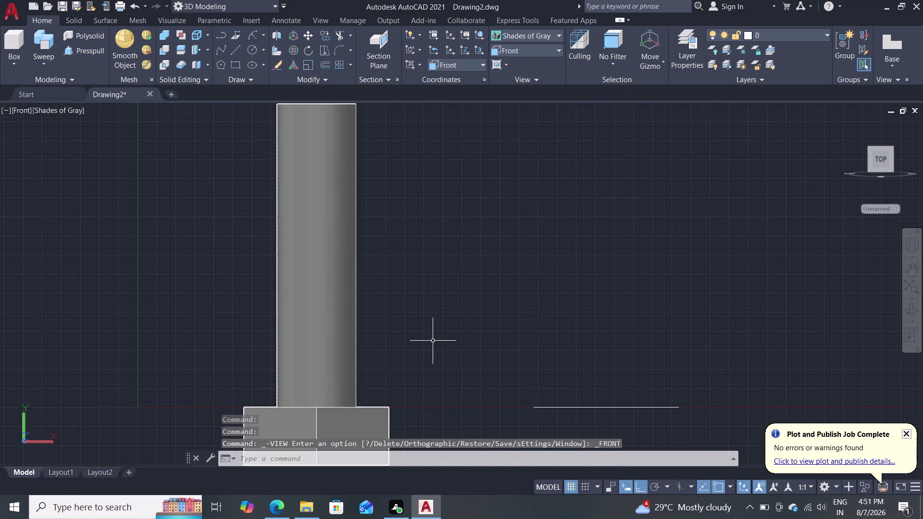
key(Escape)
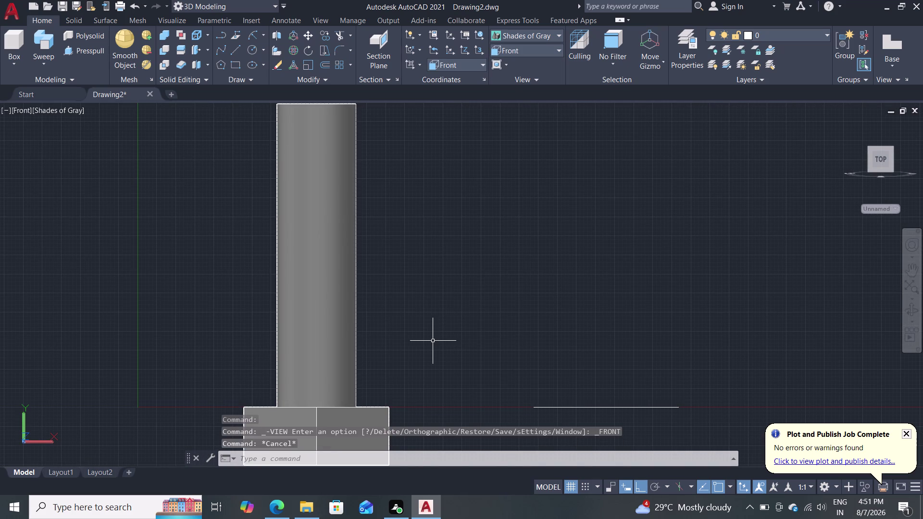
scroll(up, 3)
middle_drag(438, 368, 493, 245)
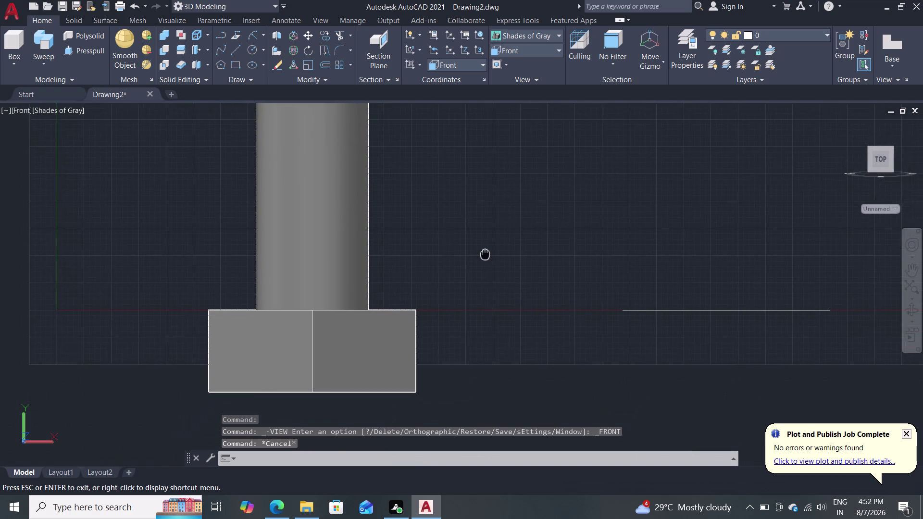
middle_drag(494, 245, 498, 239)
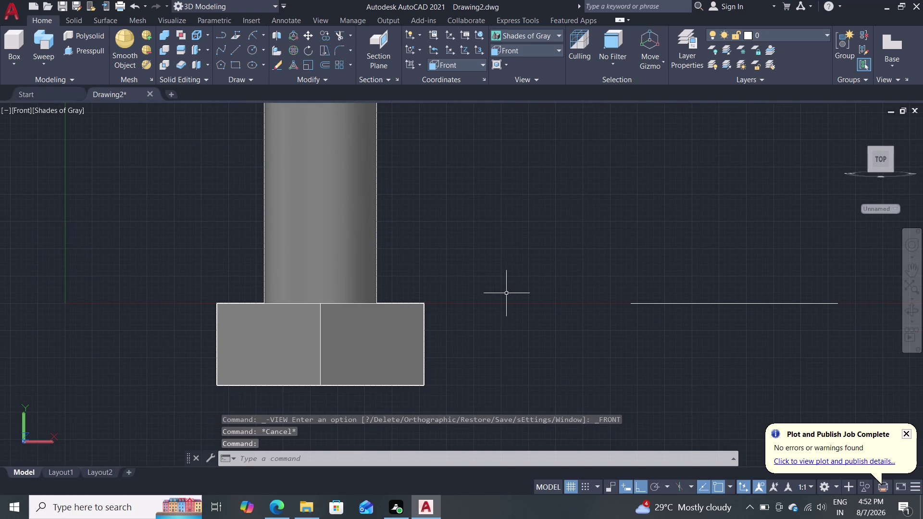
key(Escape)
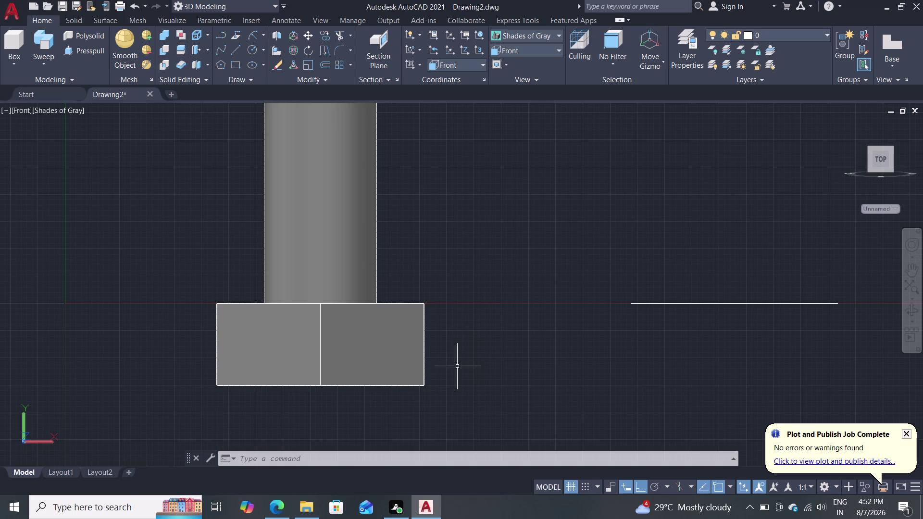
key(l)
key(Return)
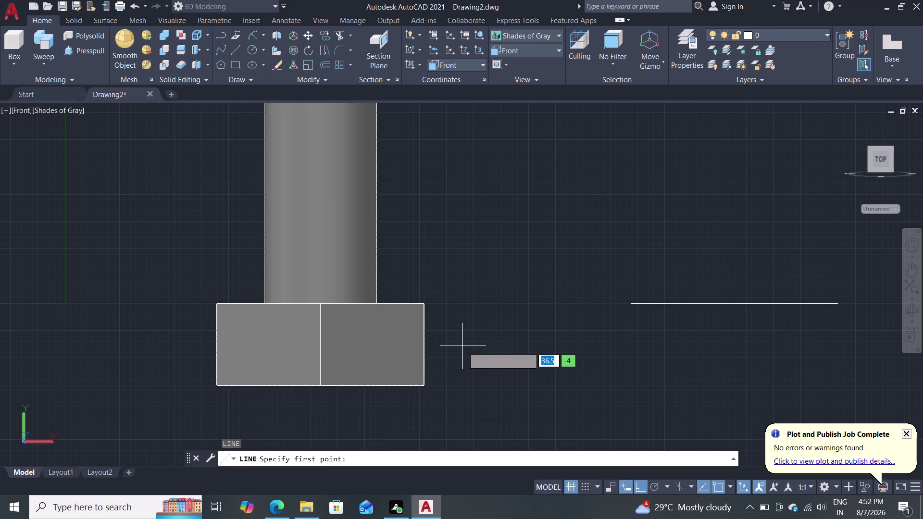
Draw an L from a 4-unit horizontal line and a 5.9-unit vertical line.
click(461, 350)
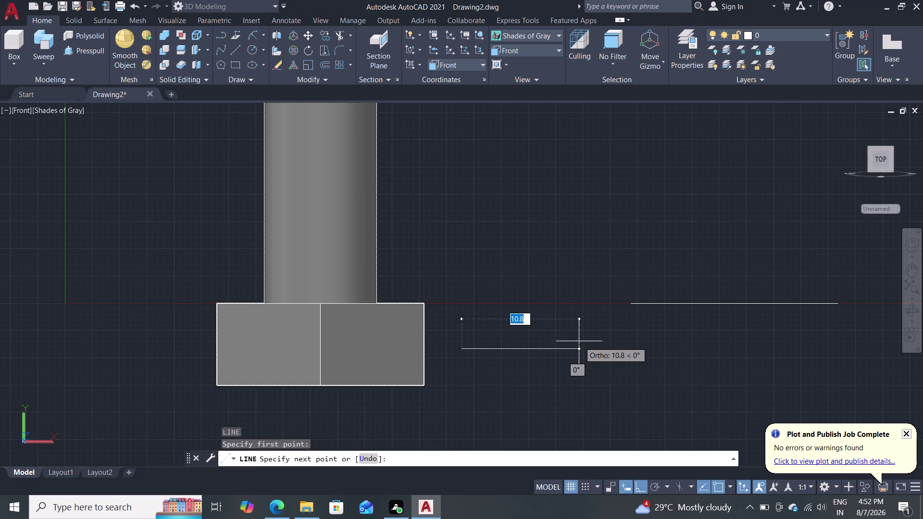
key(4)
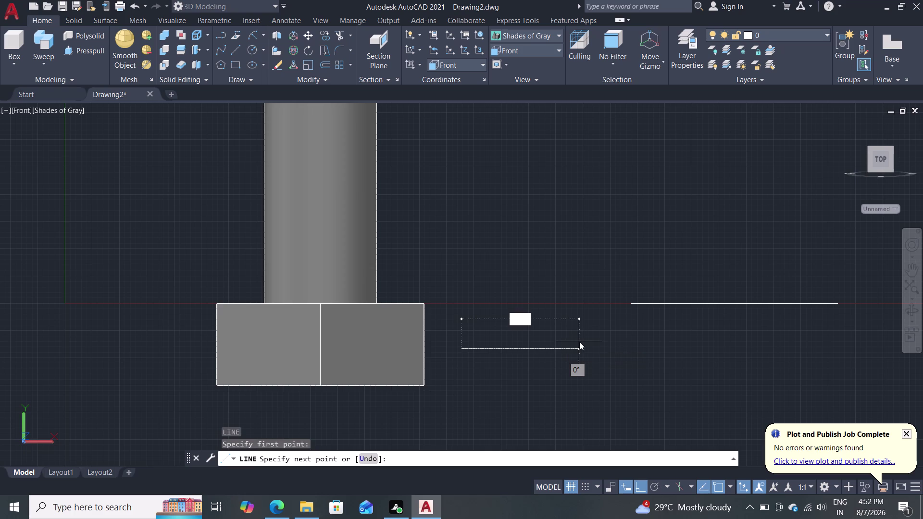
key(Return)
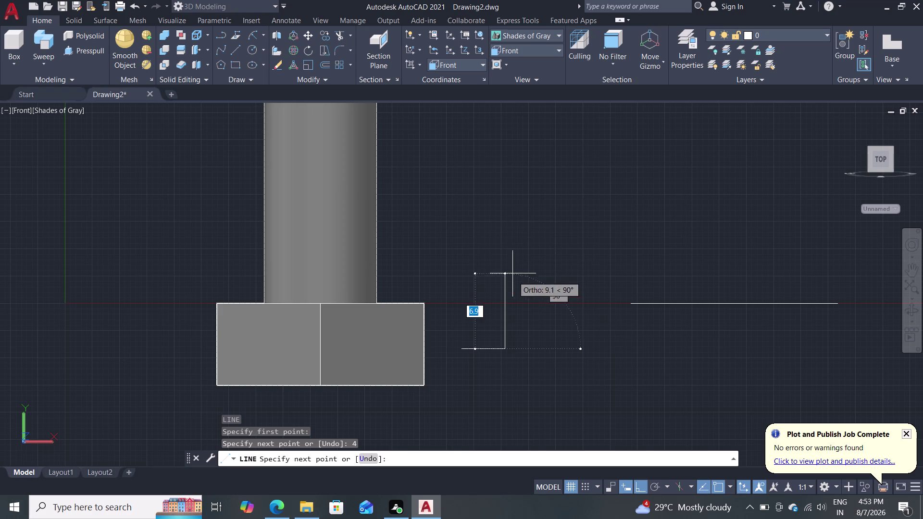
key(5)
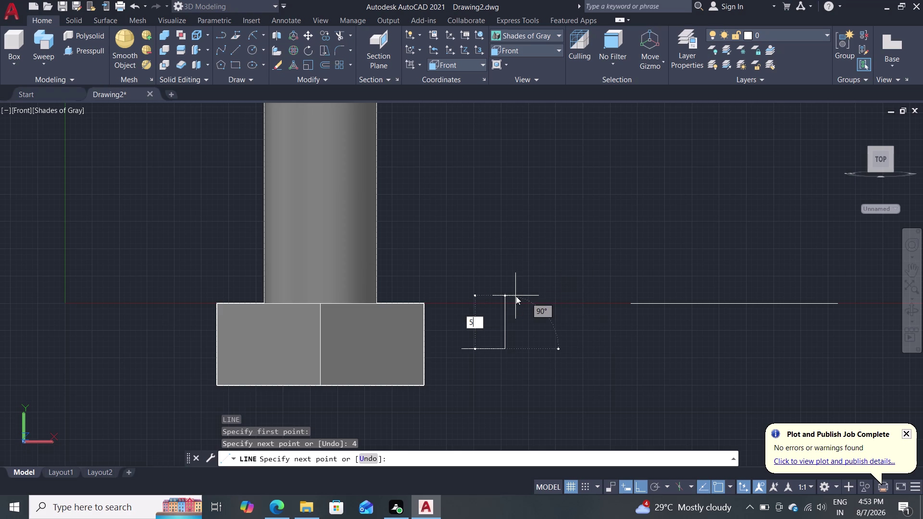
text(.9)
key(Return)
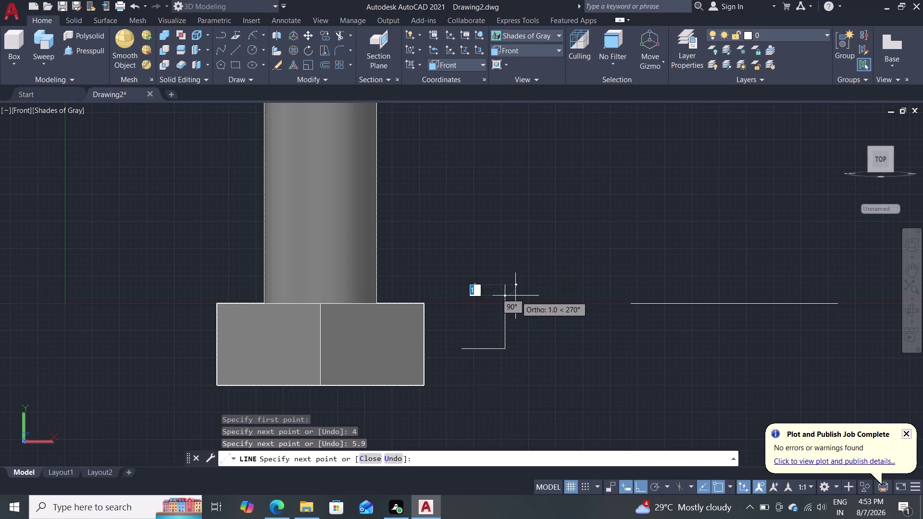
key(Escape)
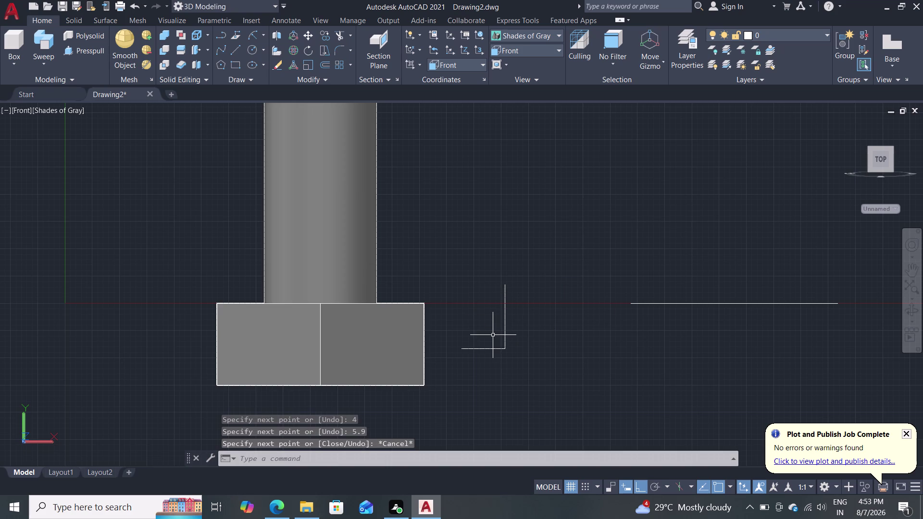
scroll(up, 3)
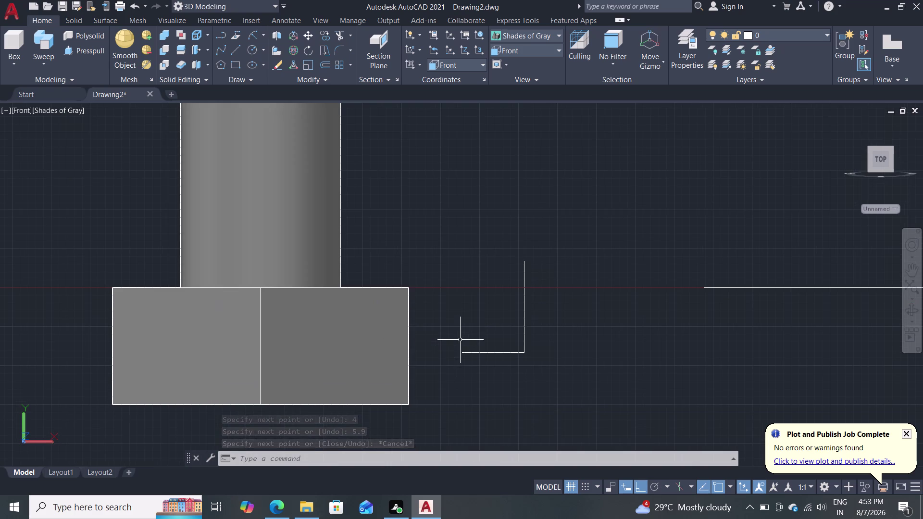
middle_drag(469, 322, 434, 319)
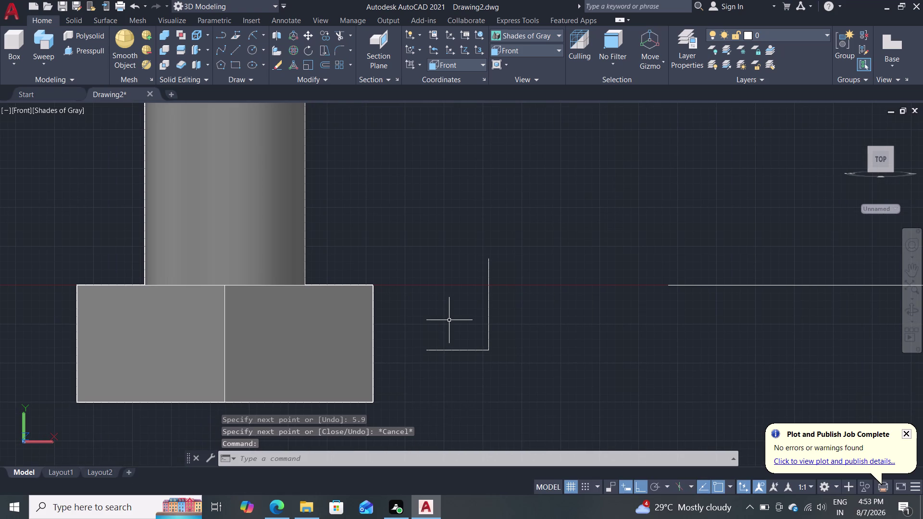
key(l)
key(Return)
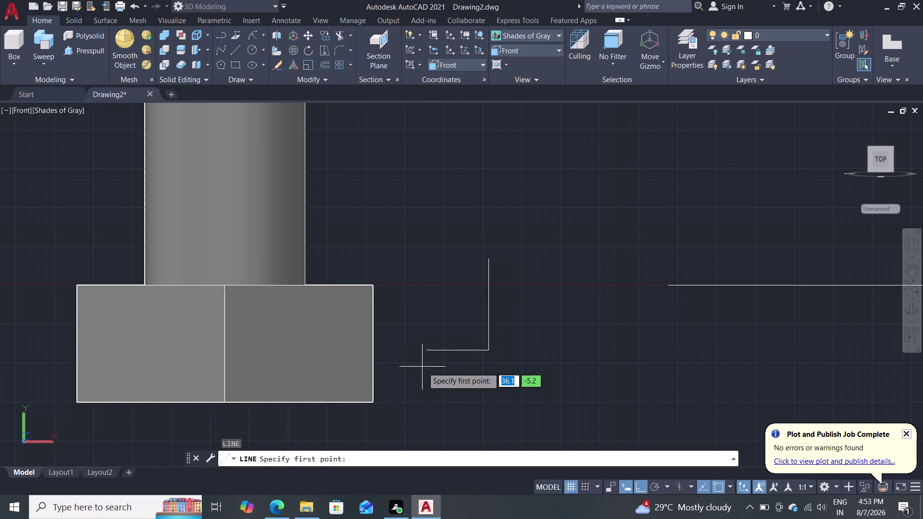
Draw a 30-degree sloping line from left of the L, crossing its vertical line.
click(425, 349)
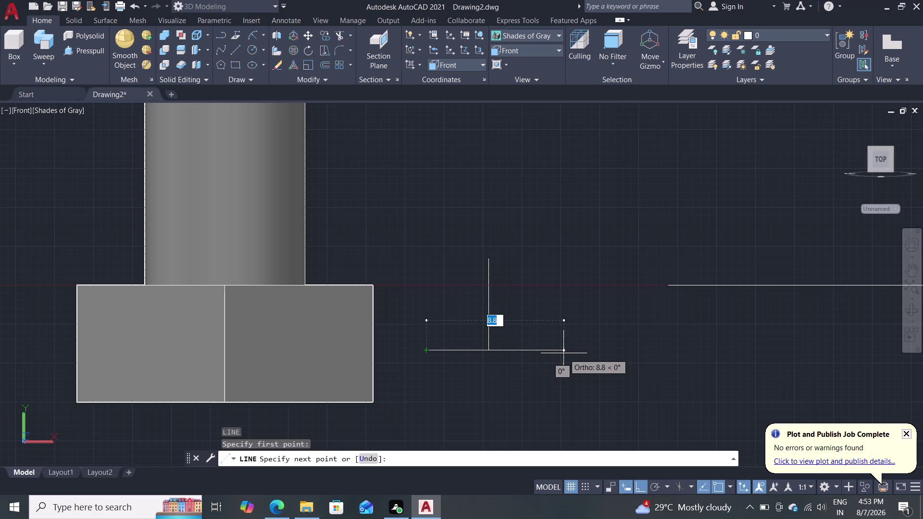
key(Tab)
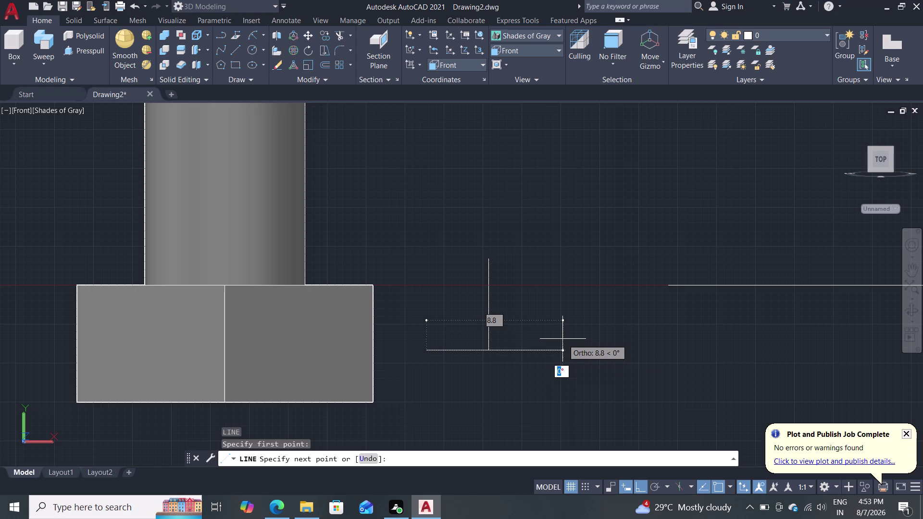
text(30)
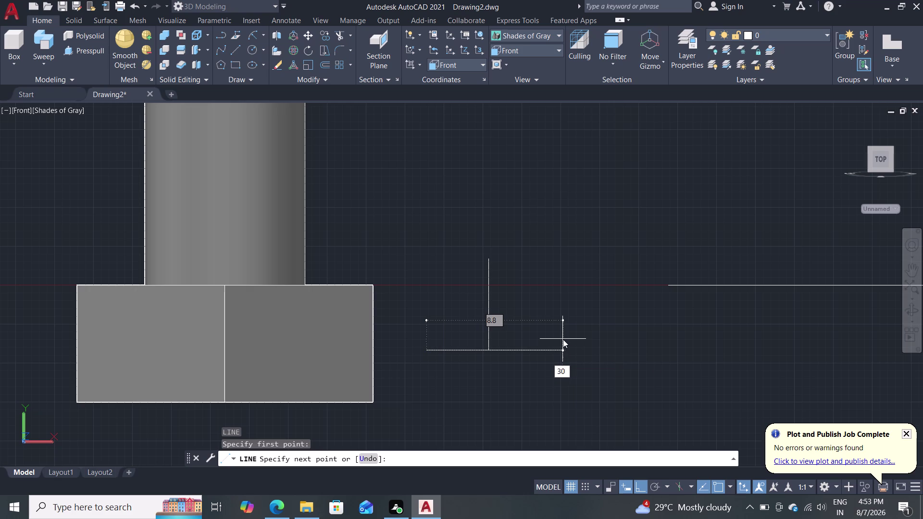
key(Return)
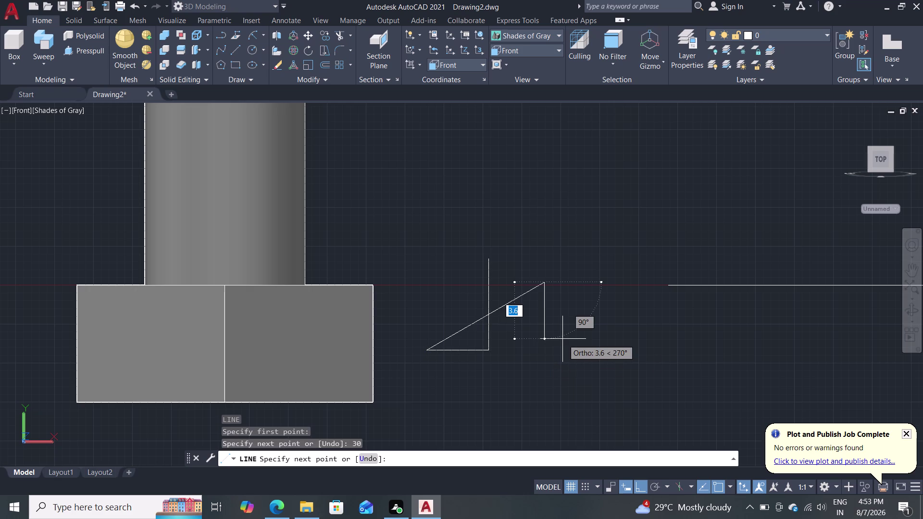
key(Escape)
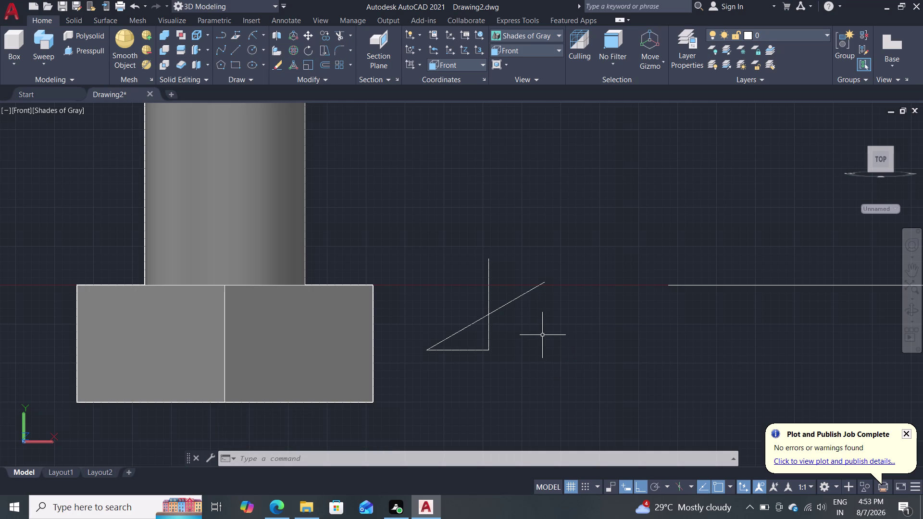
key(f)
key(Return)
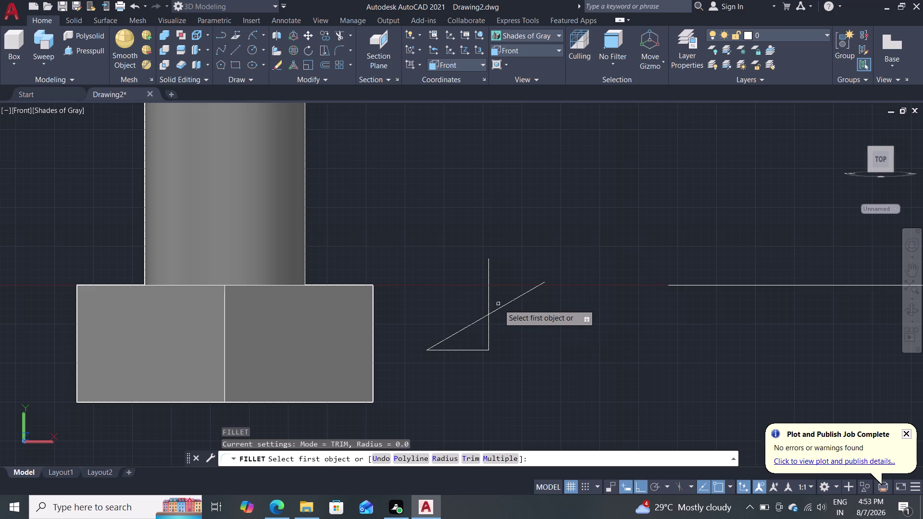
Fillet the sloping and vertical lines with radius 0 to close the corner.
key(r)
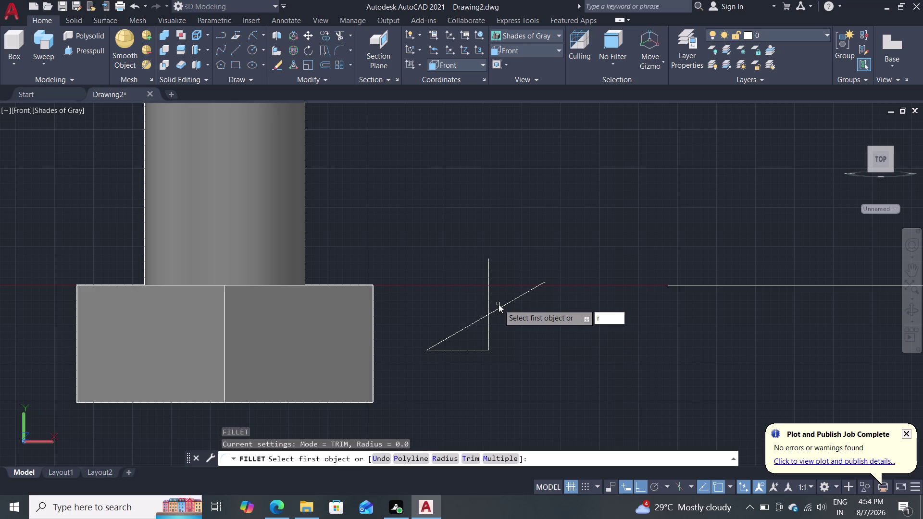
key(Return)
key(0)
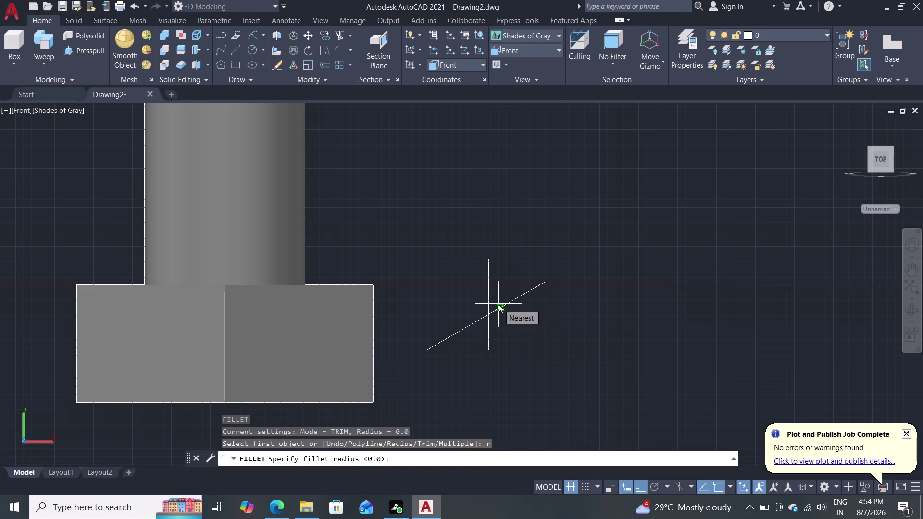
key(Return)
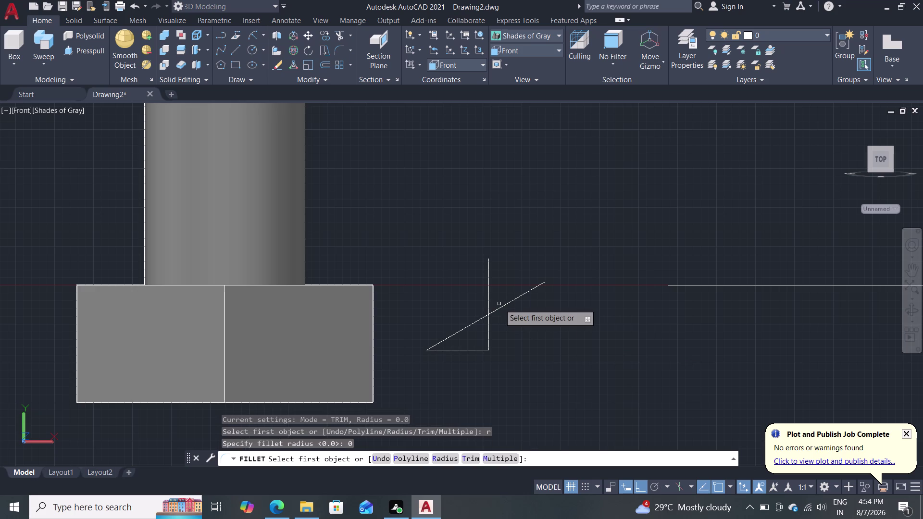
double_click(489, 326)
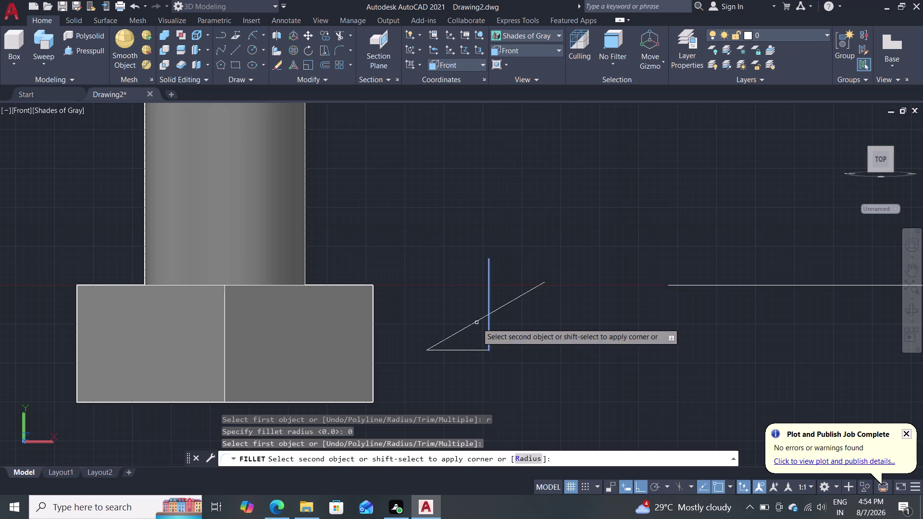
click(477, 320)
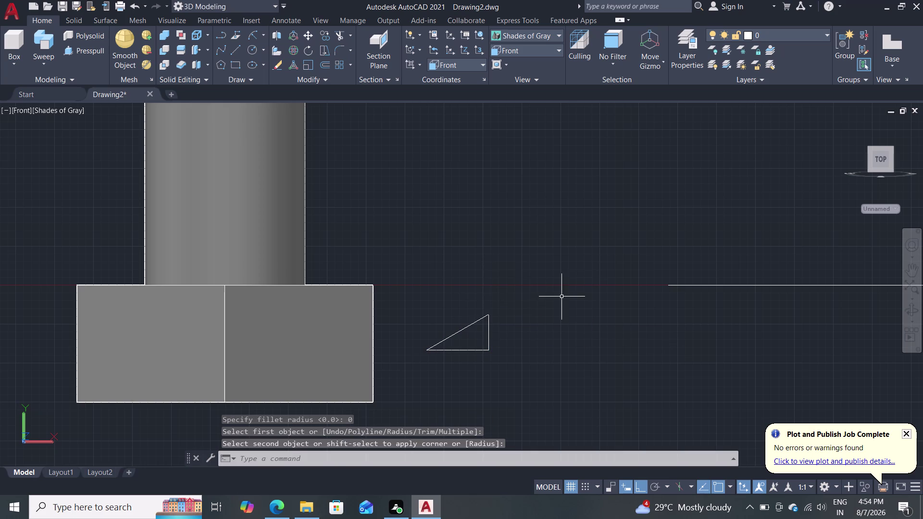
Window-select the triangle's three sides and join them into one polyline.
scroll(up, 3)
middle_drag(527, 311, 561, 264)
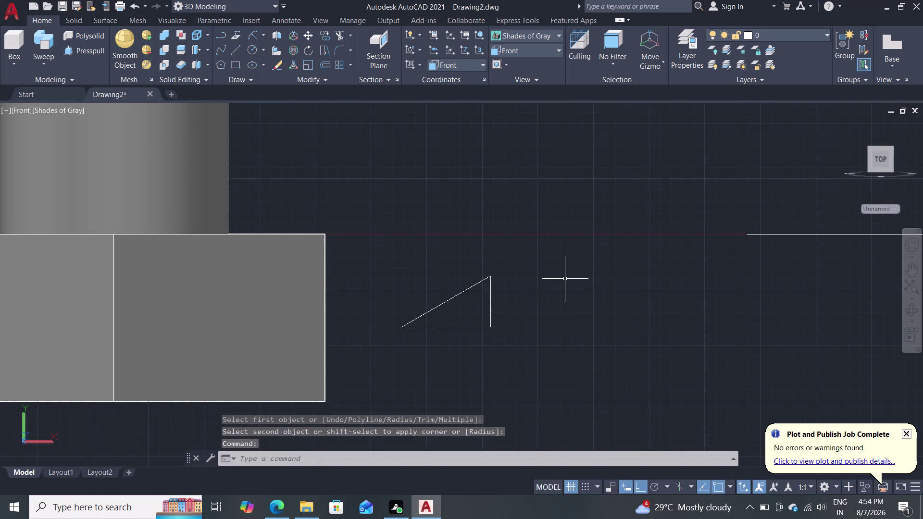
click(549, 255)
click(385, 344)
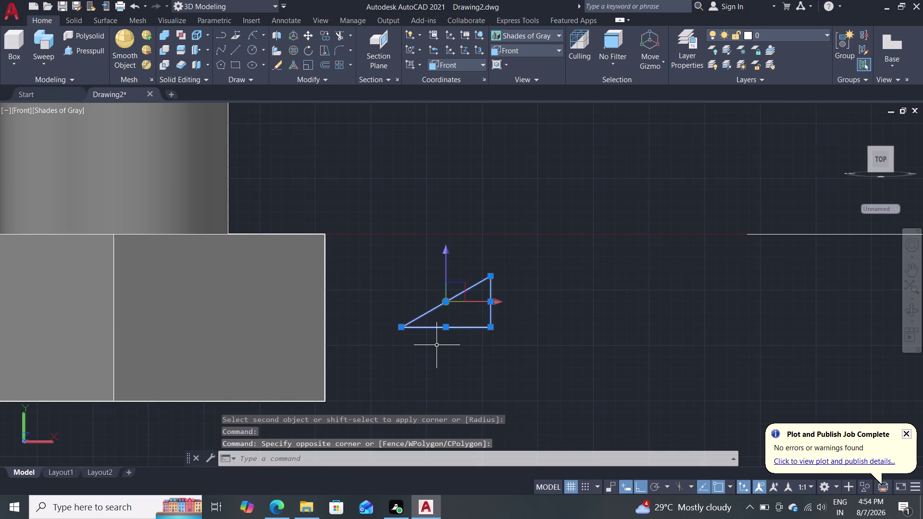
key(j)
key(Return)
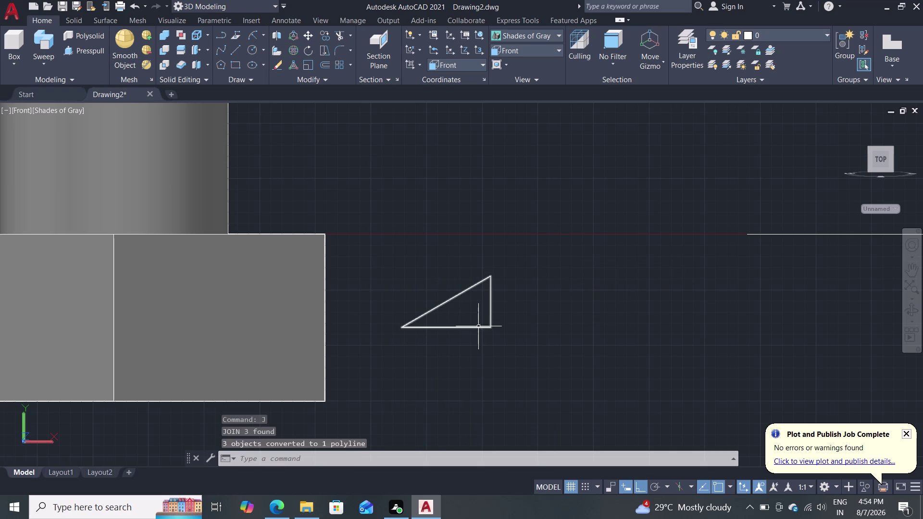
click(494, 301)
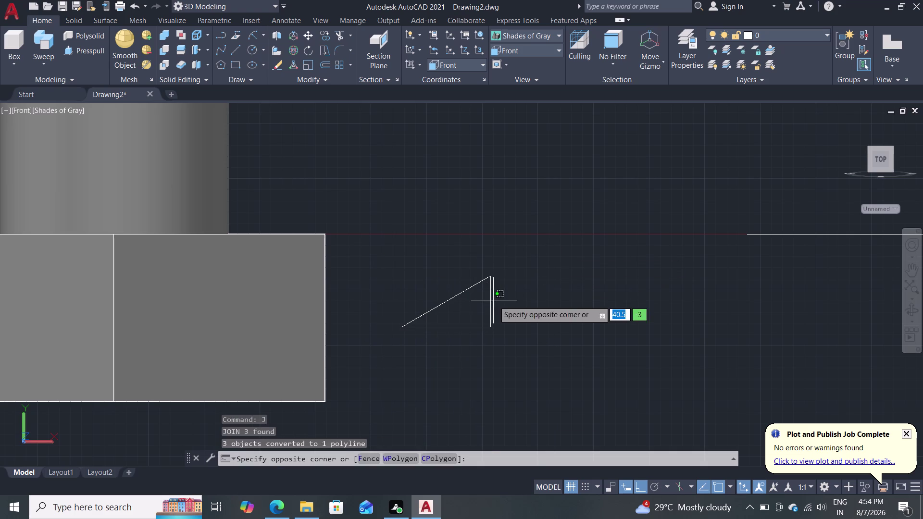
click(491, 302)
Move the triangle so its sharp corner touches the hex head's lower-right corner.
click(490, 302)
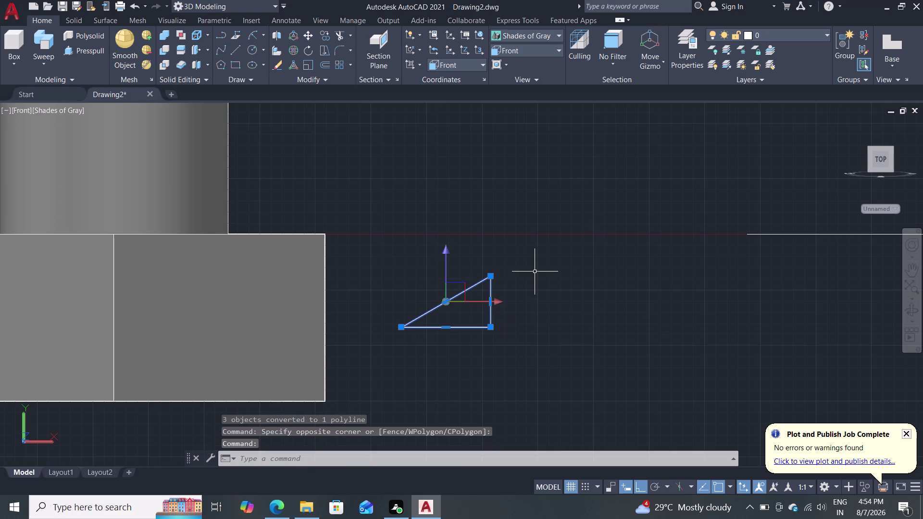
key(Escape)
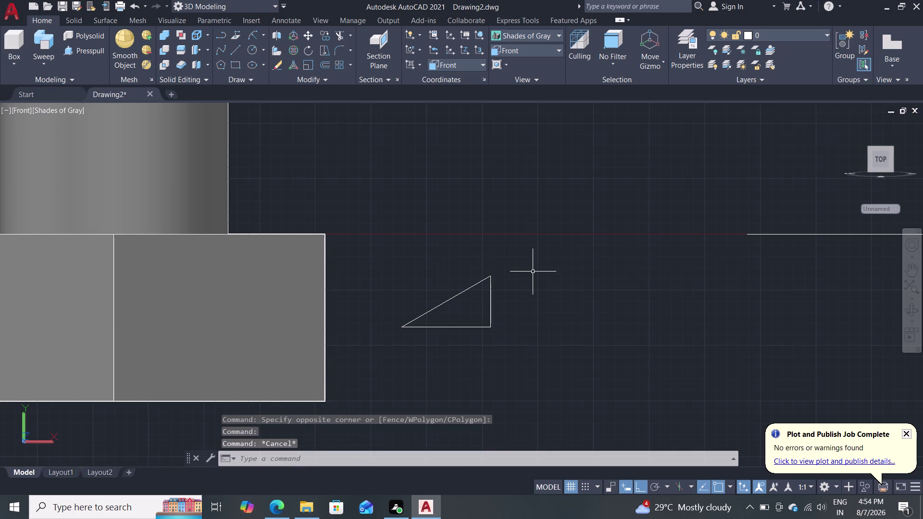
key(m)
key(Return)
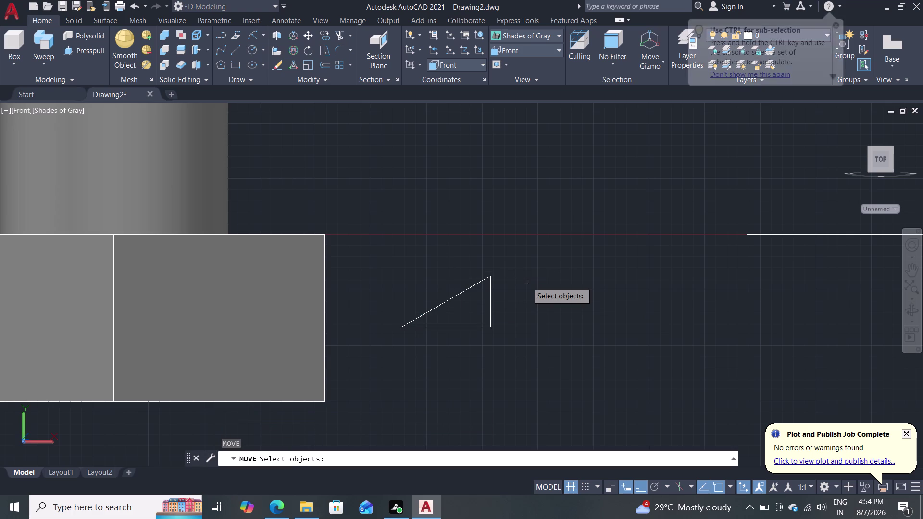
click(491, 302)
key(Return)
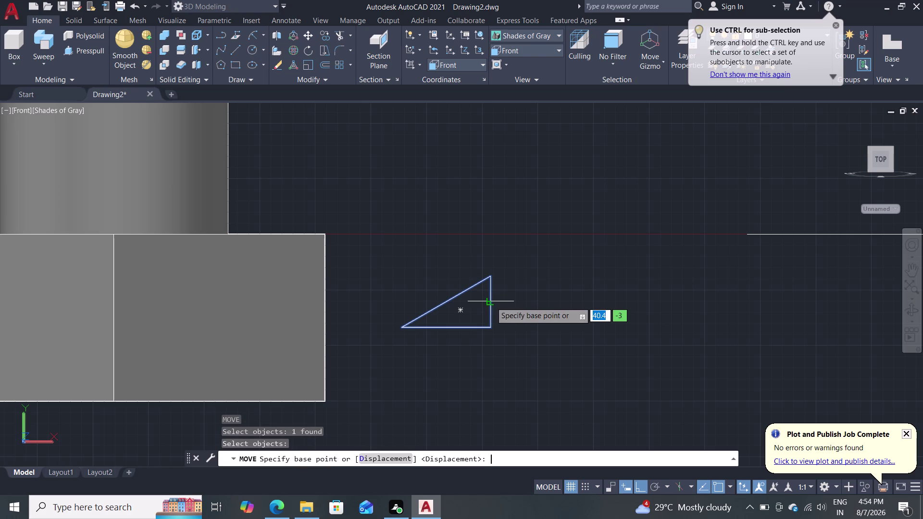
click(405, 326)
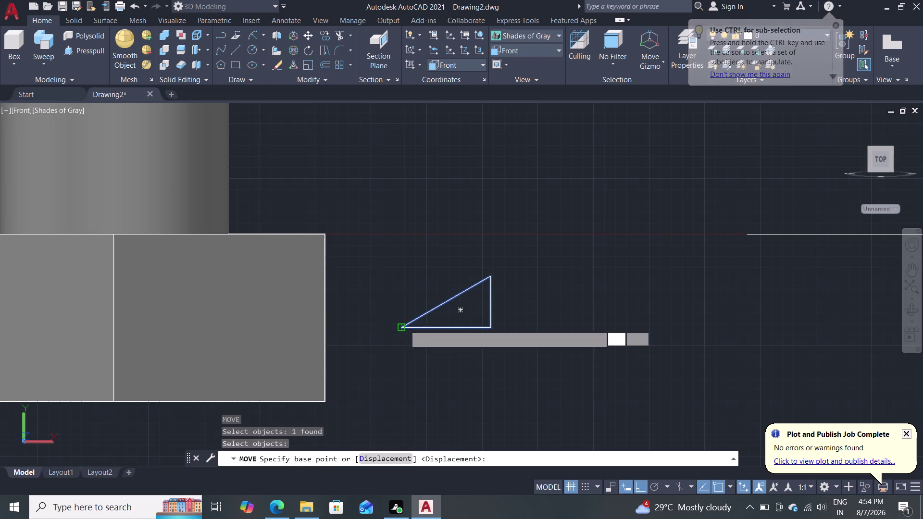
click(325, 401)
key(Escape)
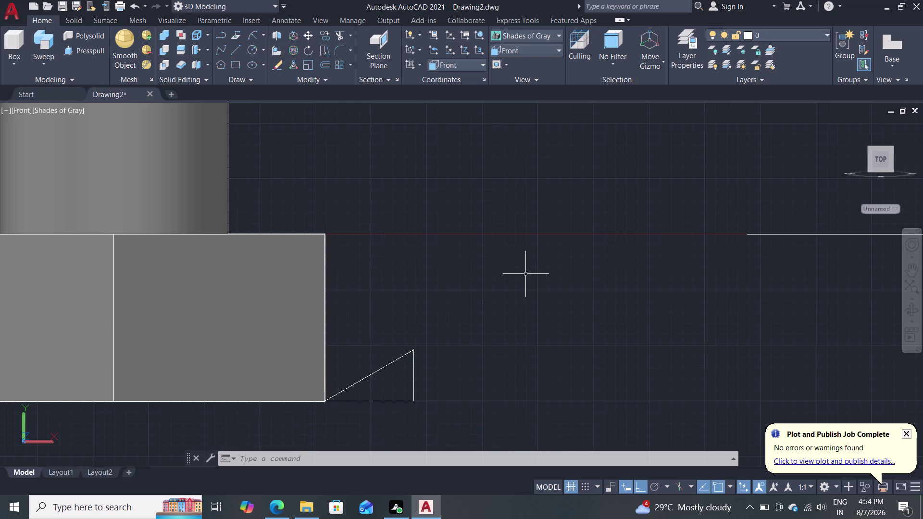
Orbit into a tilted 3D view of the hex head, triangle profile and nut outline.
scroll(down, 3)
middle_drag(468, 293, 453, 287)
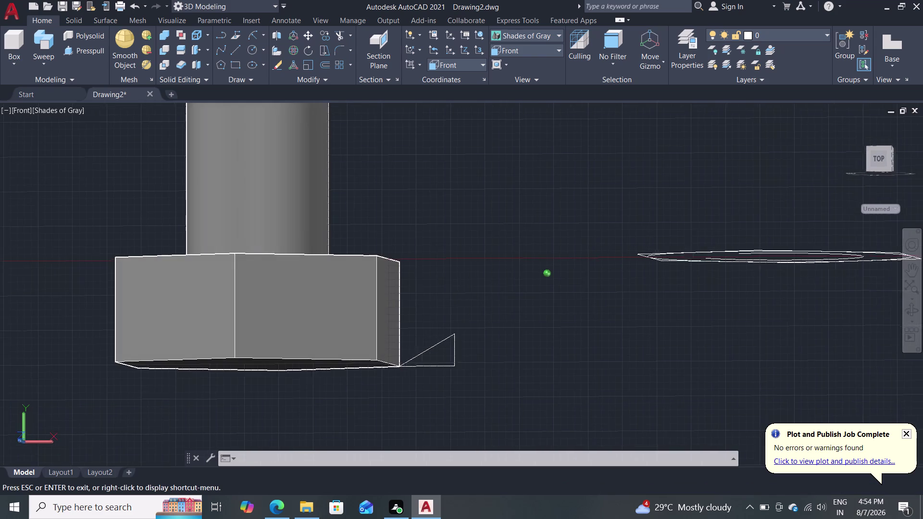
middle_drag(452, 287, 473, 319)
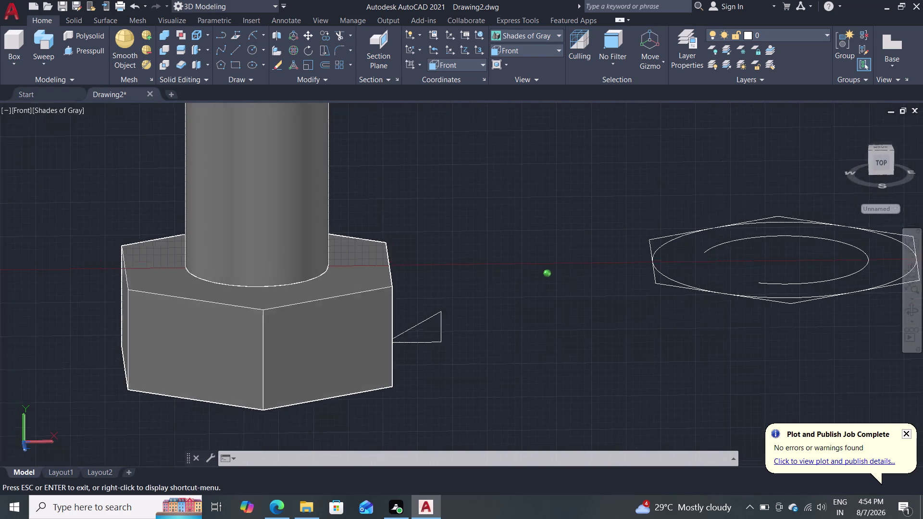
middle_drag(473, 319, 475, 320)
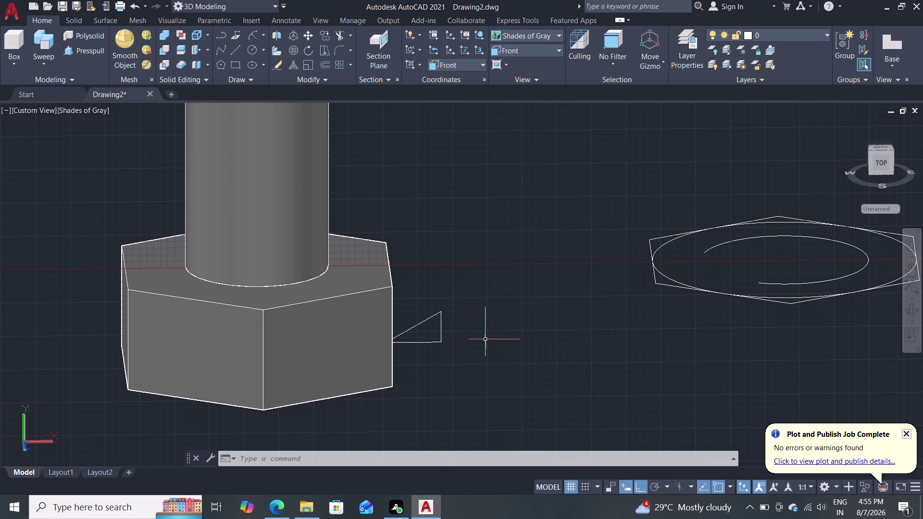
middle_drag(483, 342, 412, 327)
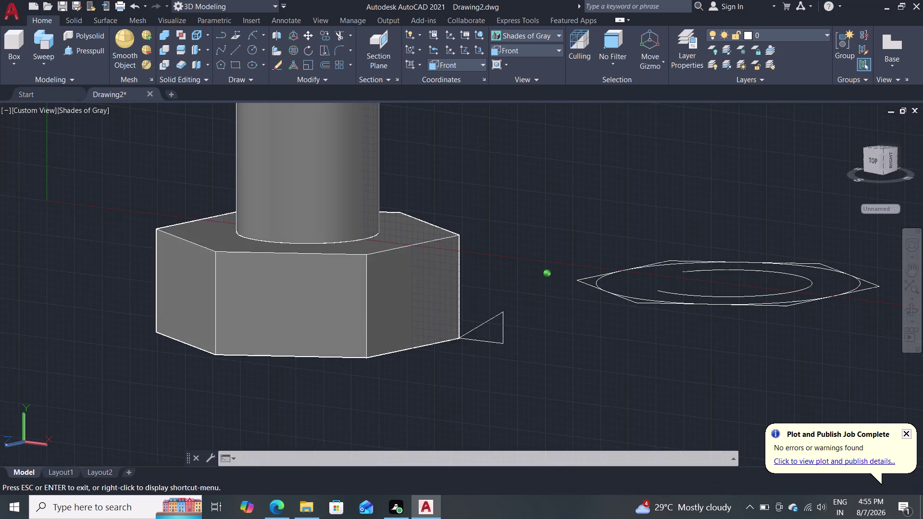
middle_drag(412, 327, 444, 351)
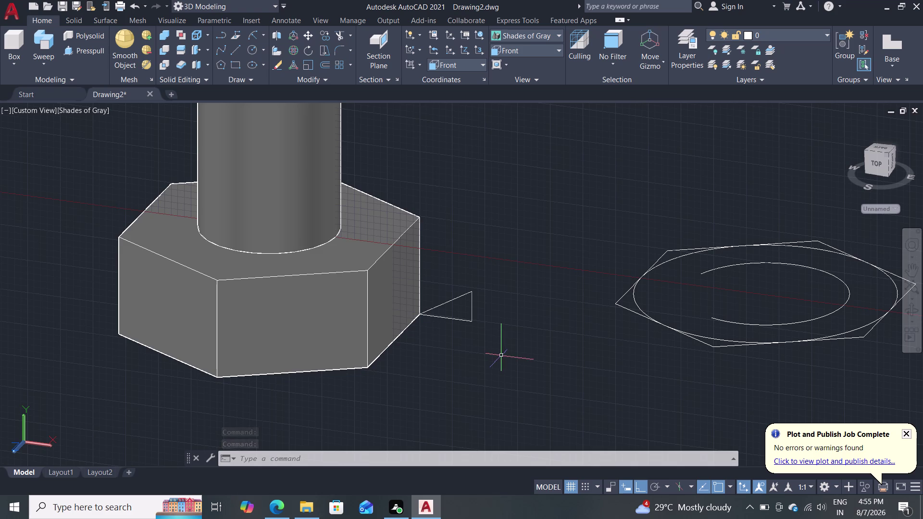
key(m)
key(Return)
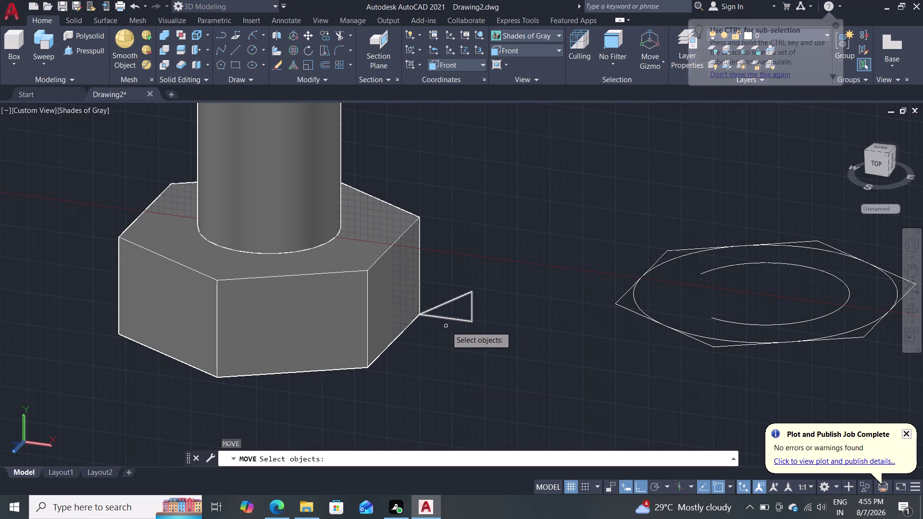
click(455, 320)
key(Return)
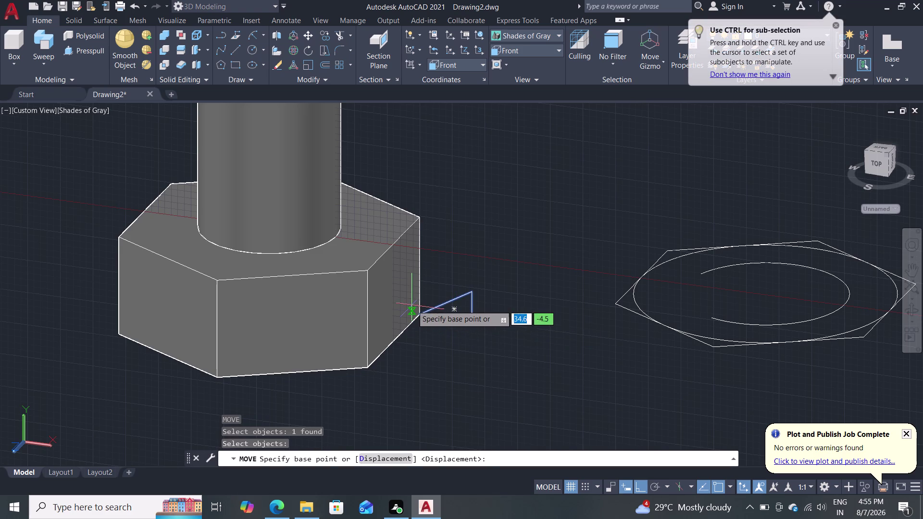
click(422, 312)
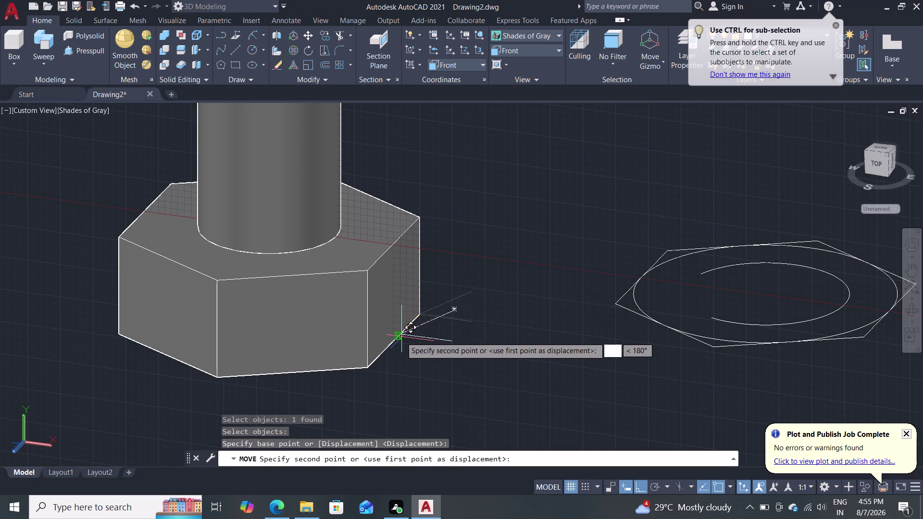
scroll(up, 3)
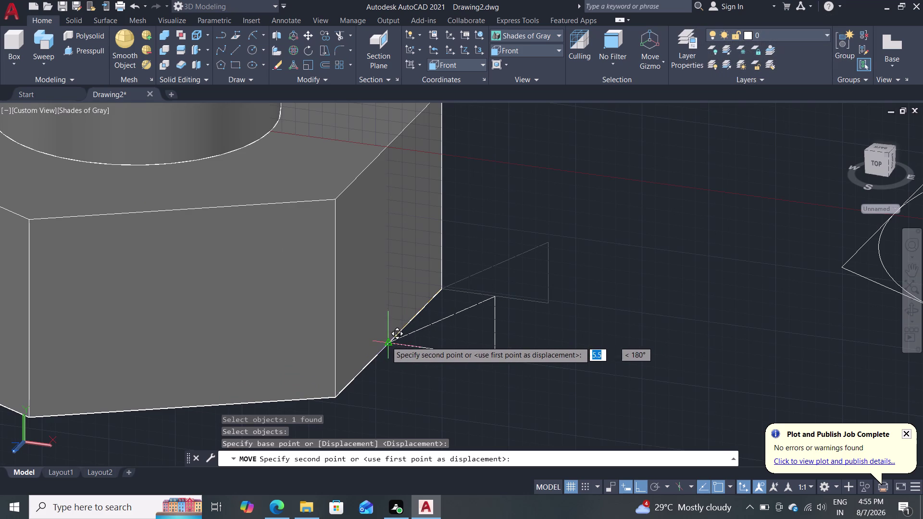
click(385, 342)
key(Escape)
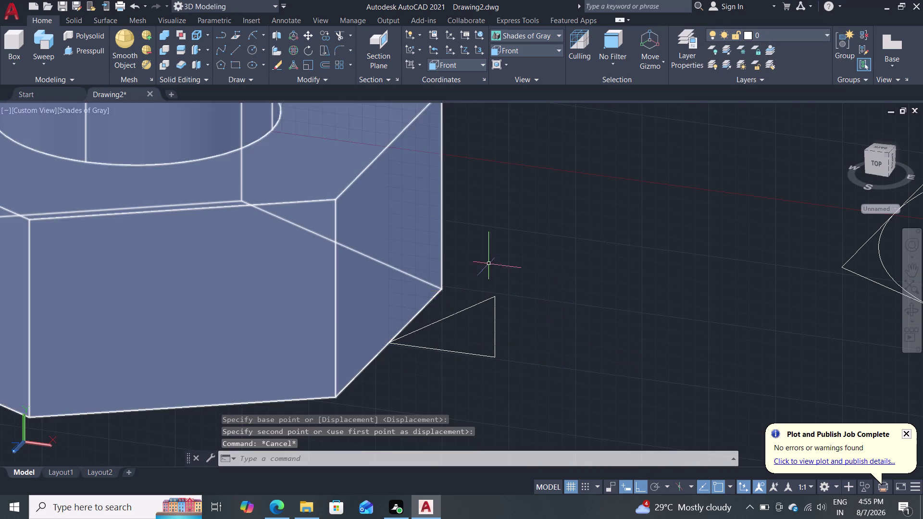
middle_drag(553, 237, 573, 297)
middle_click(574, 300)
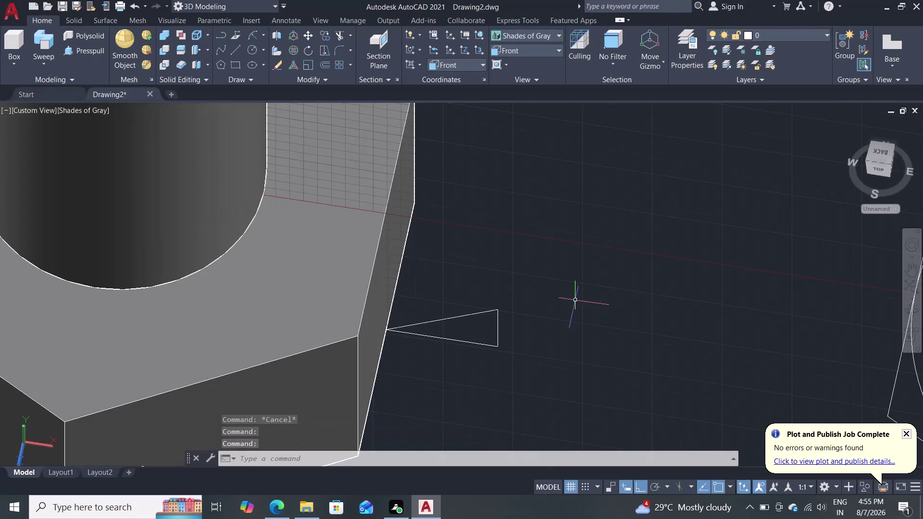
middle_drag(575, 300, 614, 118)
scroll(down, 3)
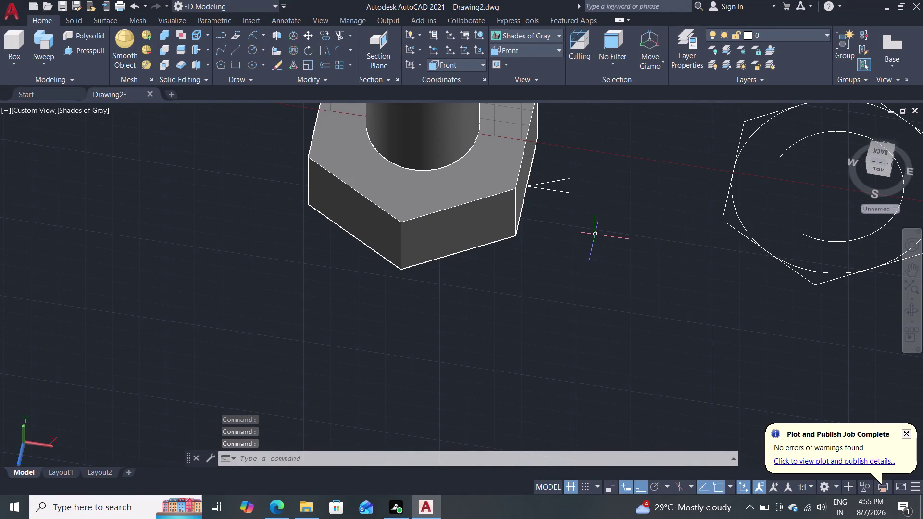
Return to the Front view with the hex head and triangle in frame.
click(554, 48)
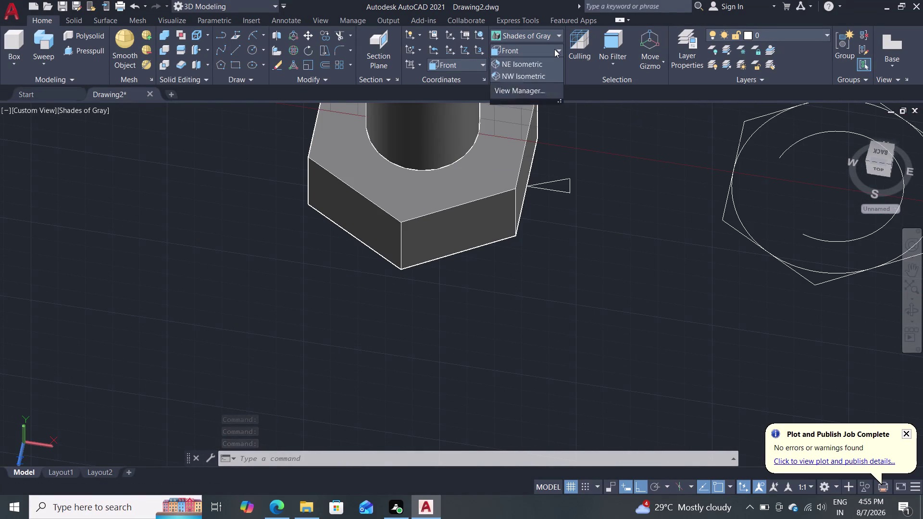
click(523, 114)
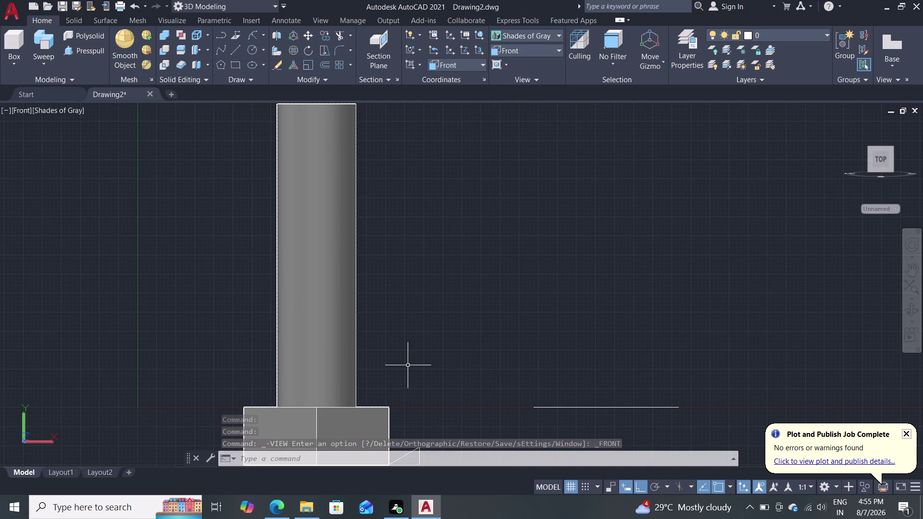
scroll(up, 3)
middle_drag(402, 365, 403, 191)
scroll(up, 3)
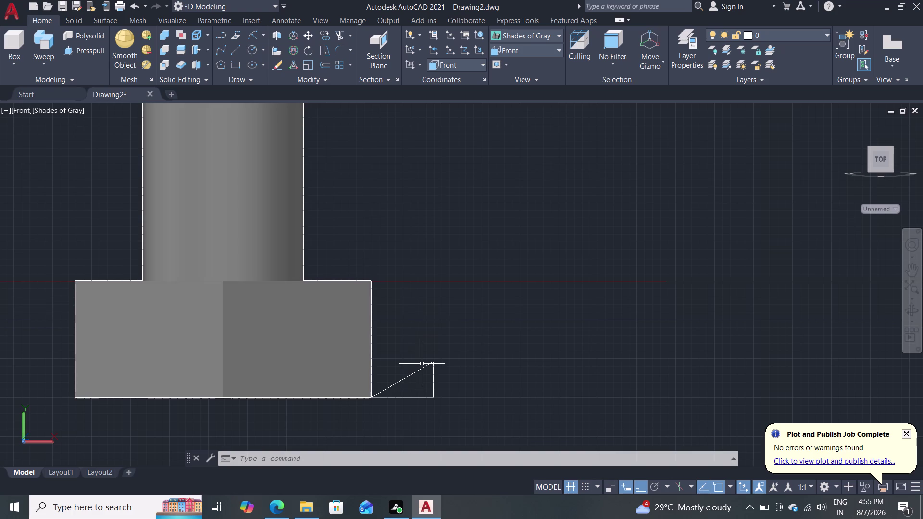
Window-select the triangle profile and start Revolve on it.
click(423, 396)
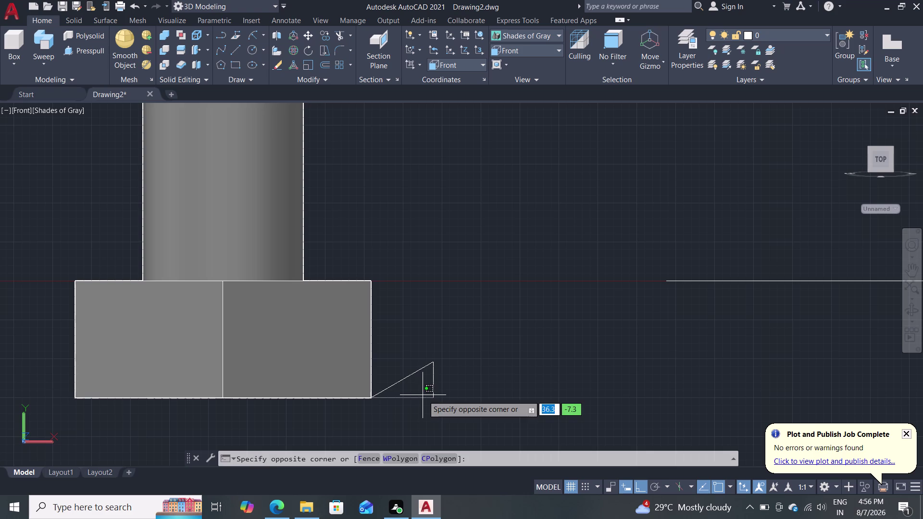
click(436, 401)
click(434, 386)
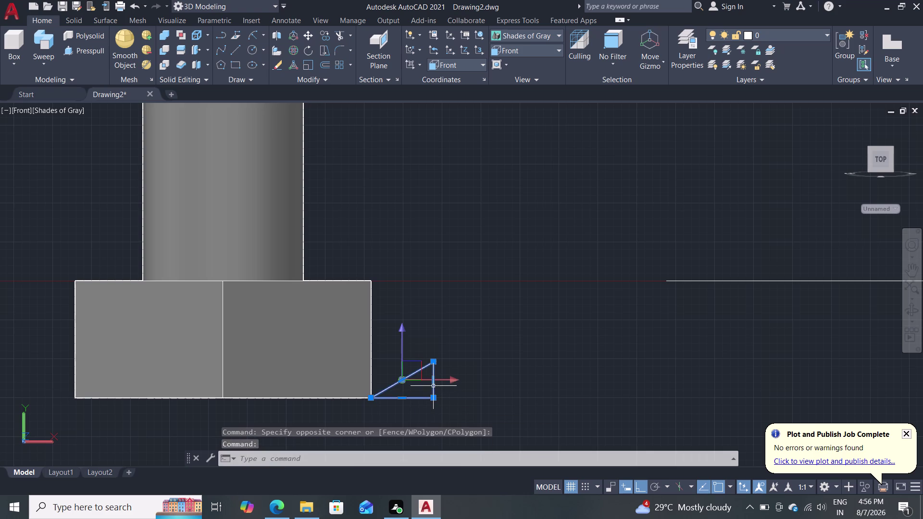
click(45, 66)
click(62, 132)
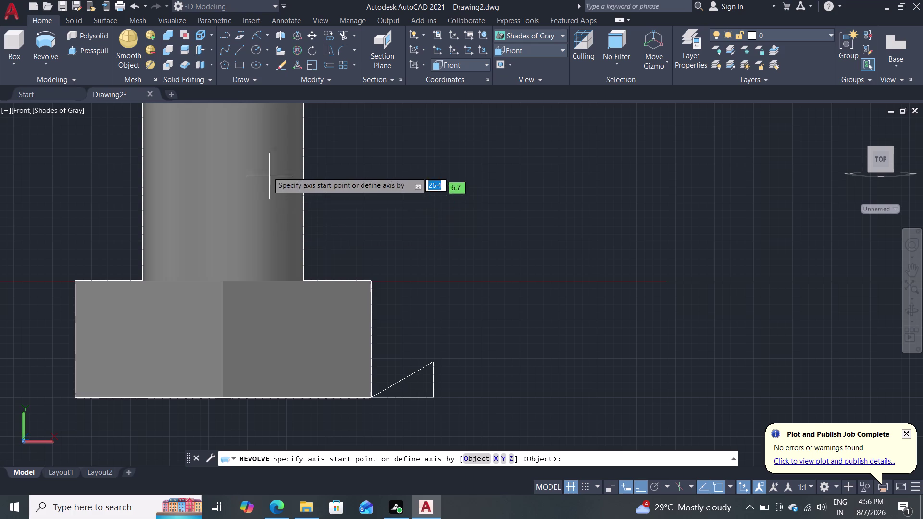
Set the revolve axis from the shank's top to bottom centre, accept 360°, then cancel.
scroll(down, 3)
middle_drag(353, 164, 357, 178)
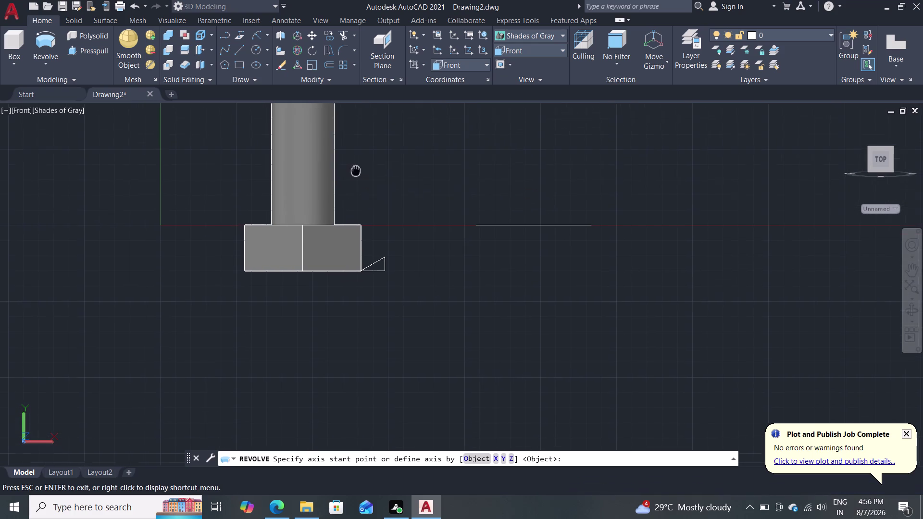
middle_drag(357, 179, 356, 356)
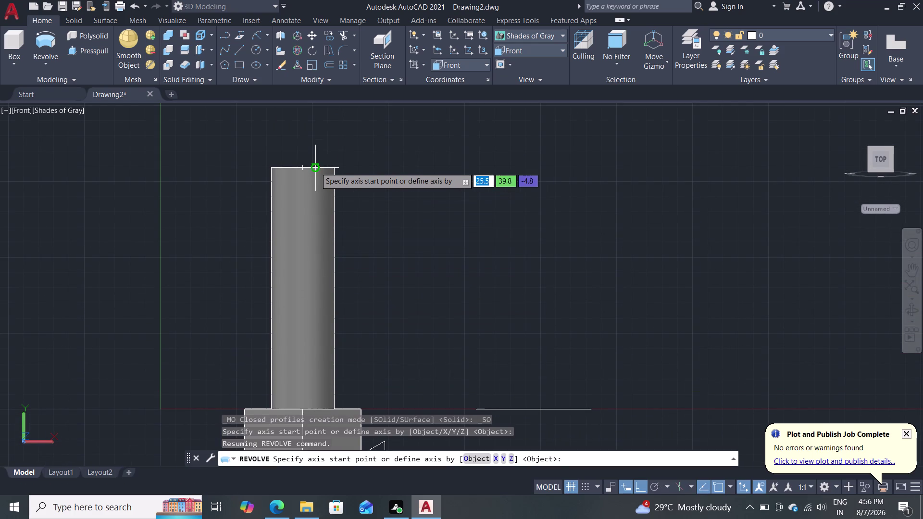
click(300, 171)
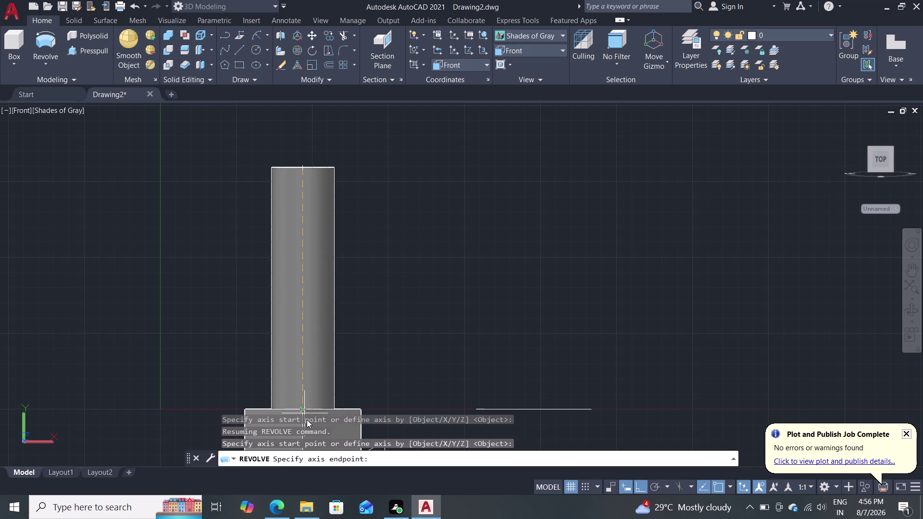
click(301, 406)
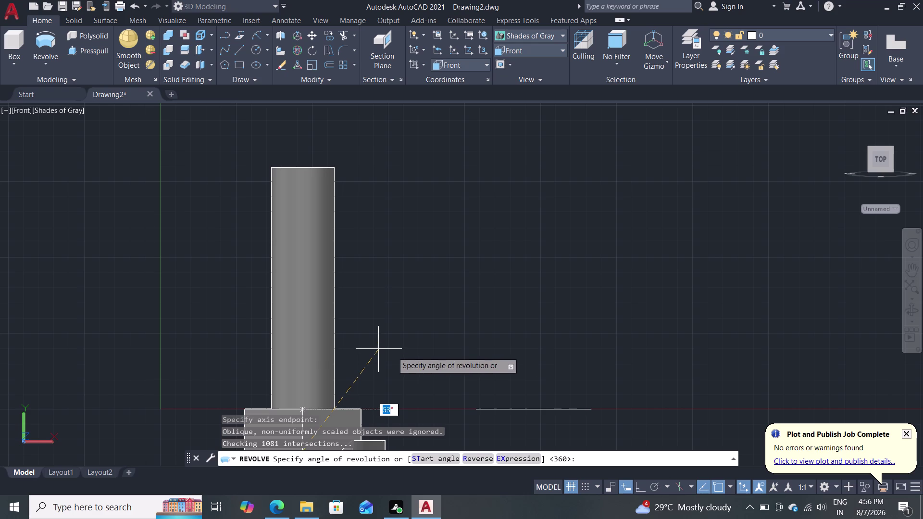
scroll(down, 3)
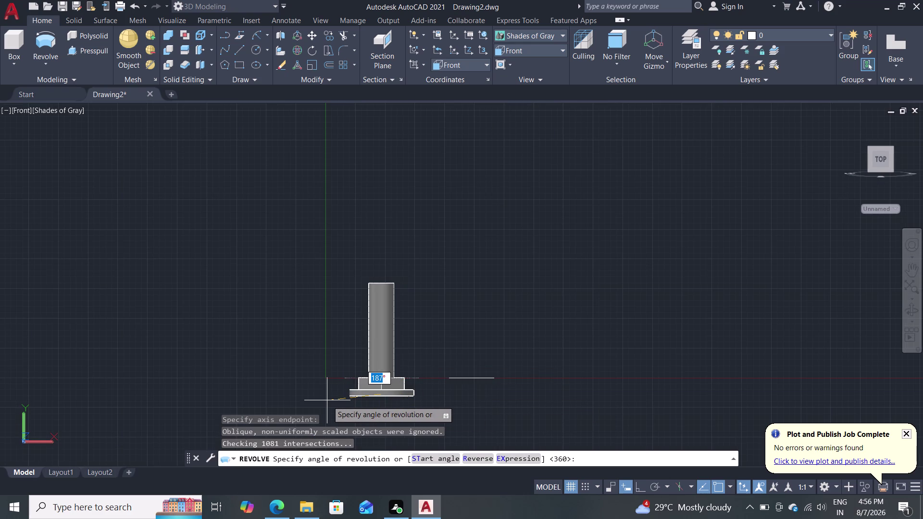
scroll(up, 3)
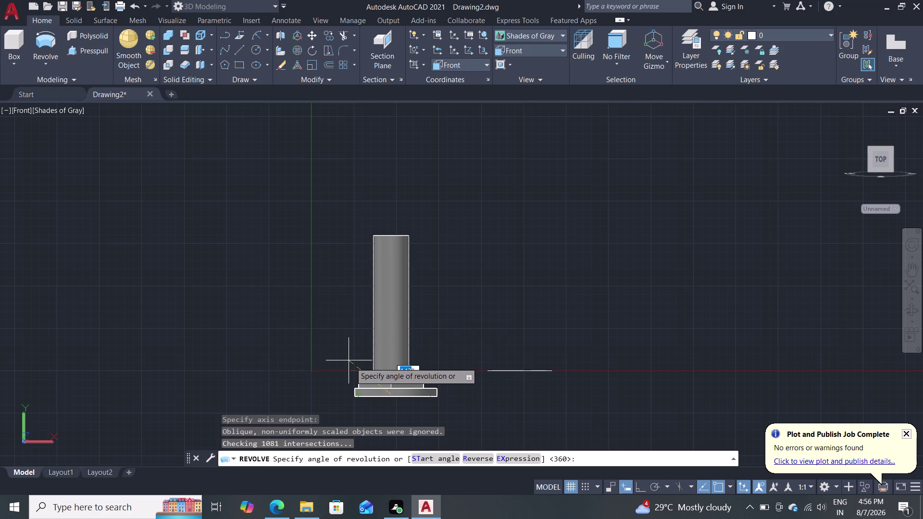
scroll(up, 3)
scroll(down, 3)
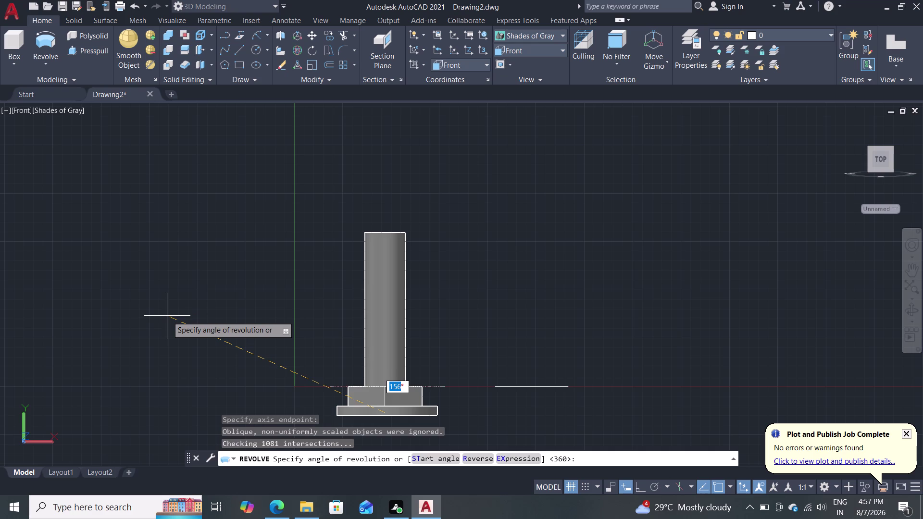
key(Return)
key(Escape)
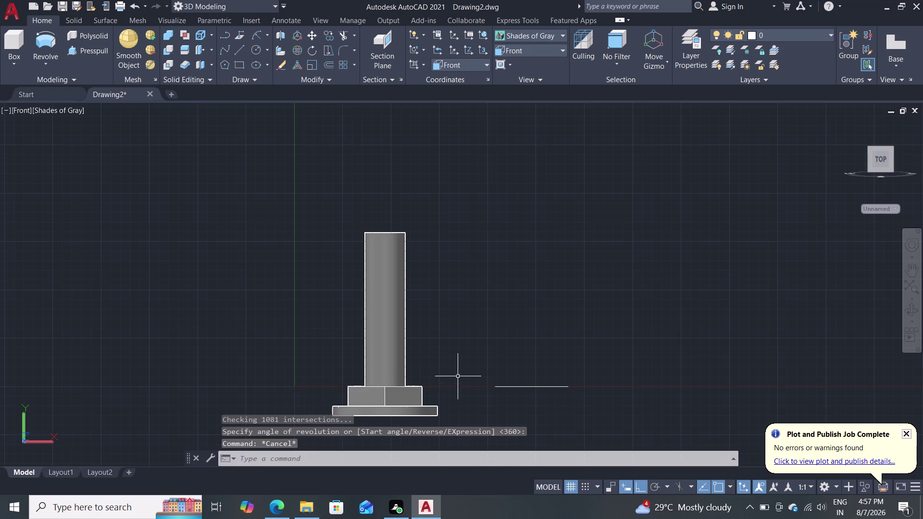
Orbit around the bolt to inspect the new disc, and open the UCS preset list.
scroll(down, 3)
middle_drag(463, 376, 489, 453)
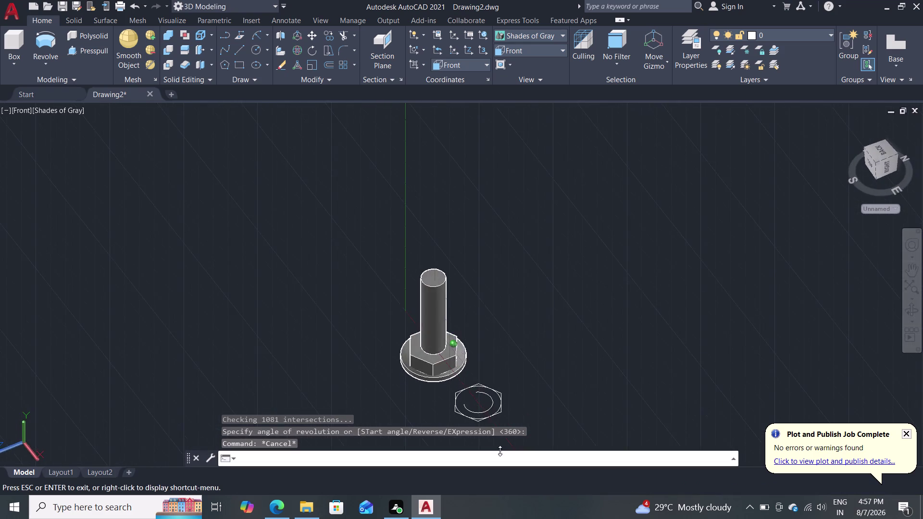
middle_drag(490, 454, 519, 439)
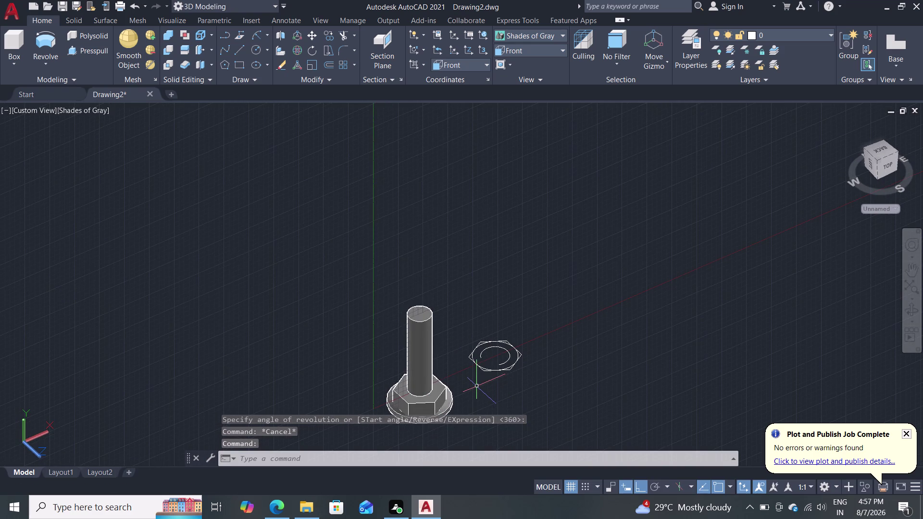
key(Escape)
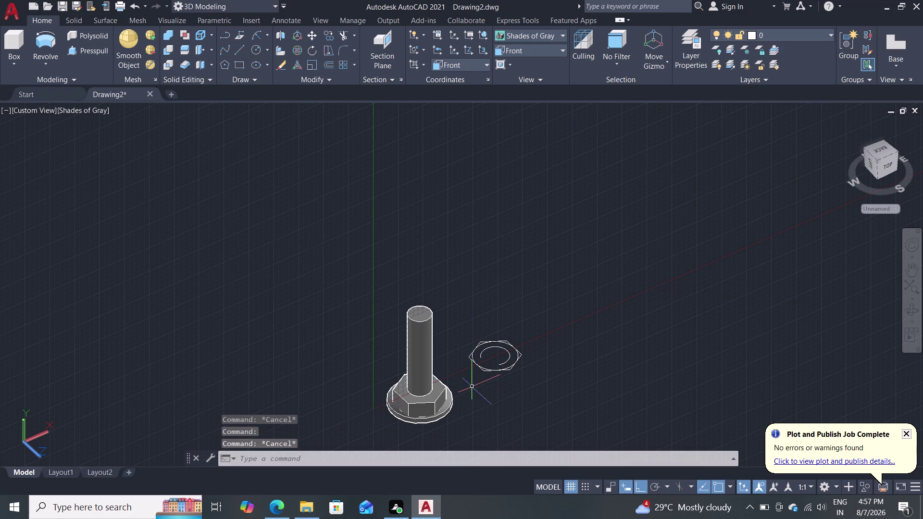
middle_drag(454, 404, 489, 337)
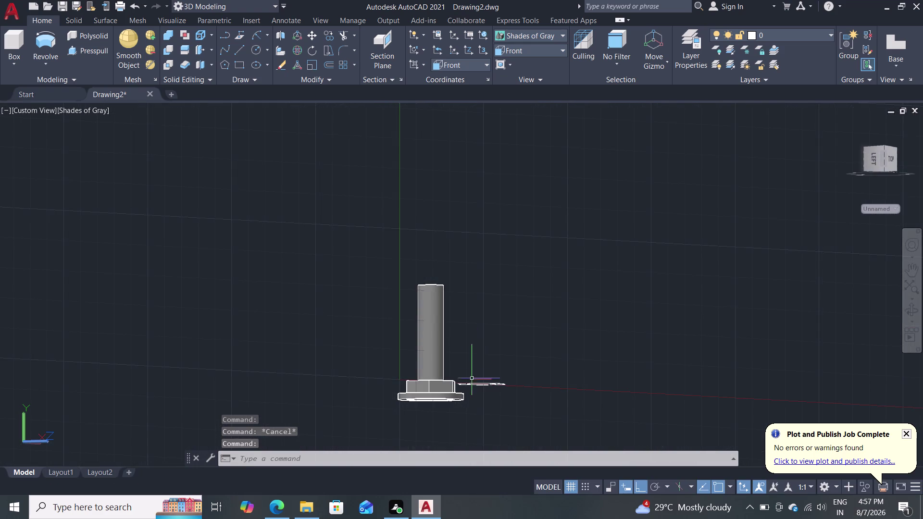
scroll(up, 3)
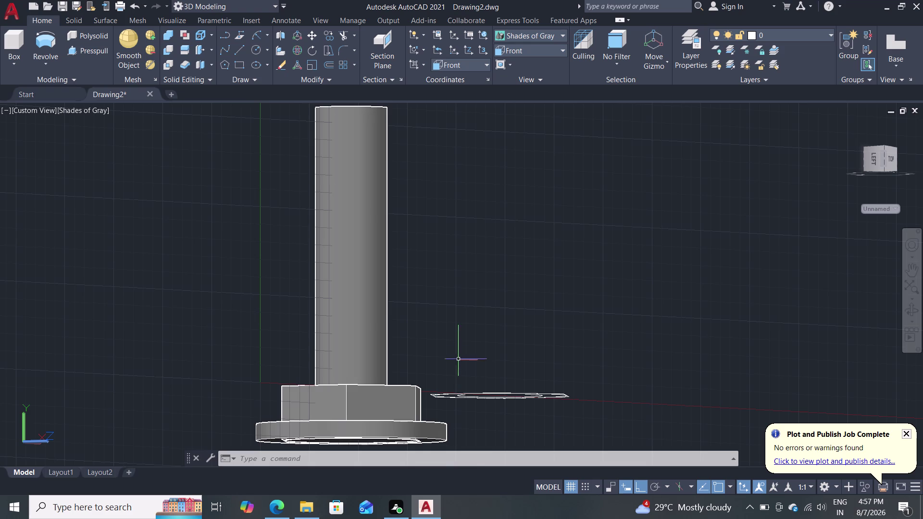
click(466, 67)
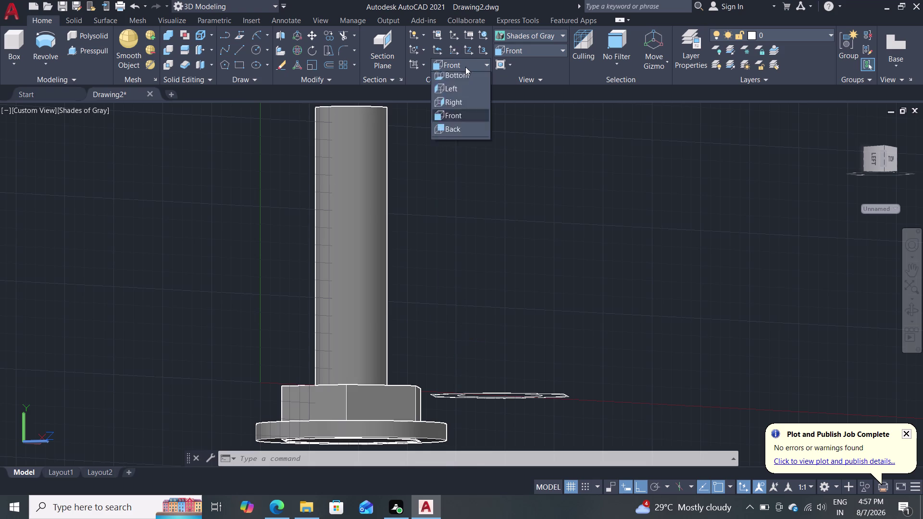
Close the UCS list and switch to the Front preset view.
click(476, 61)
click(537, 52)
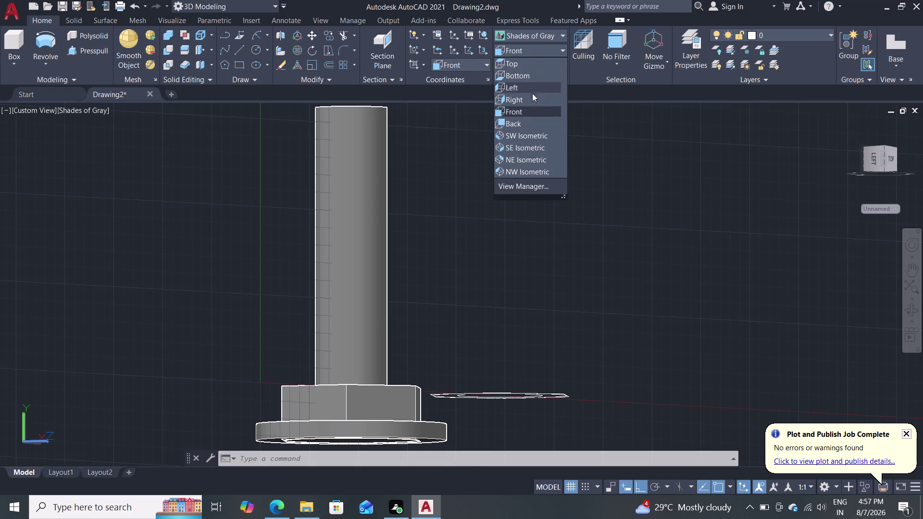
click(521, 109)
Orbit to a tilted overhead view of the hex head on its ring.
scroll(down, 3)
scroll(up, 3)
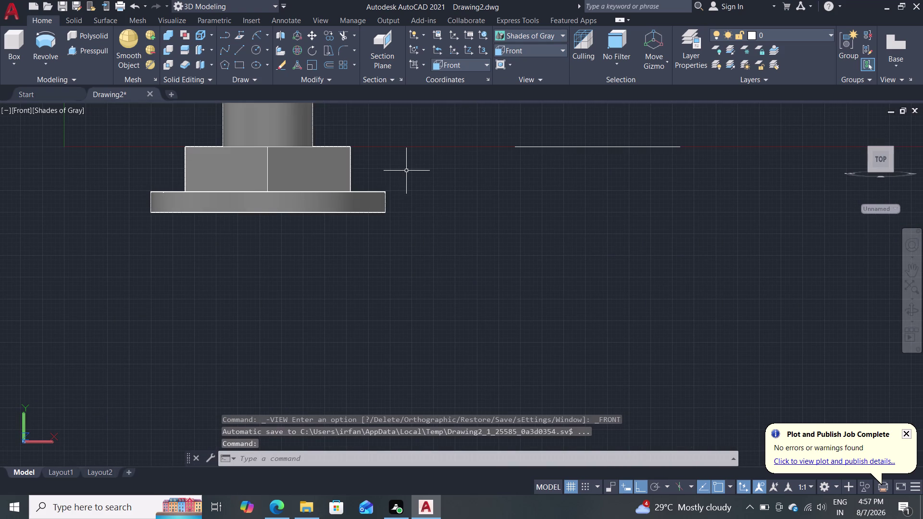
middle_drag(424, 153, 430, 211)
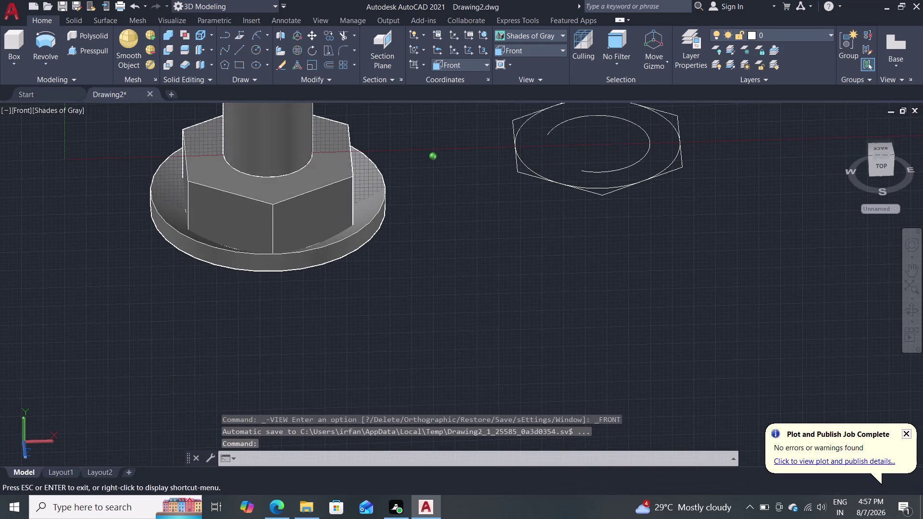
middle_drag(431, 211, 430, 211)
scroll(up, 3)
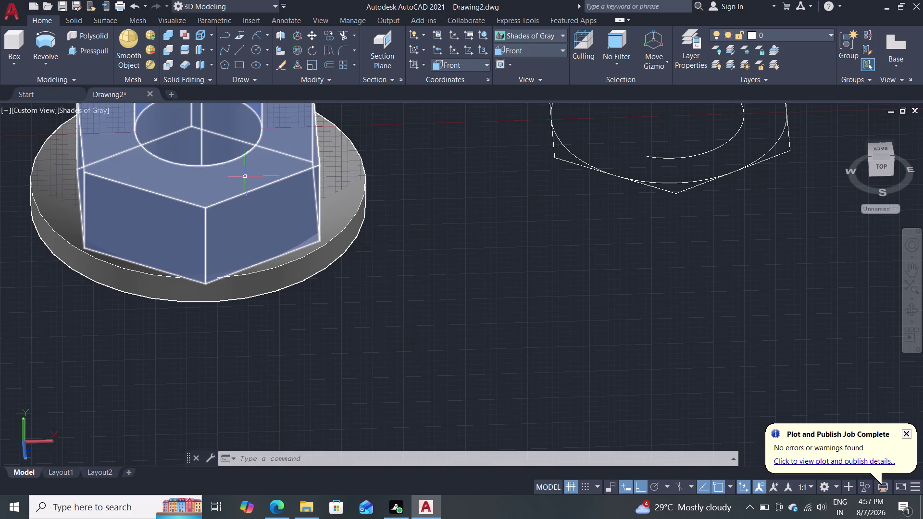
Select the hex outline polyline among the overlapping objects, then clear the selection.
click(265, 187)
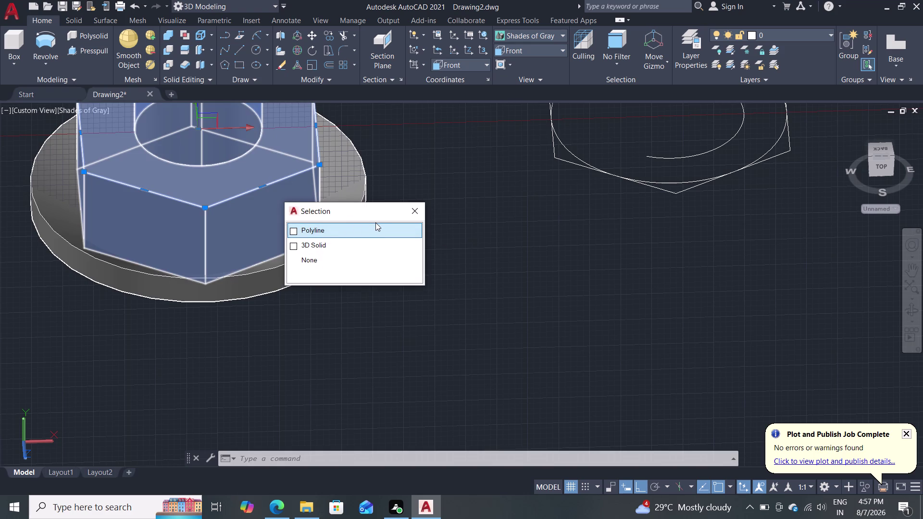
click(348, 225)
click(337, 229)
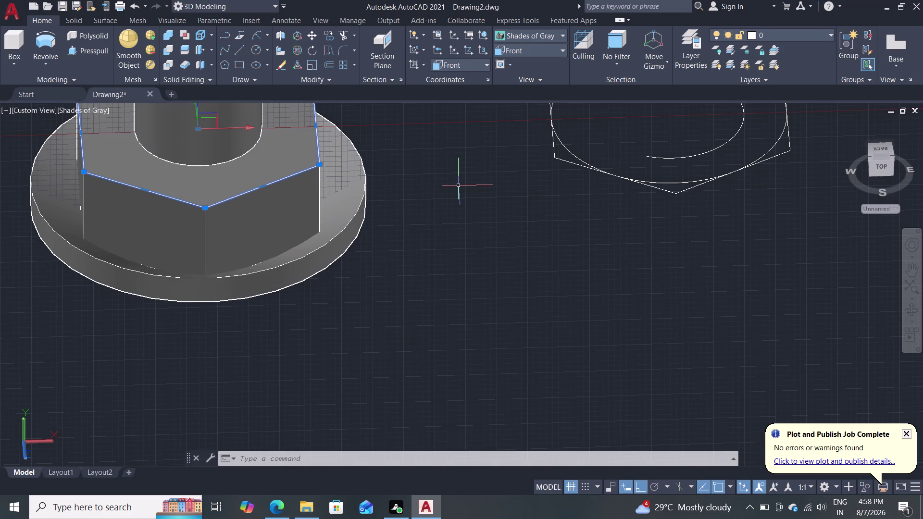
key(Escape)
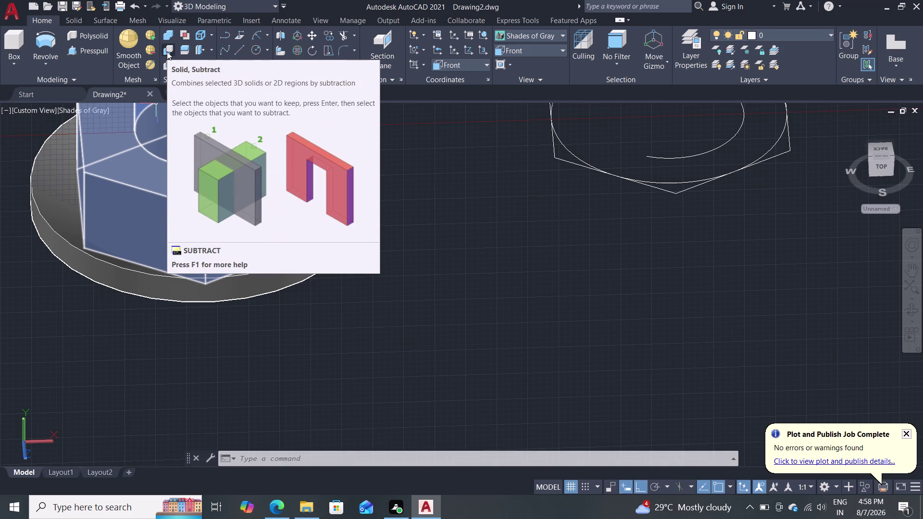
Subtract the round ring solid from the hex head solid.
click(167, 52)
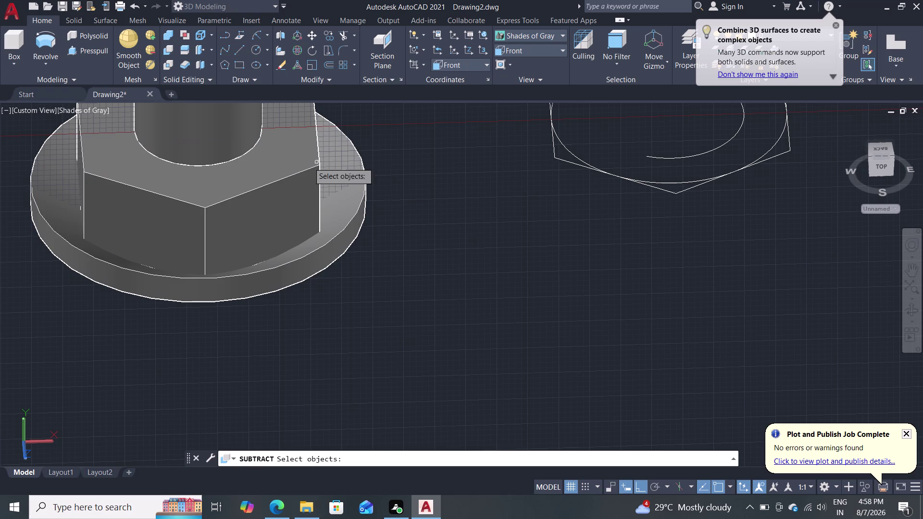
click(255, 202)
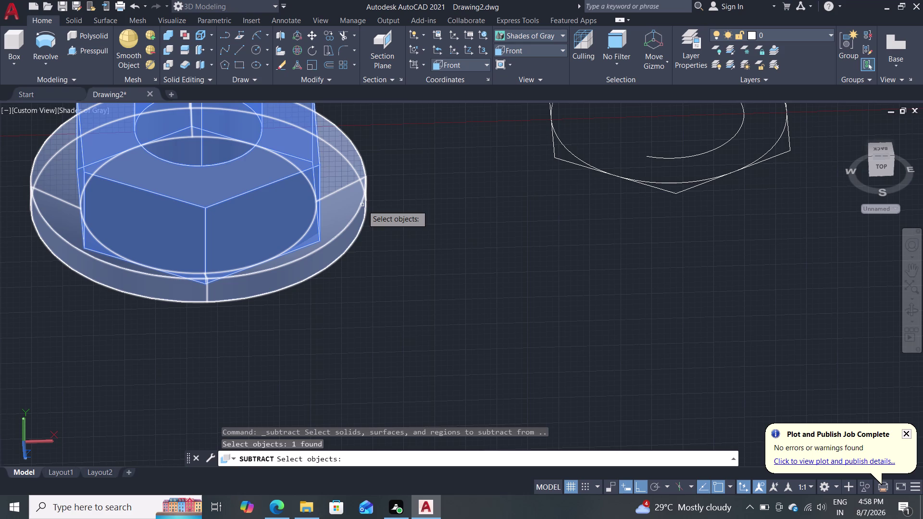
scroll(down, 3)
scroll(up, 3)
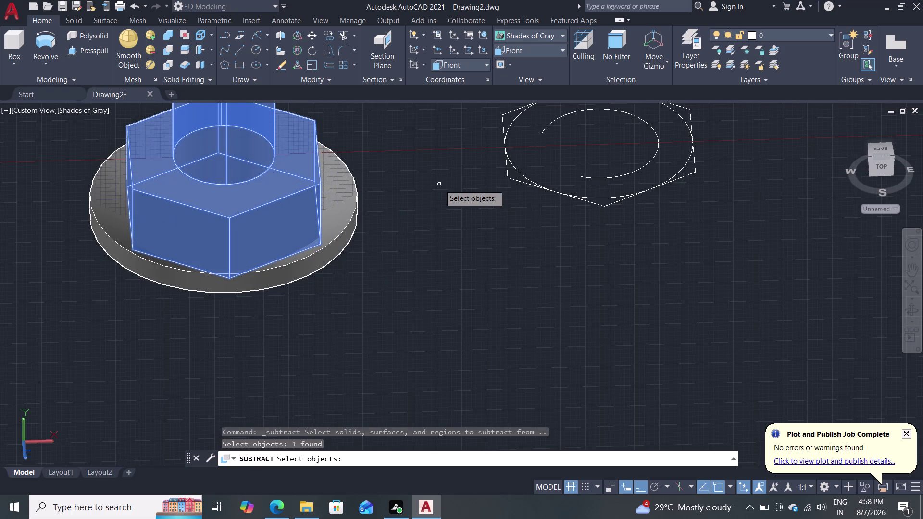
key(Return)
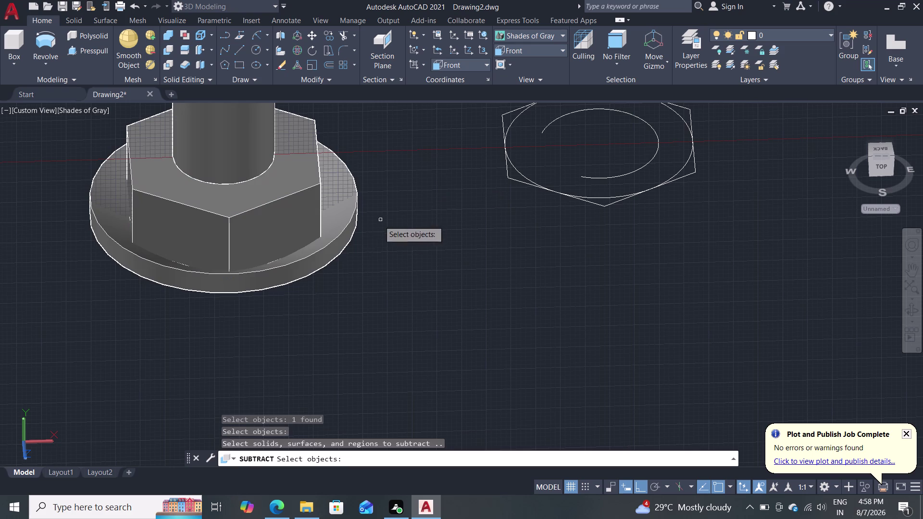
click(330, 251)
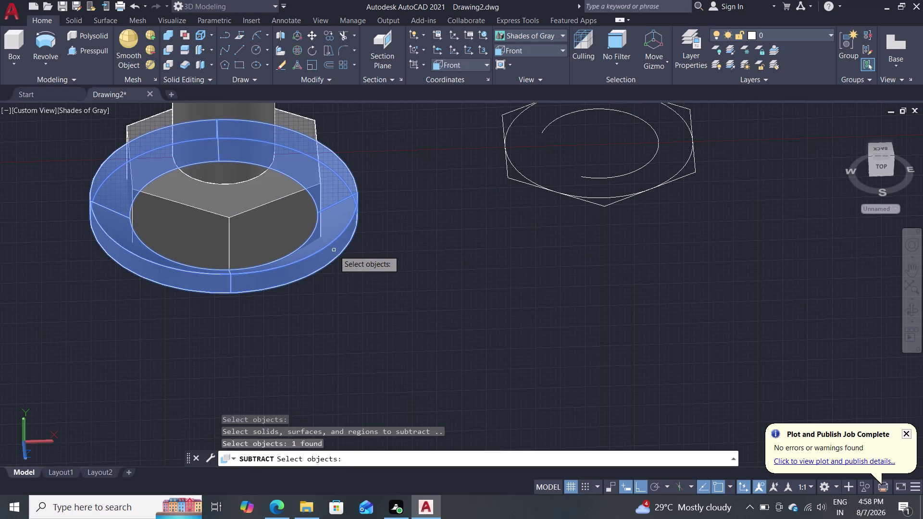
key(Return)
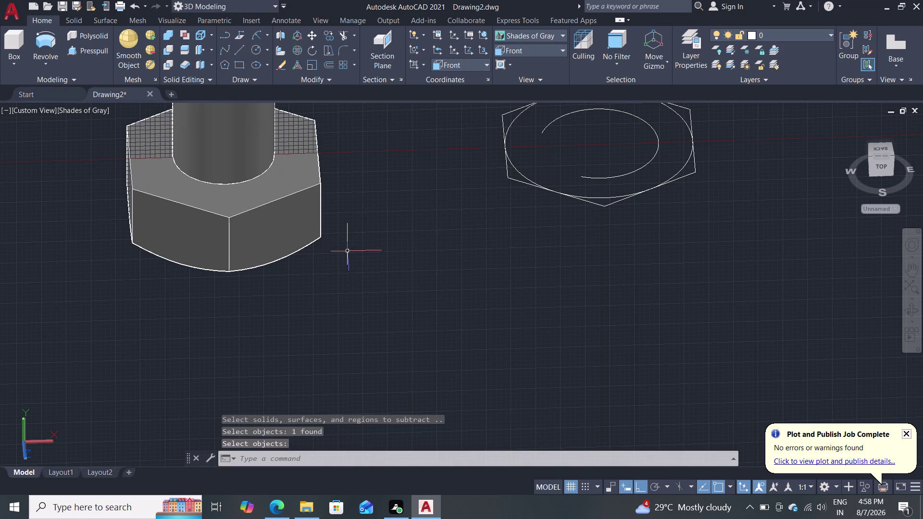
key(Escape)
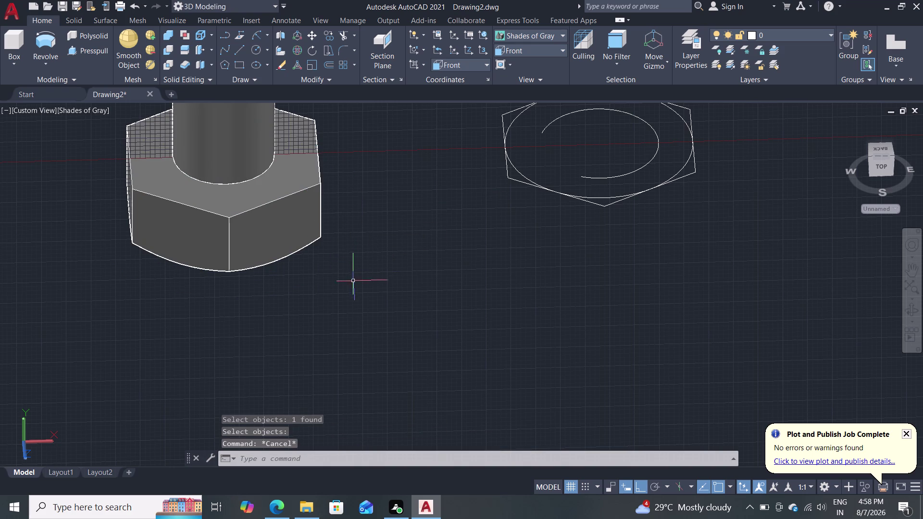
middle_drag(329, 320, 343, 258)
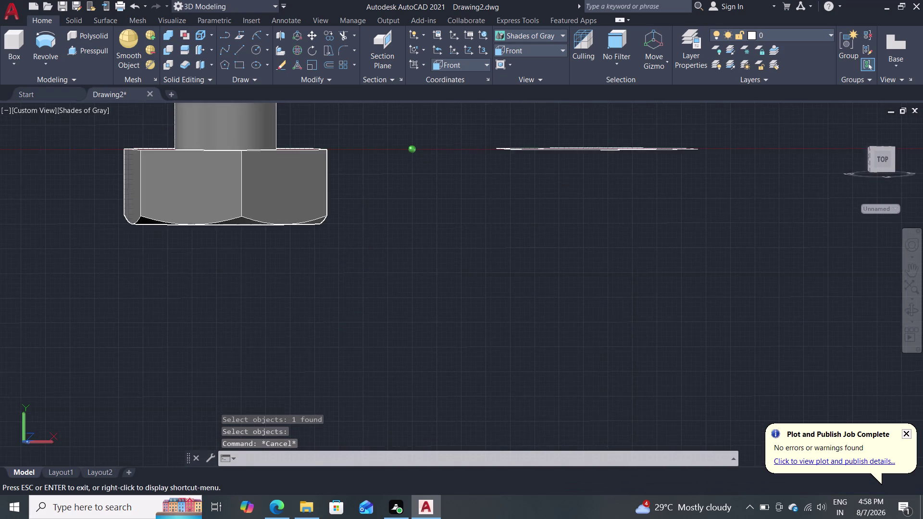
middle_drag(343, 258, 405, 284)
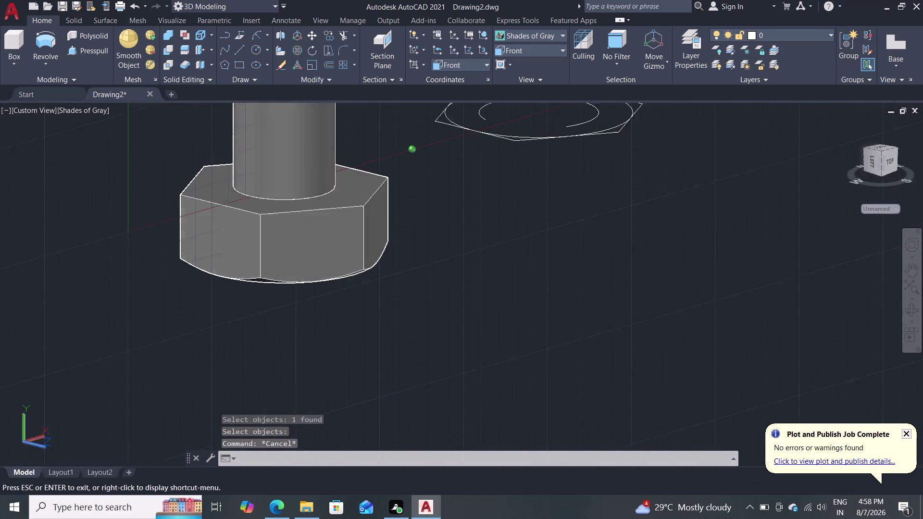
middle_drag(405, 284, 309, 301)
middle_click(309, 301)
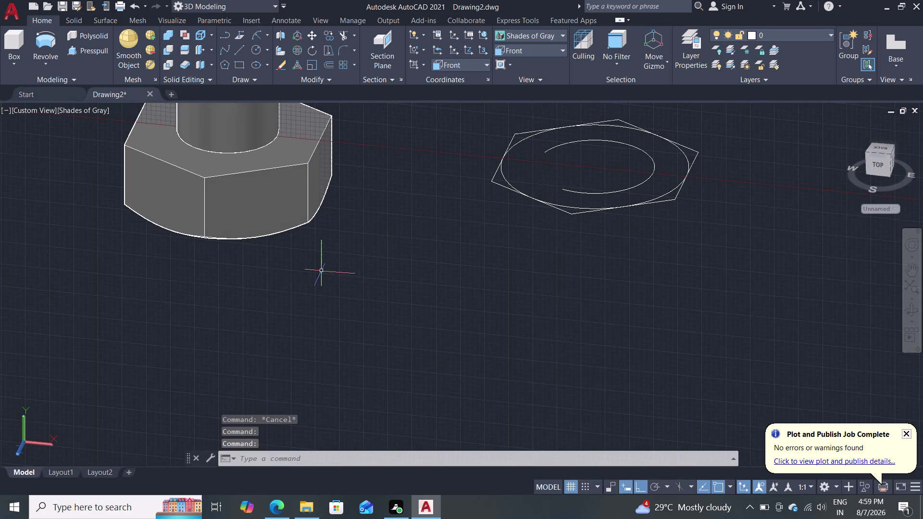
scroll(up, 3)
scroll(down, 3)
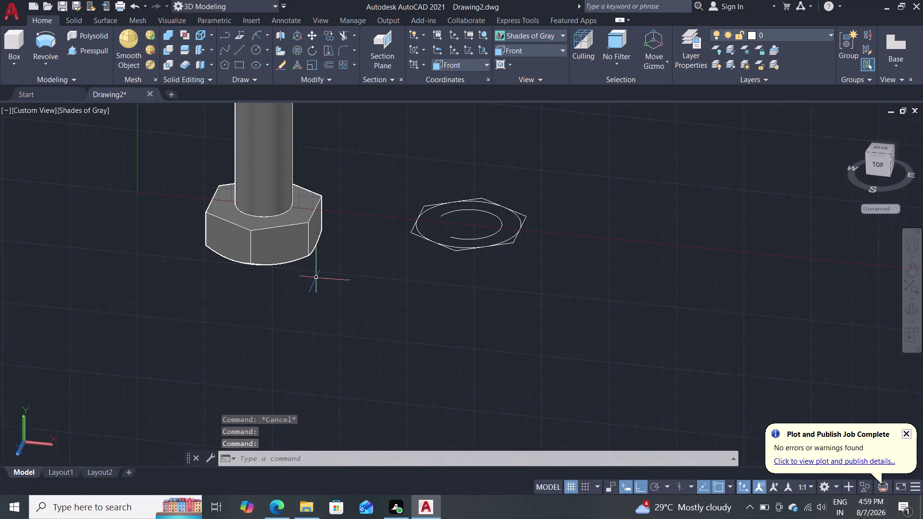
scroll(up, 3)
middle_drag(252, 284, 357, 248)
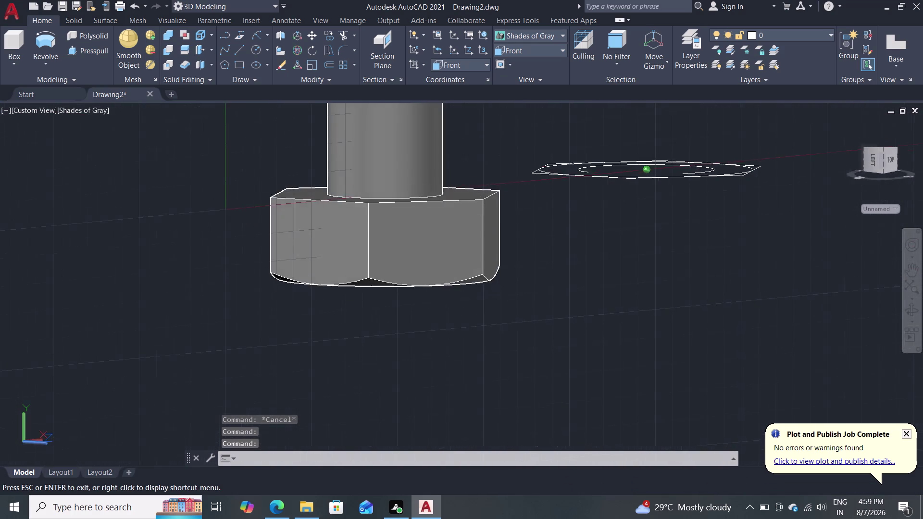
middle_drag(356, 248, 361, 232)
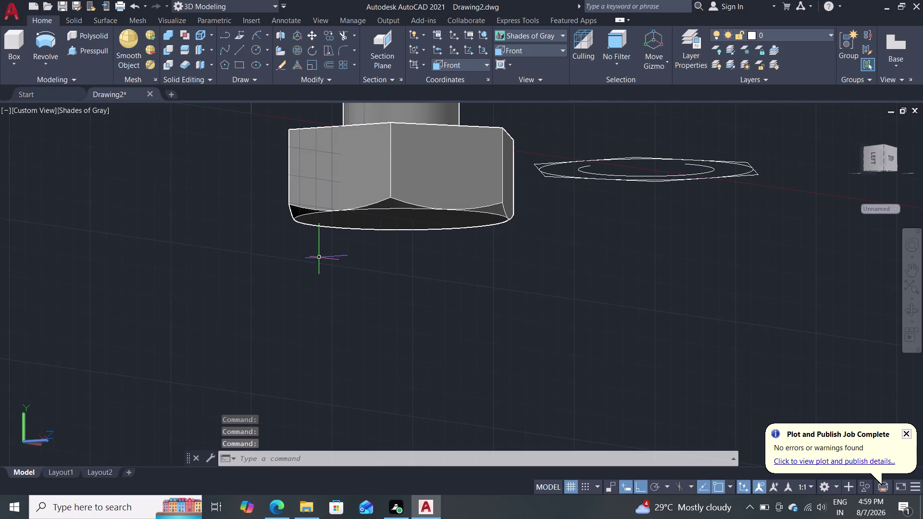
middle_drag(316, 260, 314, 288)
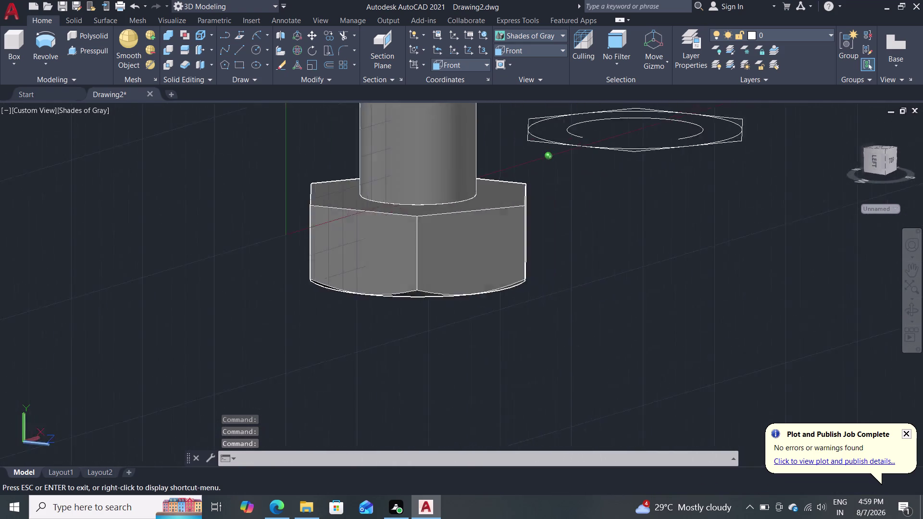
middle_drag(314, 288, 245, 297)
scroll(down, 3)
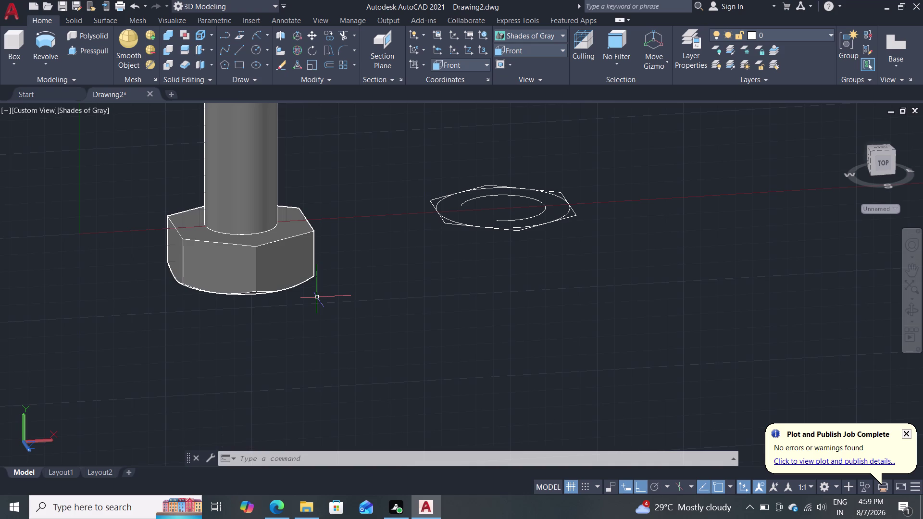
middle_drag(320, 338, 357, 263)
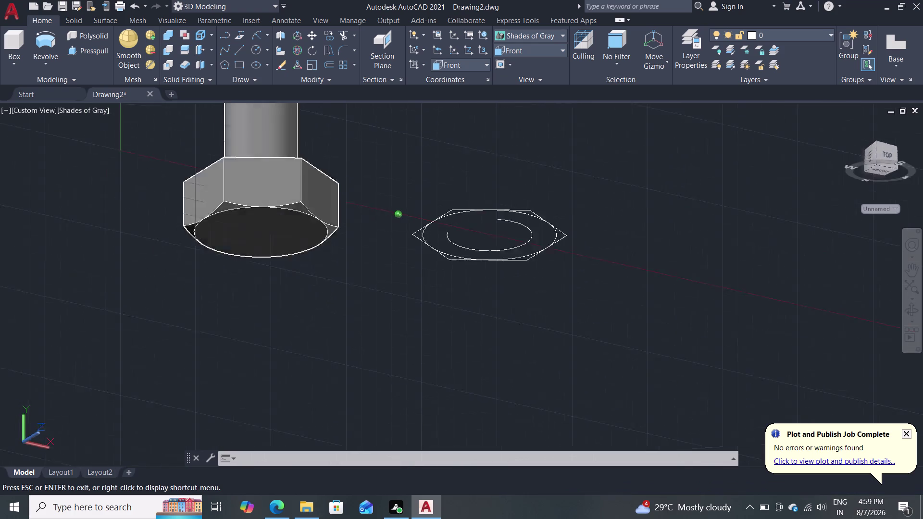
middle_drag(356, 263, 367, 303)
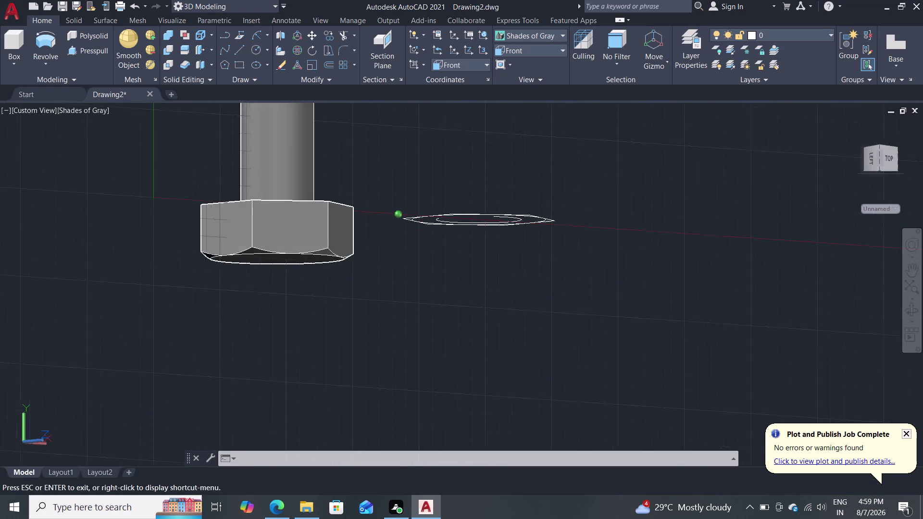
middle_drag(368, 303, 348, 287)
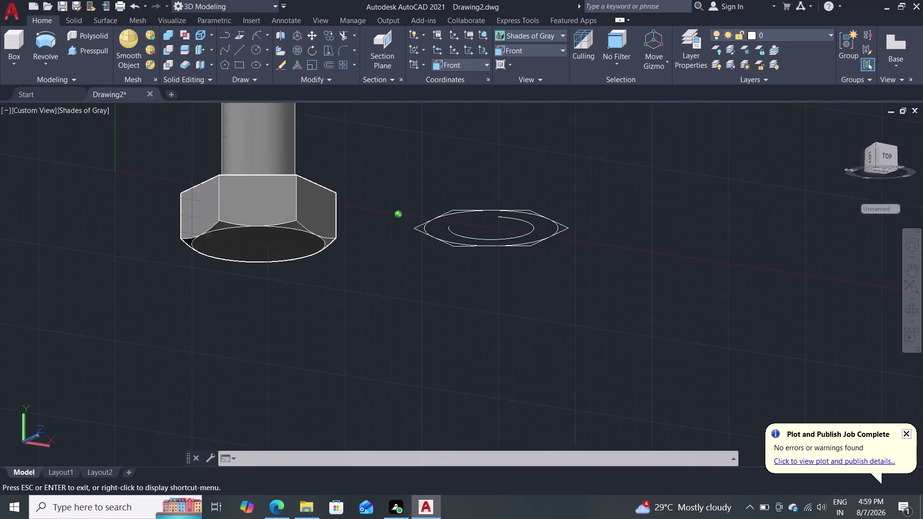
middle_drag(347, 286, 325, 318)
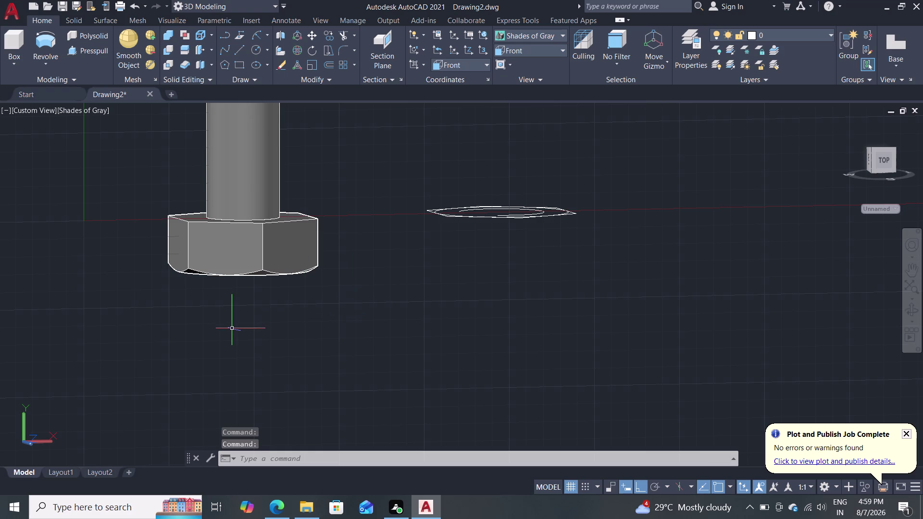
Undo several recent steps, panning to keep the bolt and nut in view.
key(ctrl+z)
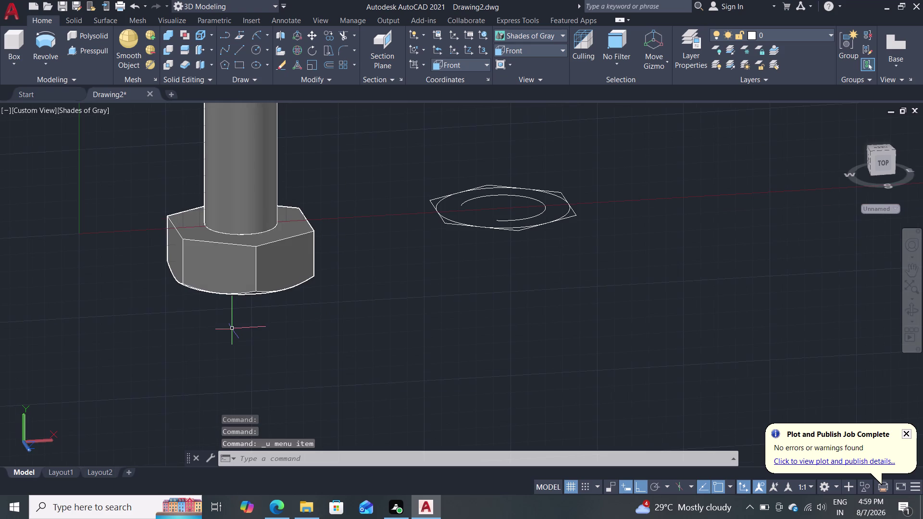
key(ctrl+z)
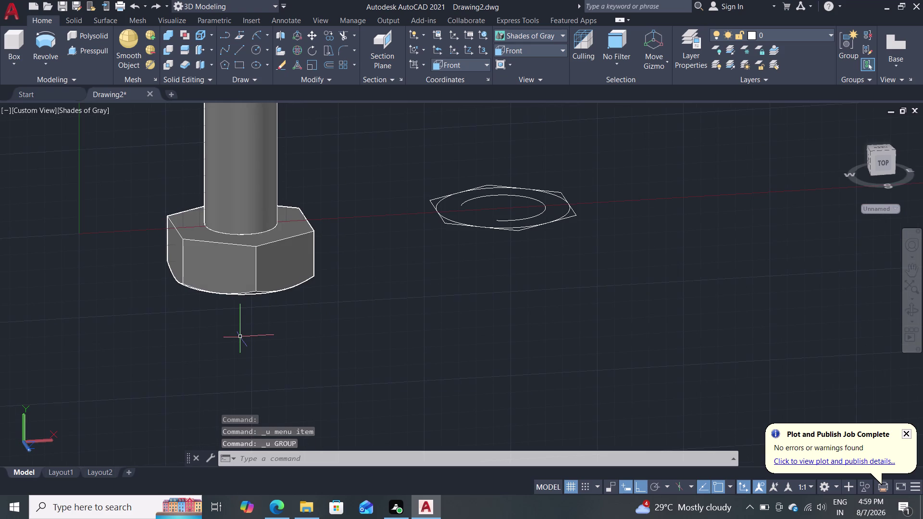
key(Escape)
key(ctrl+z)
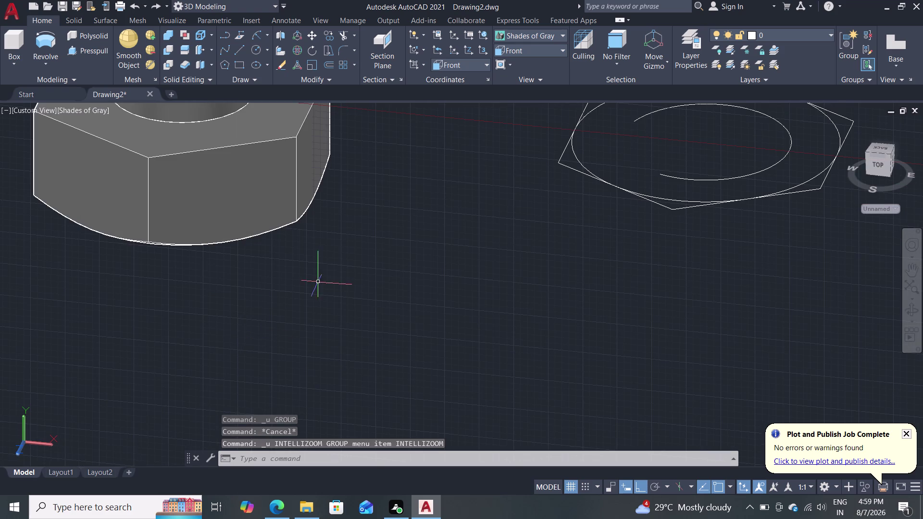
scroll(down, 3)
middle_drag(313, 286, 327, 269)
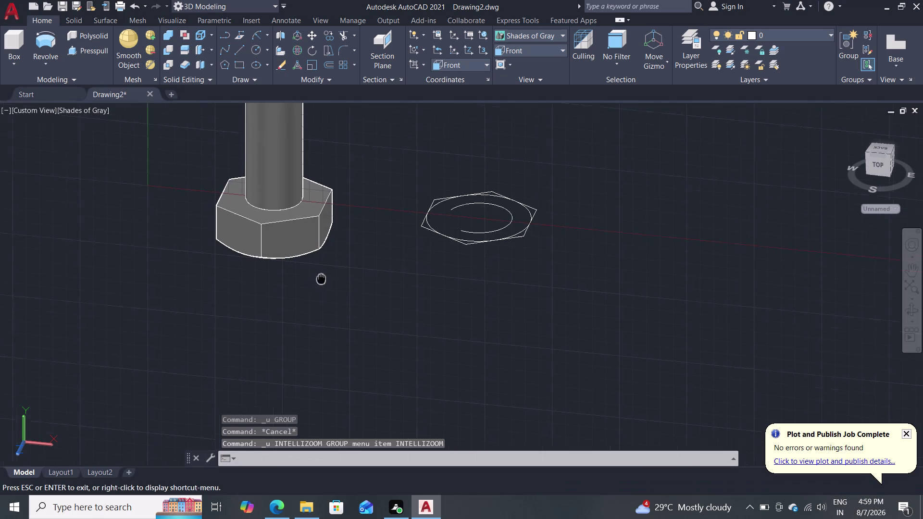
middle_drag(327, 268, 321, 359)
key(ctrl+z)
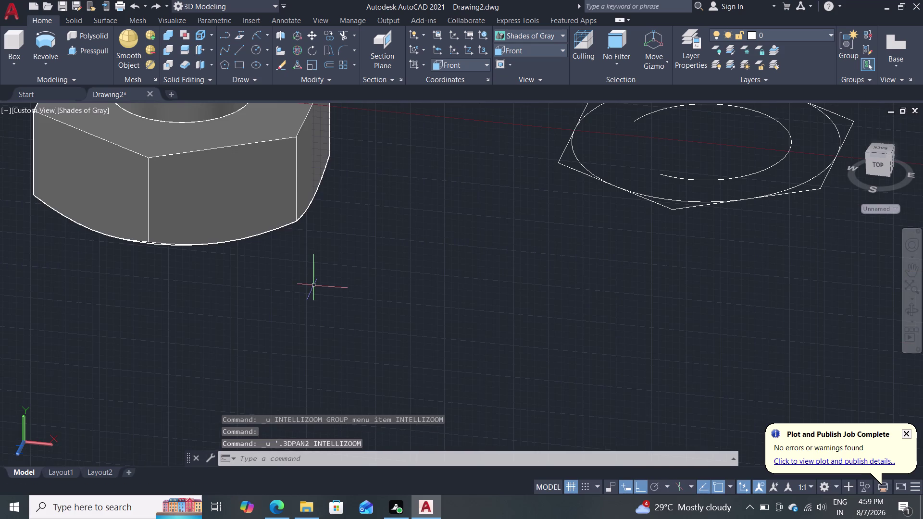
key(ctrl+z)
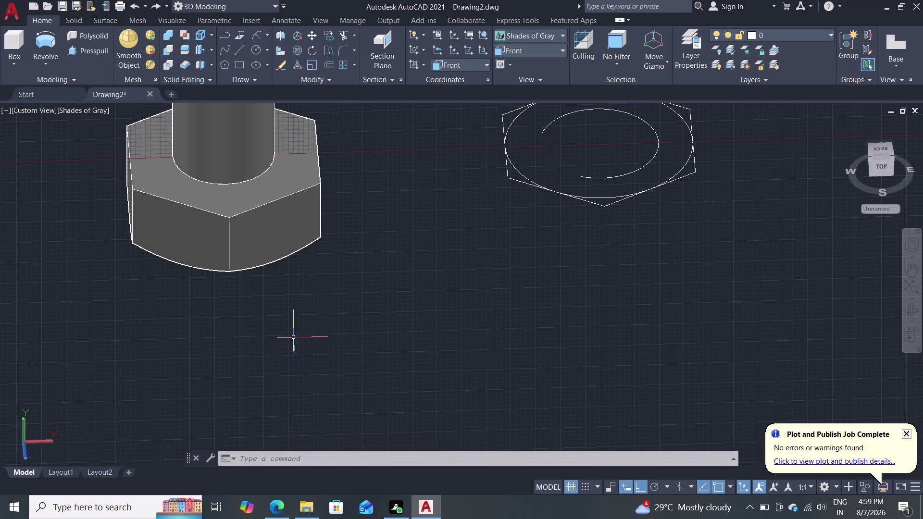
Keep undoing until the subtraction is reversed and the ring reappears under the head.
scroll(up, 3)
middle_drag(292, 330, 297, 312)
key(Escape)
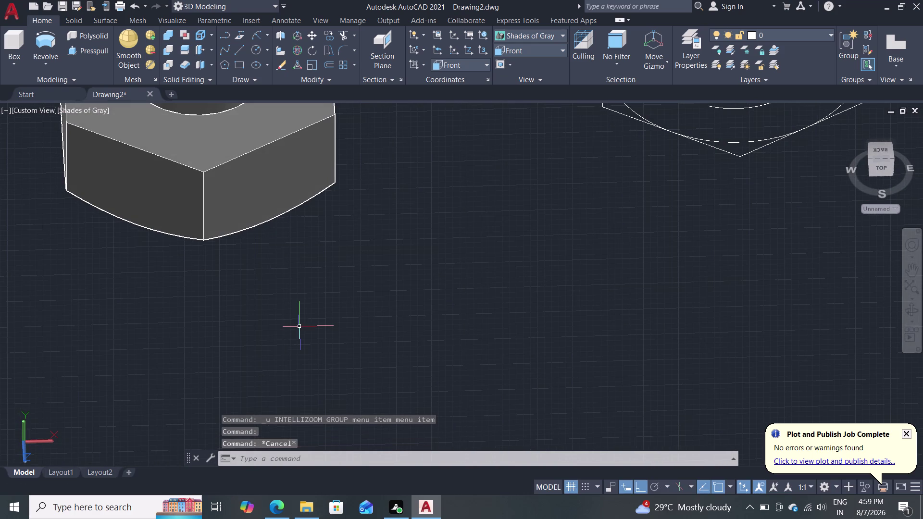
key(ctrl+z)
key(ctrl+z)
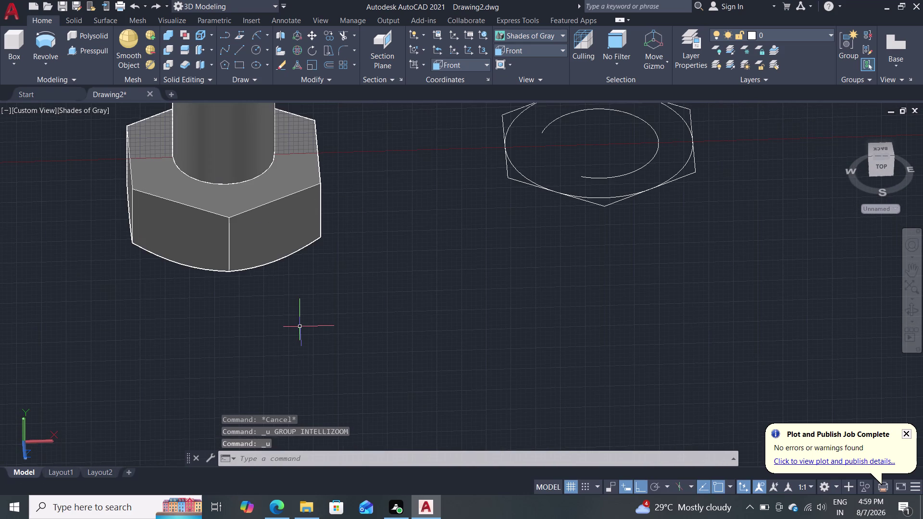
key(ctrl+z)
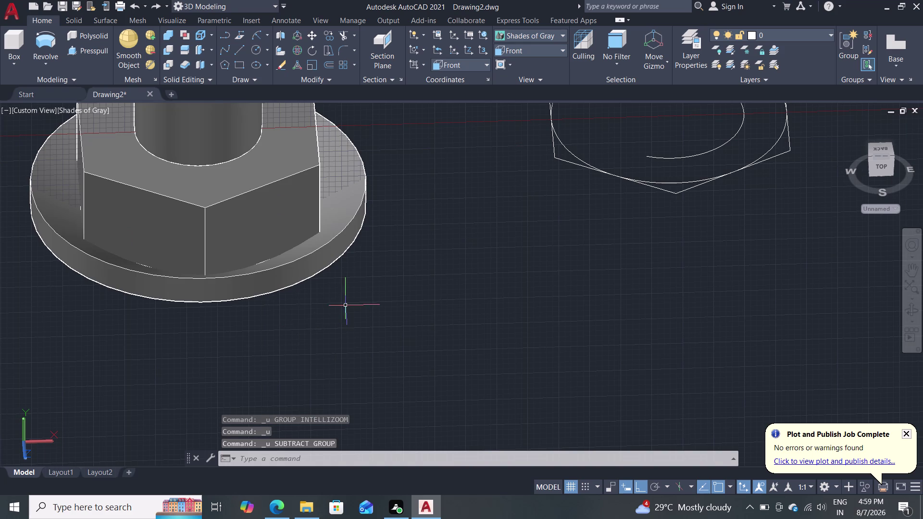
scroll(down, 3)
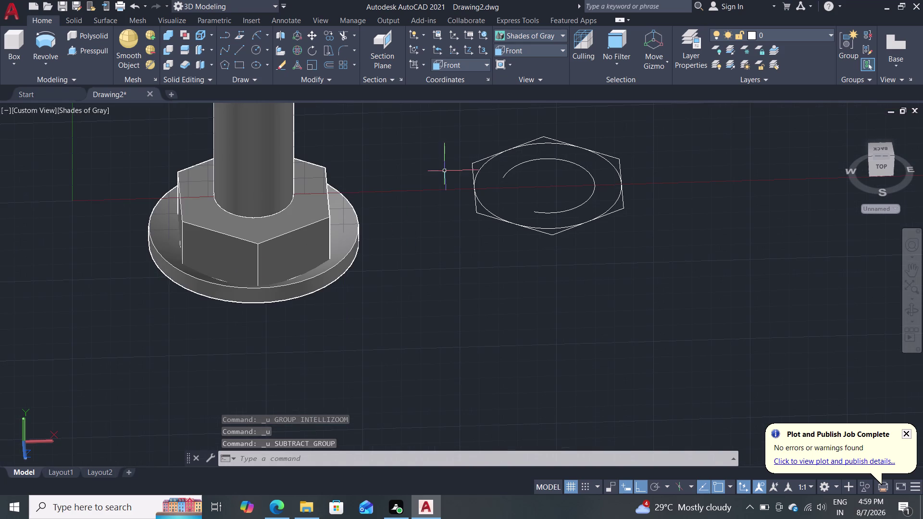
click(553, 31)
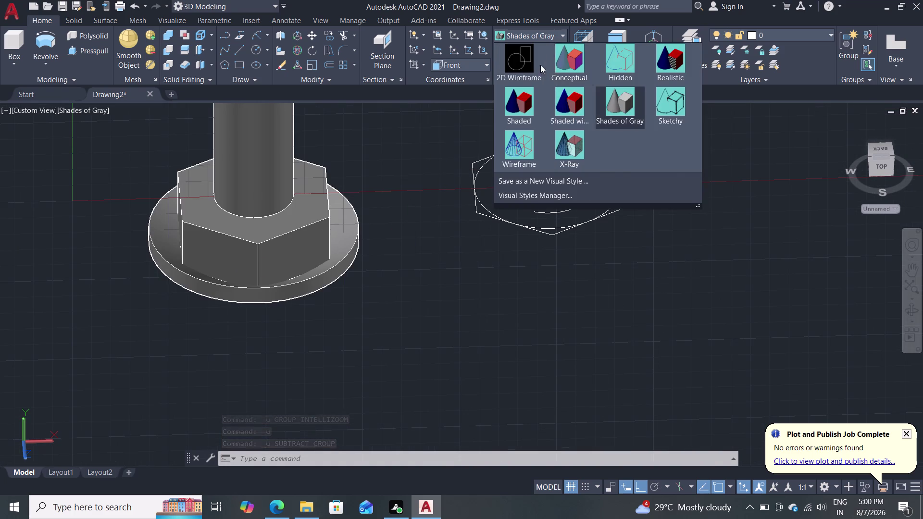
Apply 2D Wireframe, orbit around the parts, then return to the earlier angle.
click(524, 60)
scroll(up, 3)
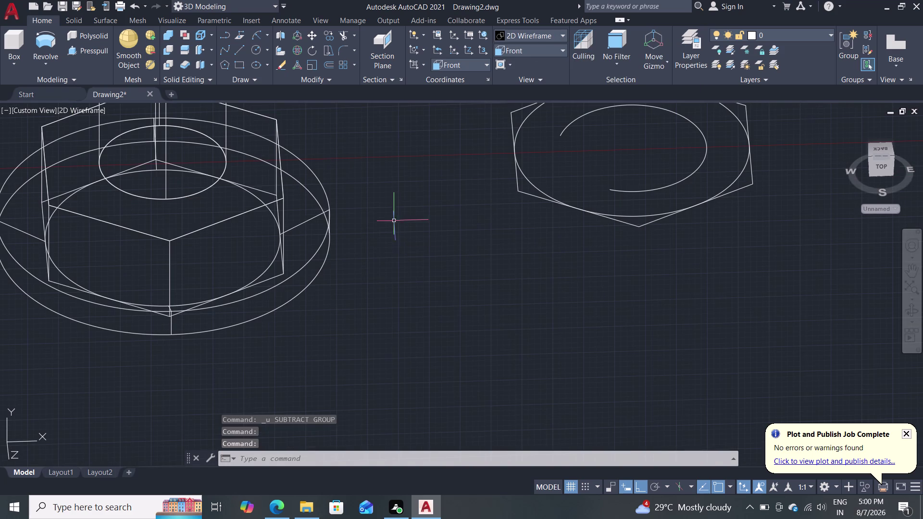
middle_drag(388, 214, 400, 251)
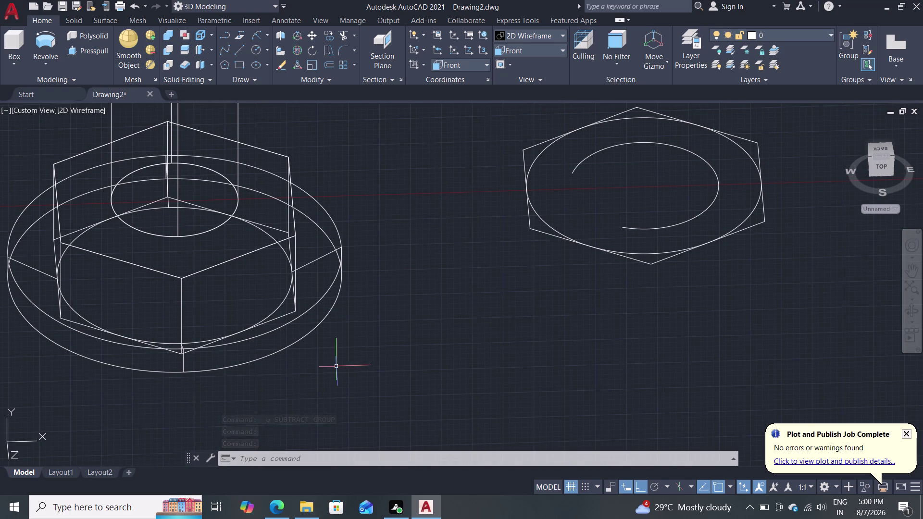
middle_drag(325, 371, 330, 282)
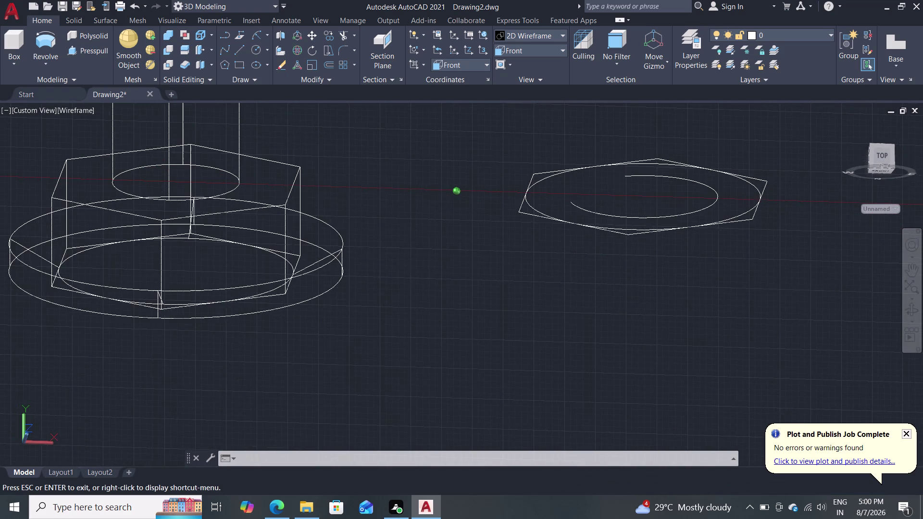
middle_drag(330, 282, 352, 227)
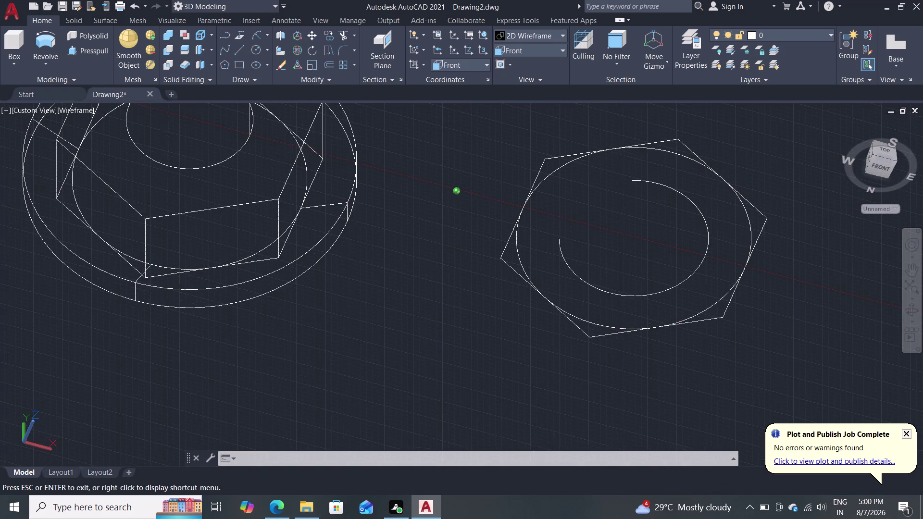
middle_drag(351, 226, 349, 259)
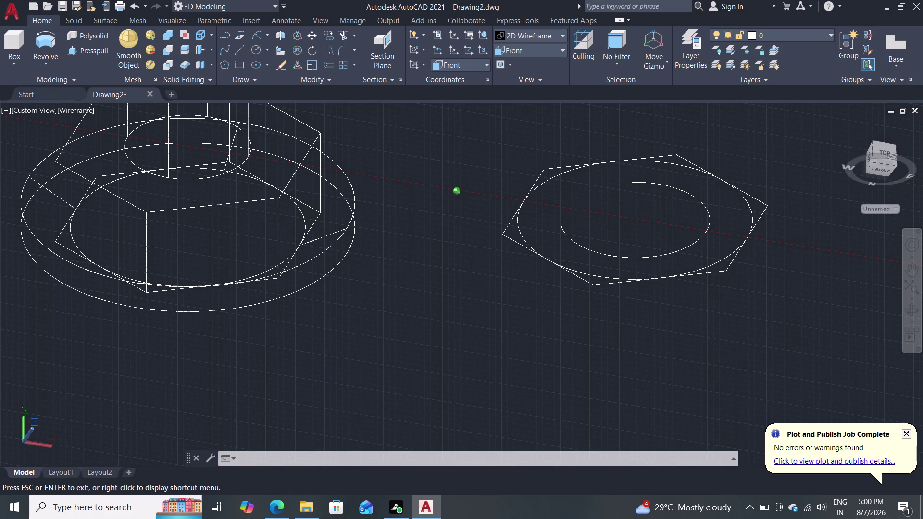
middle_drag(349, 260, 316, 356)
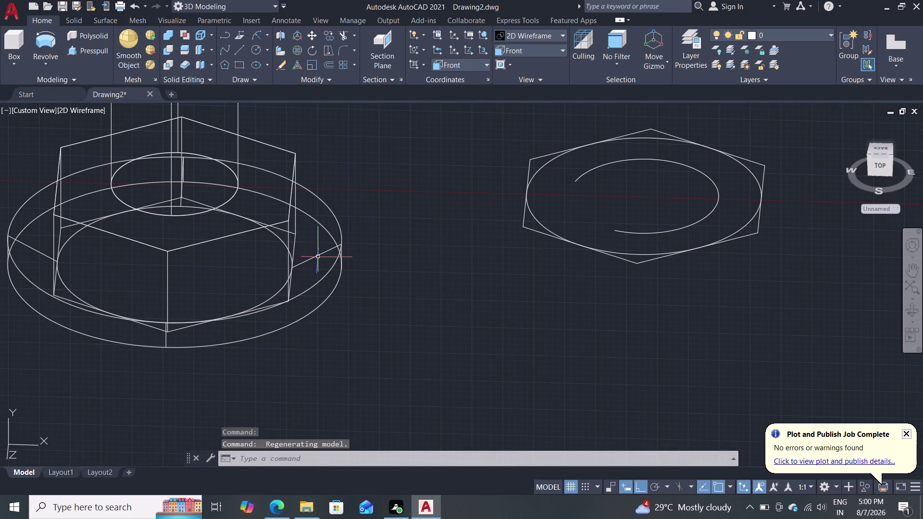
Inspect the ring's Quick Properties, delete it, and undo the deletion.
double_click(316, 255)
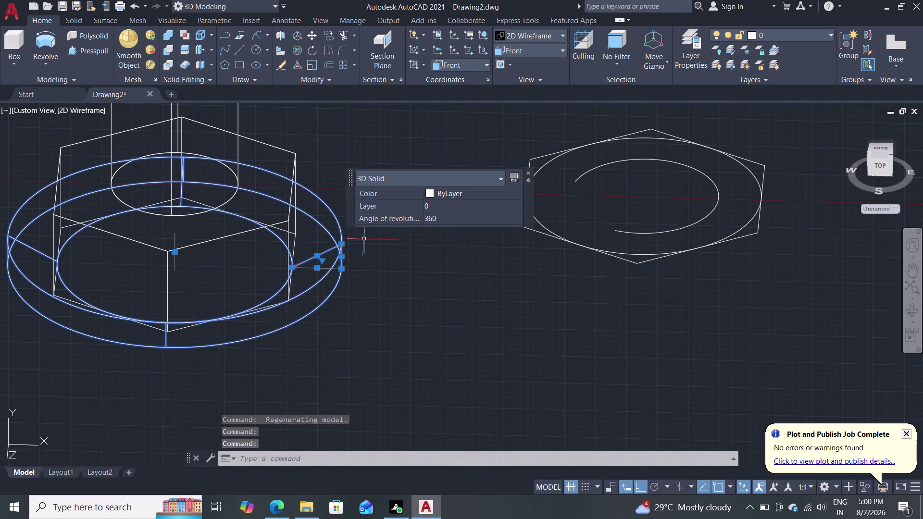
key(Delete)
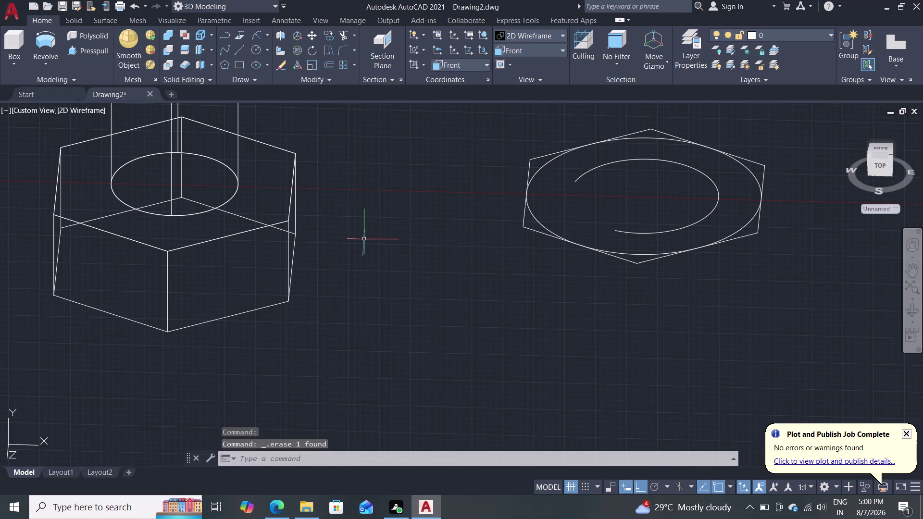
key(ctrl+z)
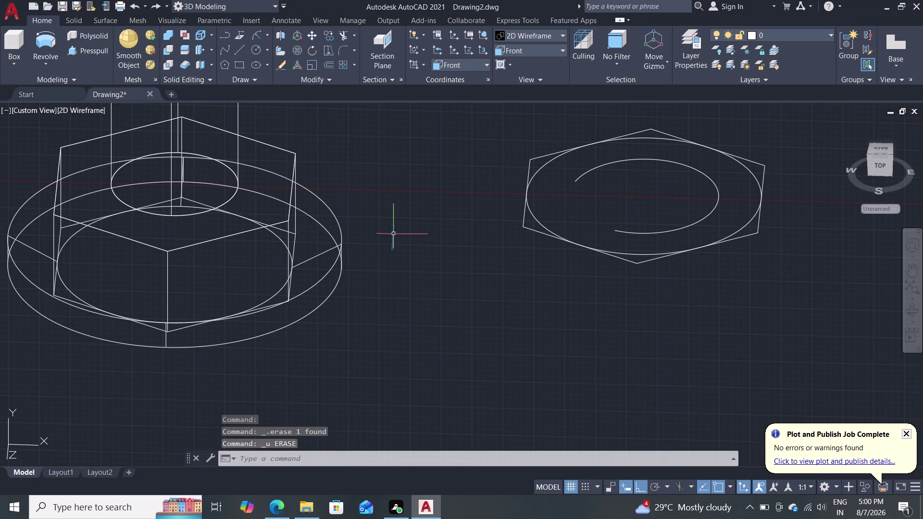
middle_drag(409, 288, 411, 292)
scroll(down, 3)
middle_drag(404, 228, 406, 298)
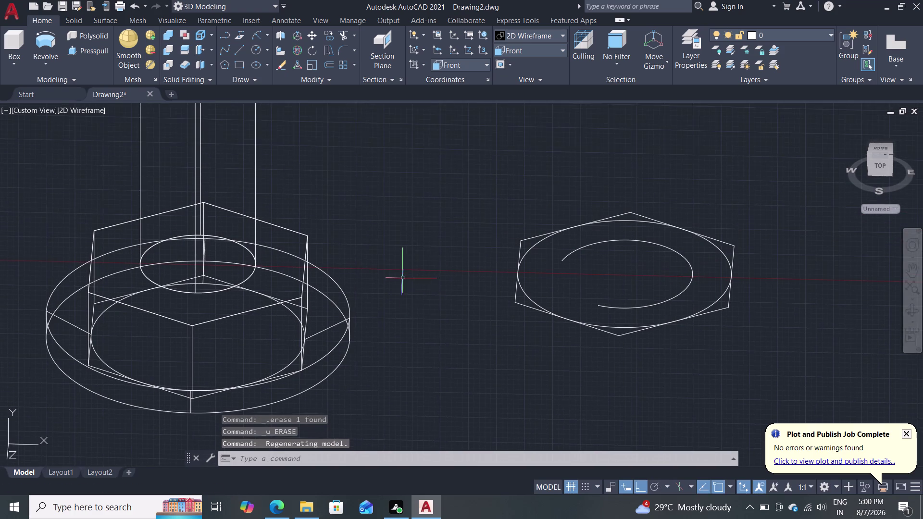
scroll(down, 3)
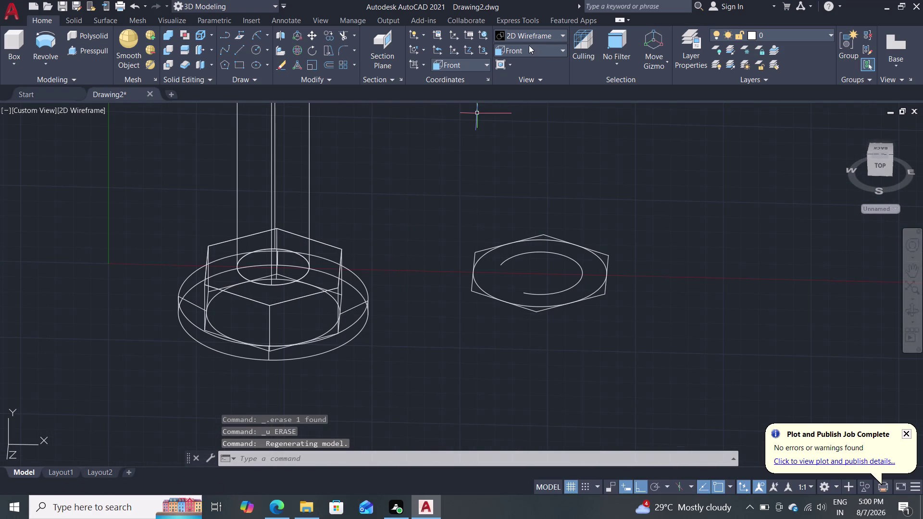
Apply the Shades of Gray visual style and centre the bolt and nut.
click(550, 49)
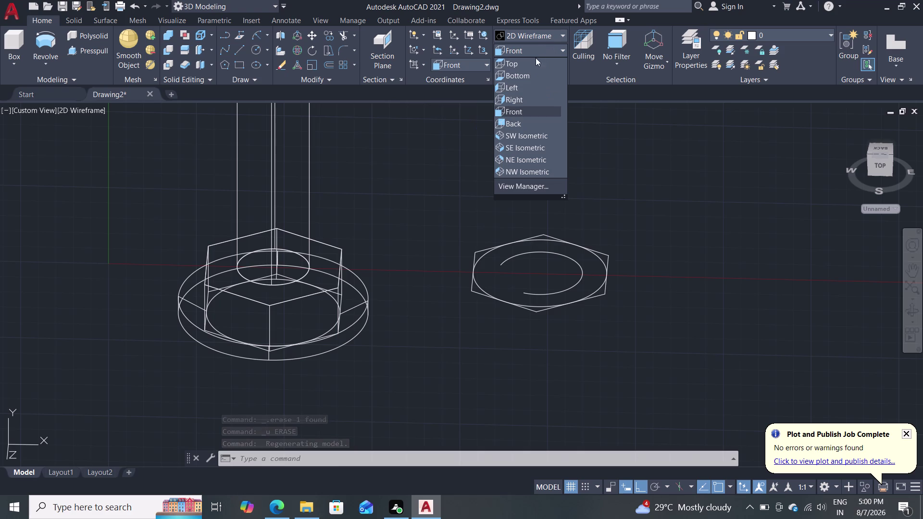
click(549, 39)
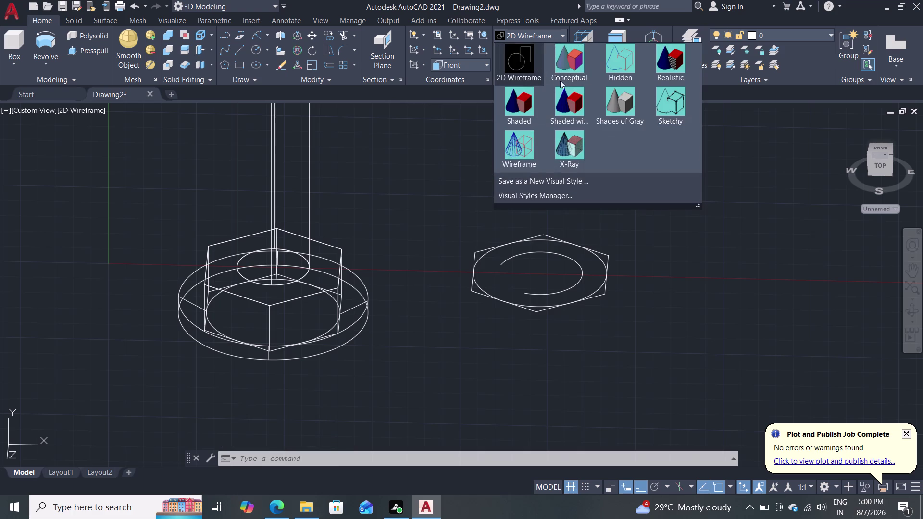
click(621, 109)
scroll(down, 3)
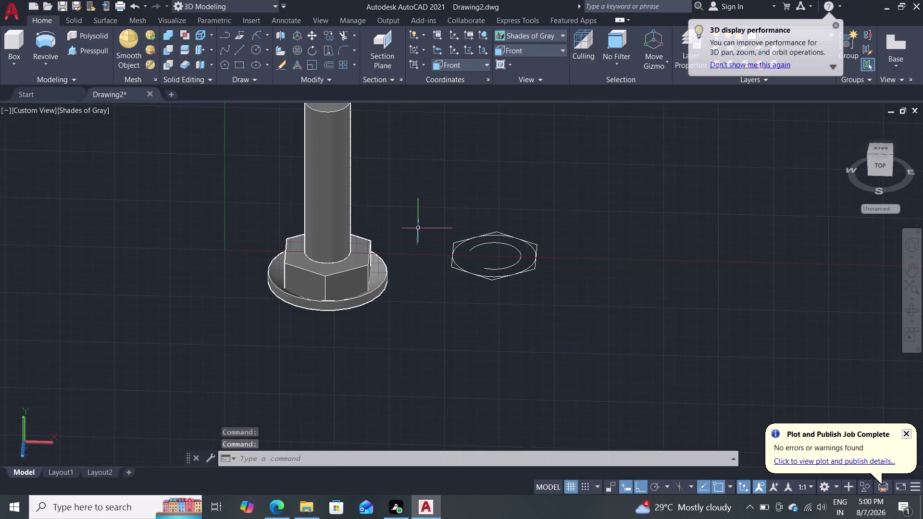
middle_drag(412, 207, 404, 255)
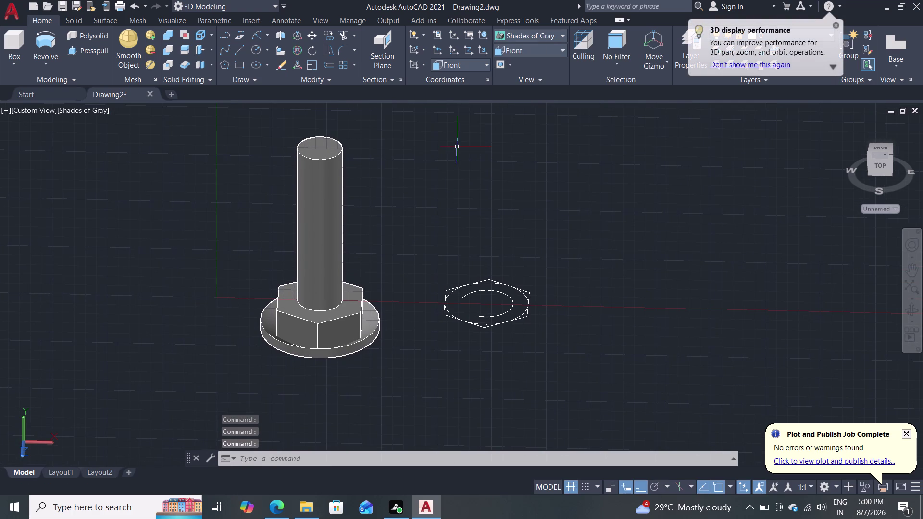